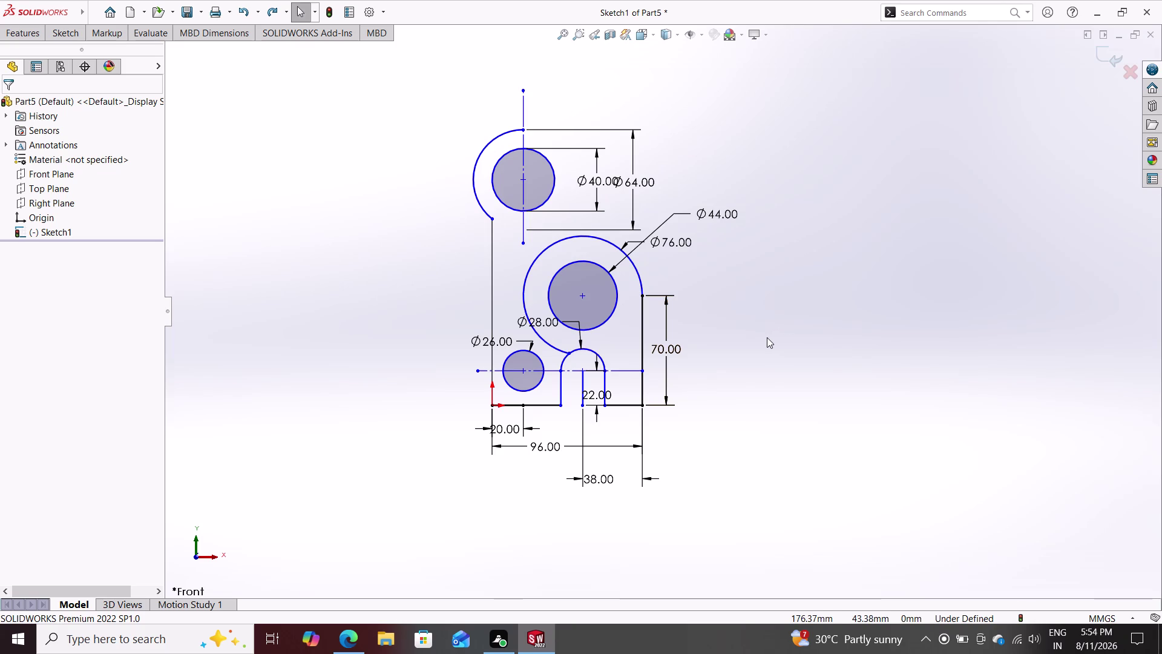
Start a line at the centerline's top, then cancel the unwanted slanted line.
click(71, 34)
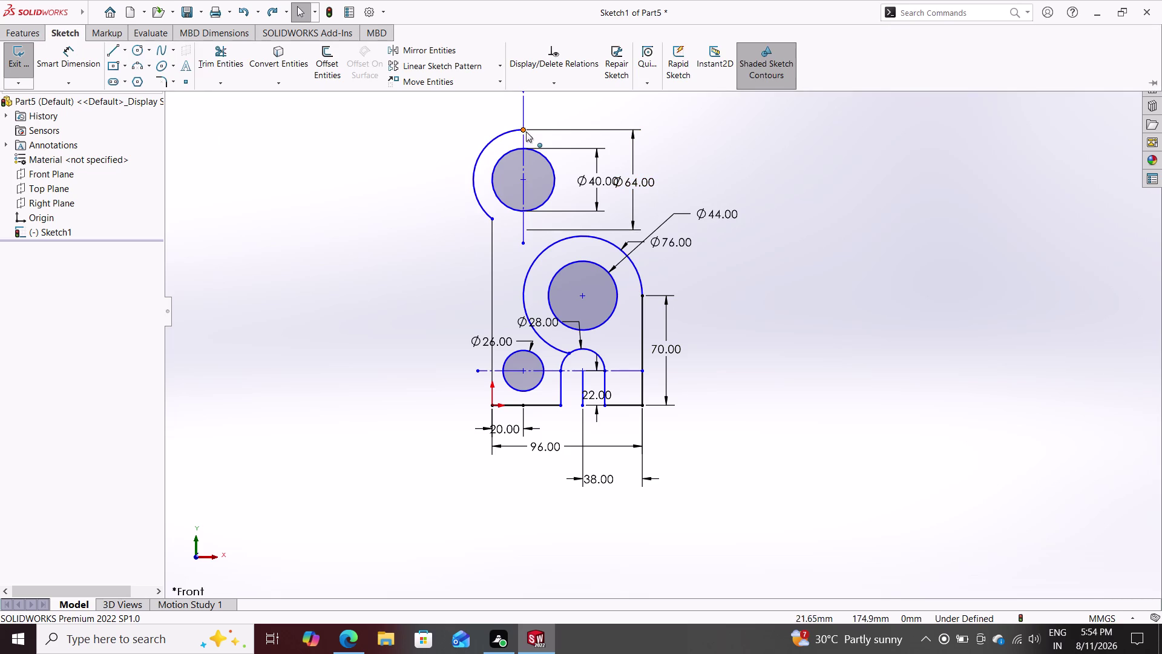
click(120, 52)
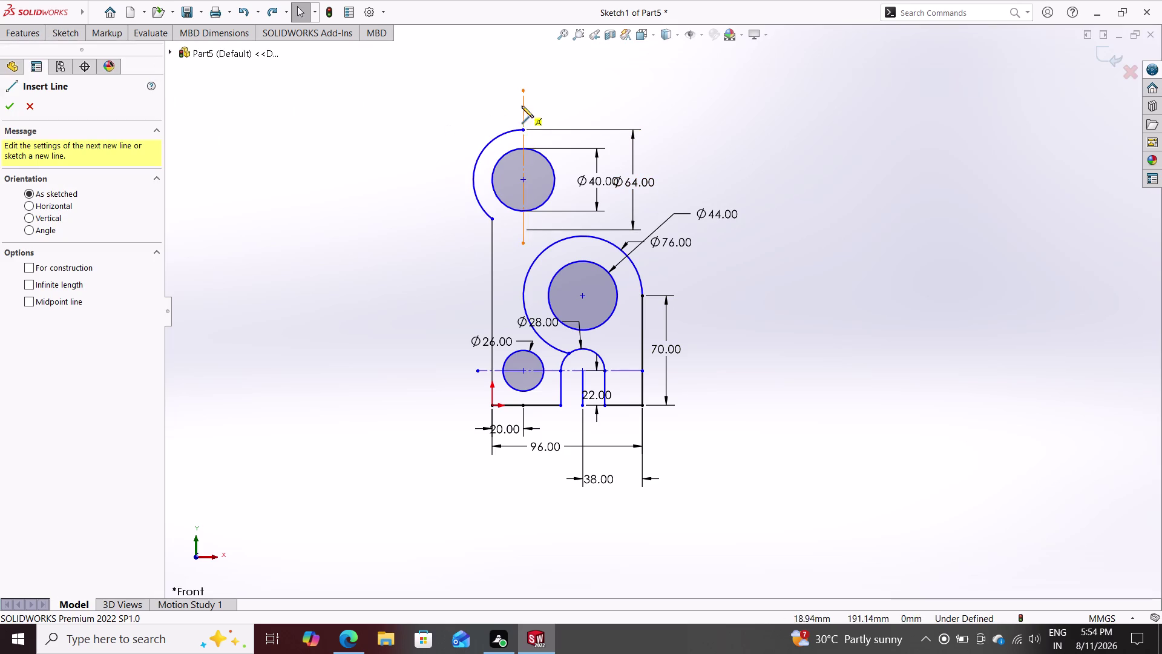
click(524, 130)
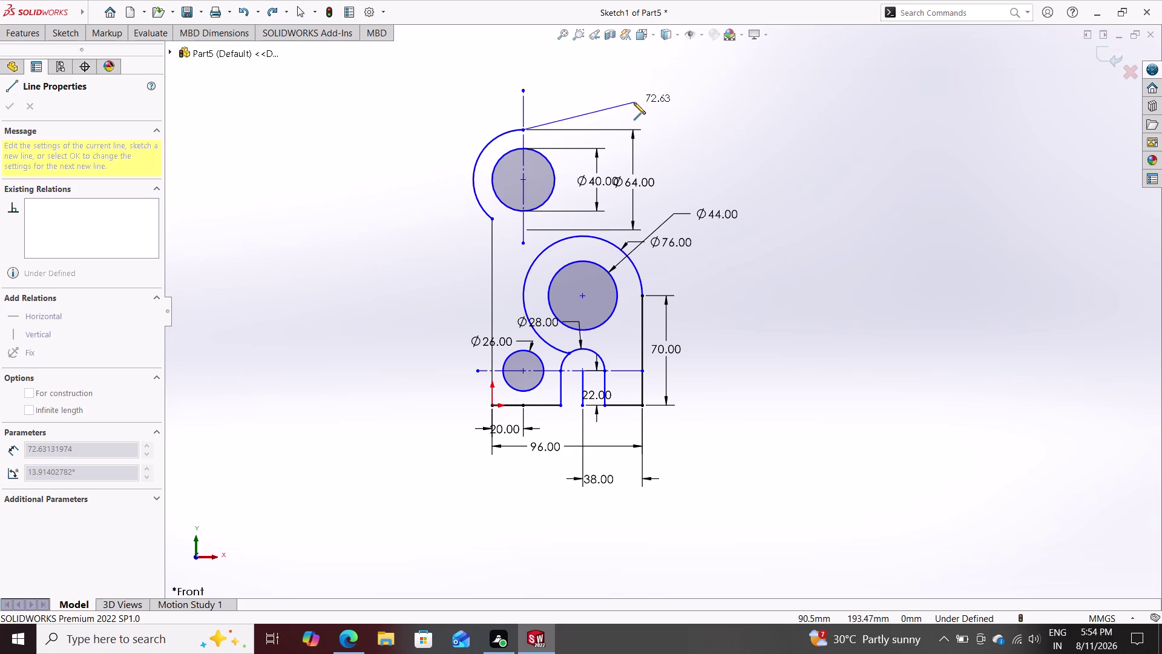
key(Escape)
key(Escape)
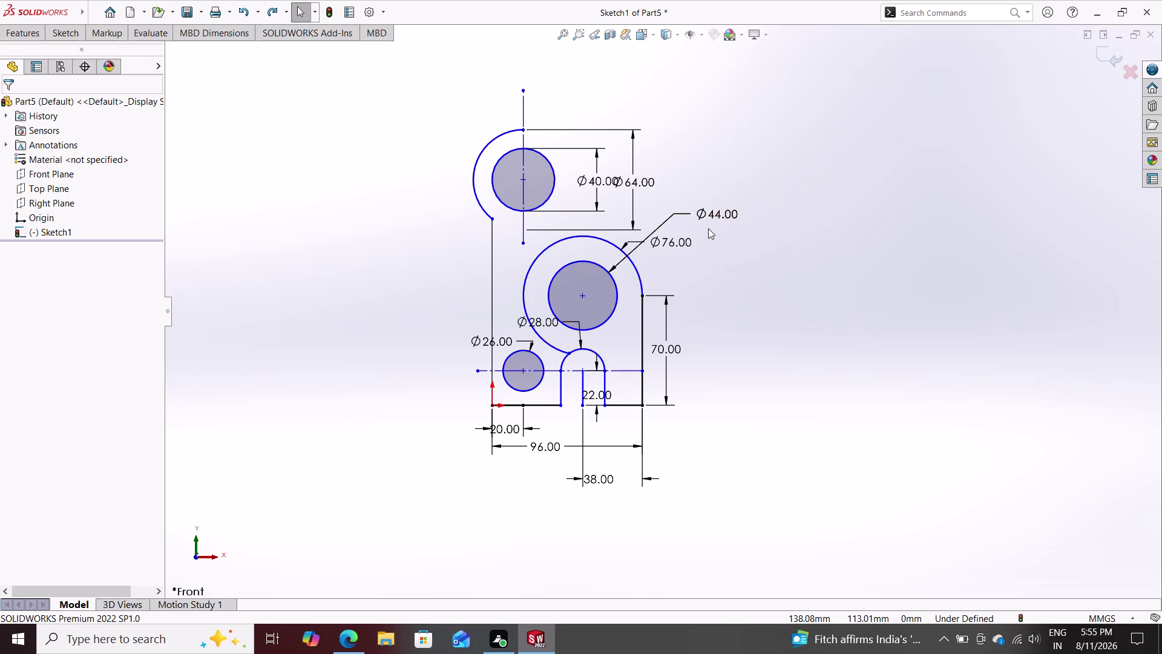
Draw a vertical line from the right edge's top up above the bracket.
click(55, 30)
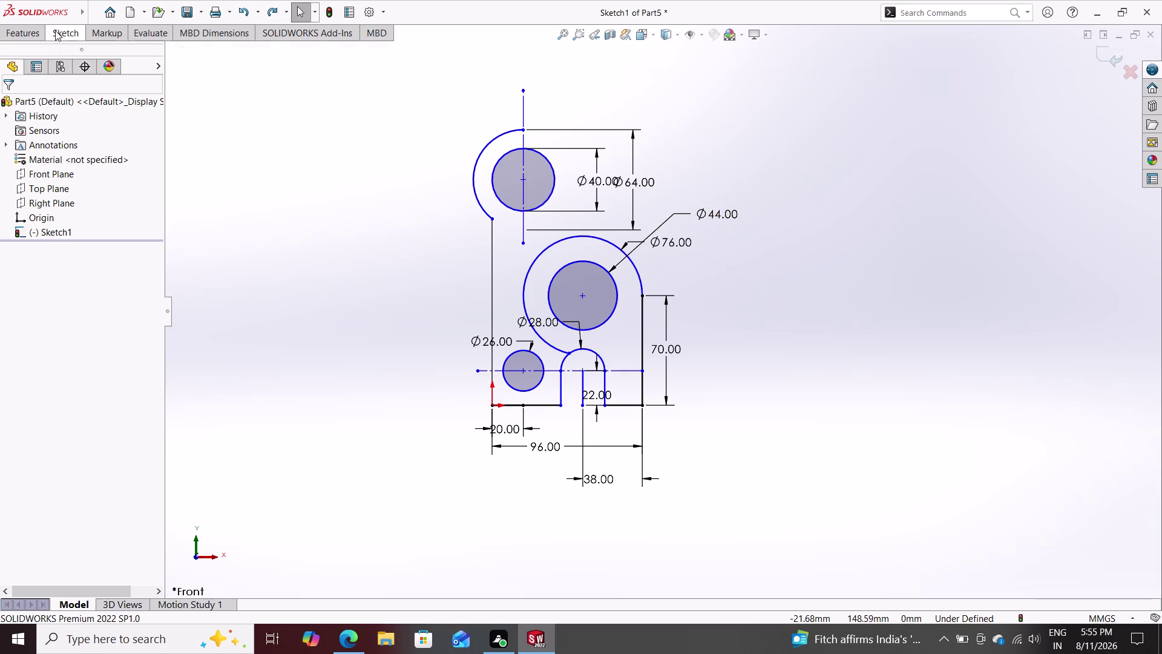
click(117, 49)
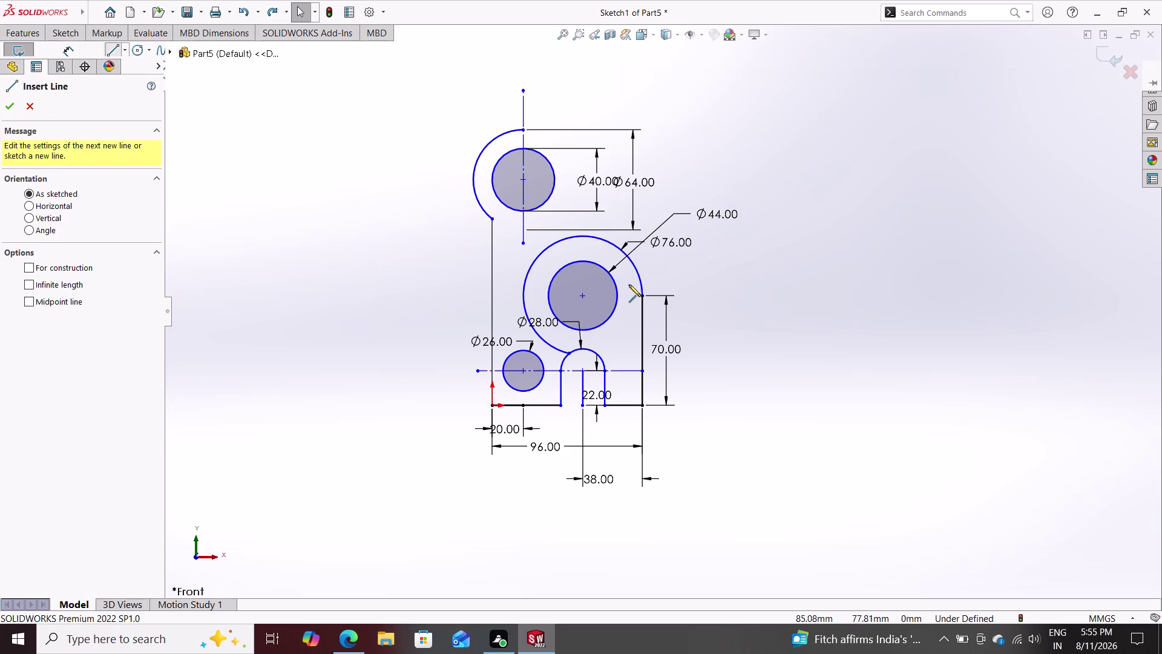
click(644, 296)
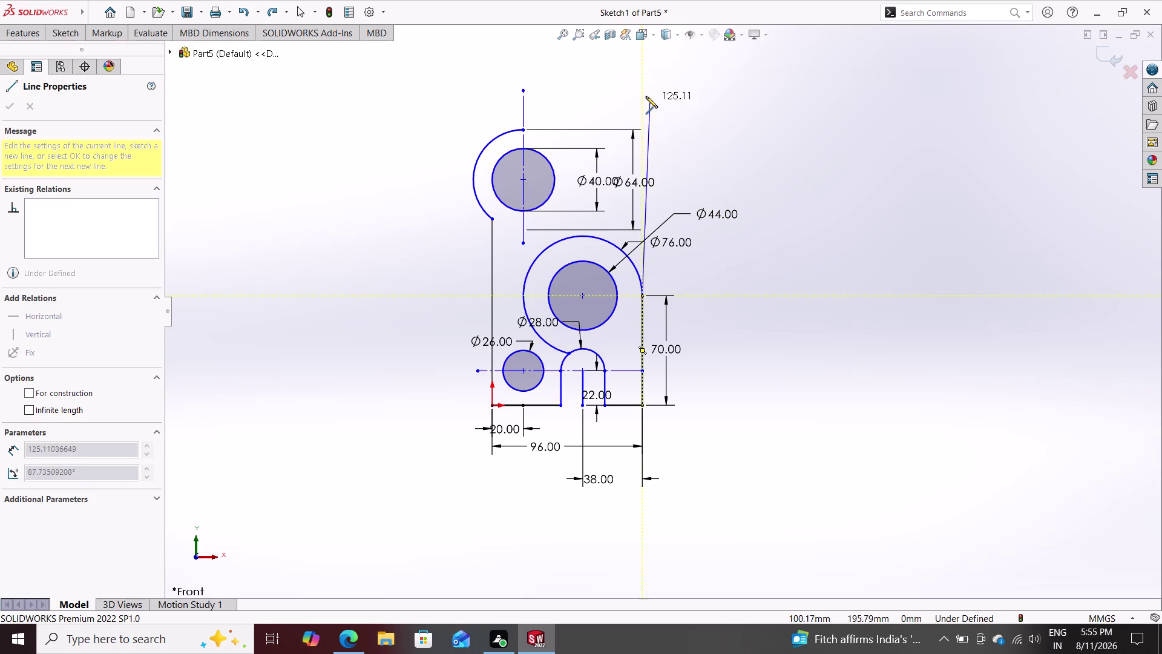
click(640, 92)
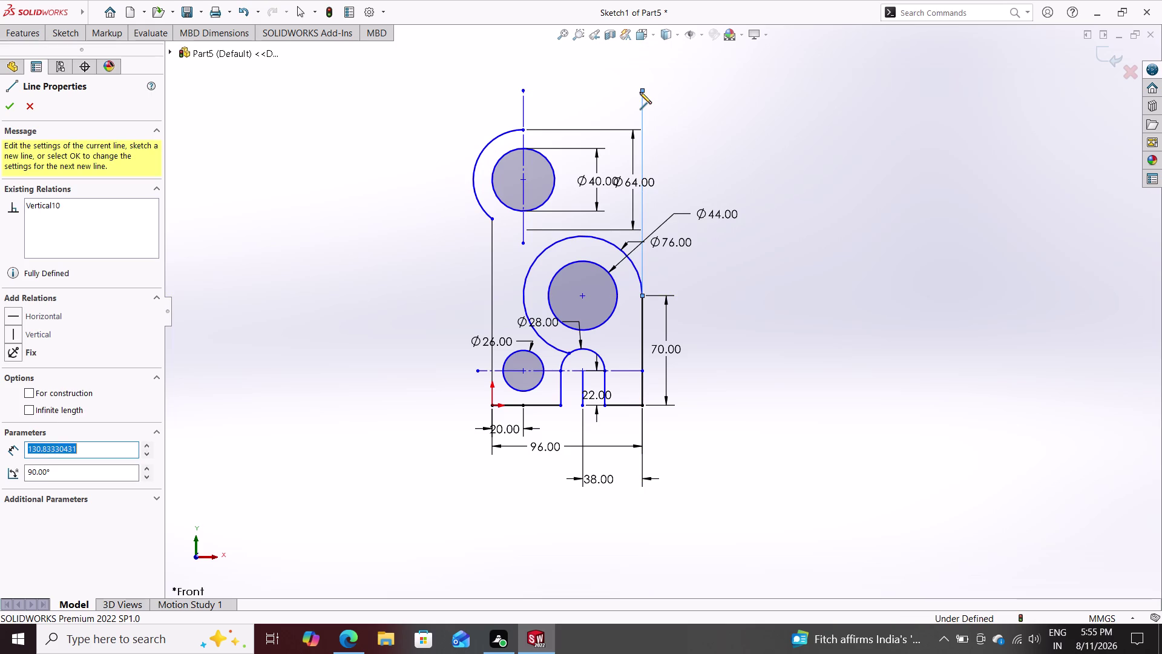
key(Escape)
Dimension the new vertical line to 120 mm.
click(55, 36)
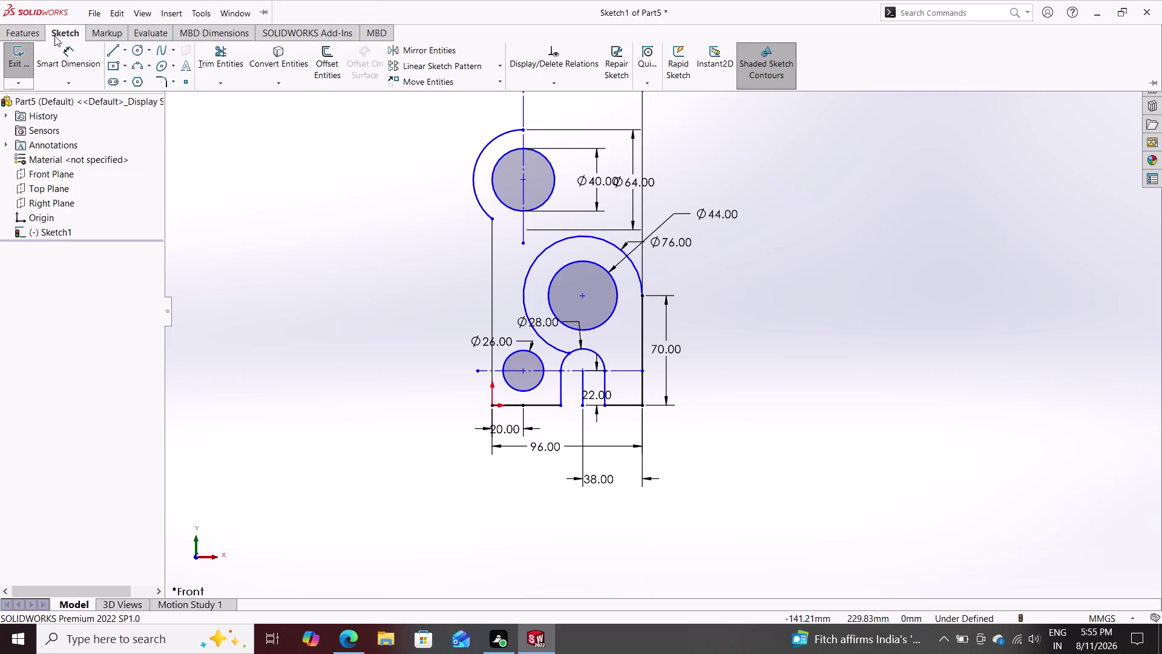
click(83, 58)
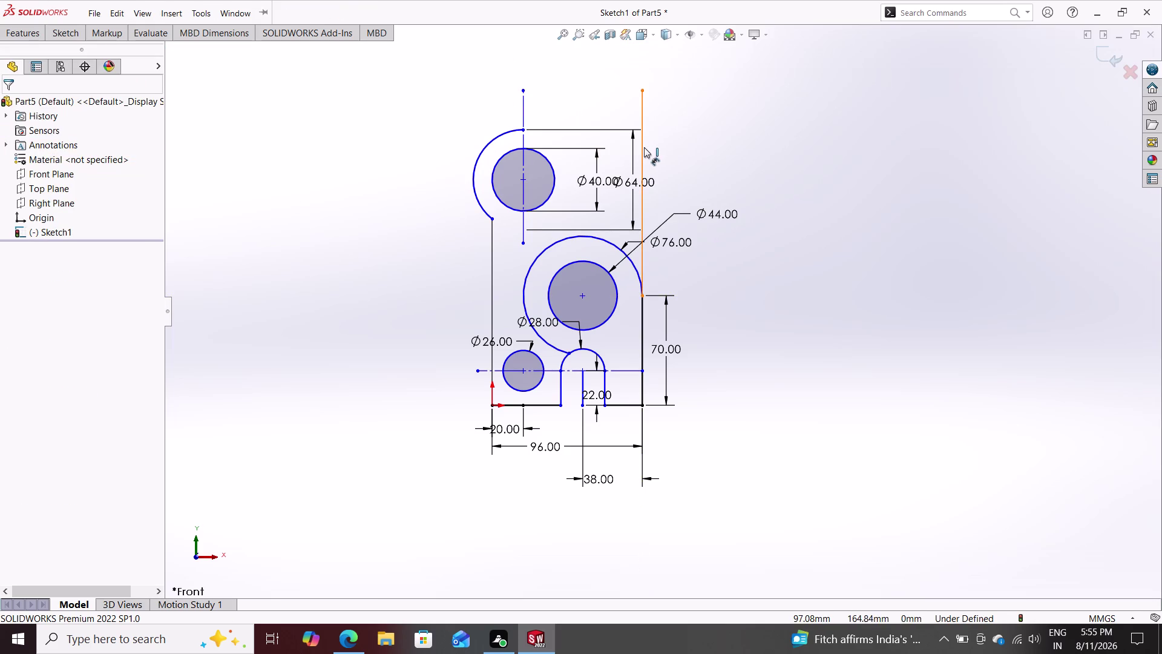
click(643, 147)
click(677, 164)
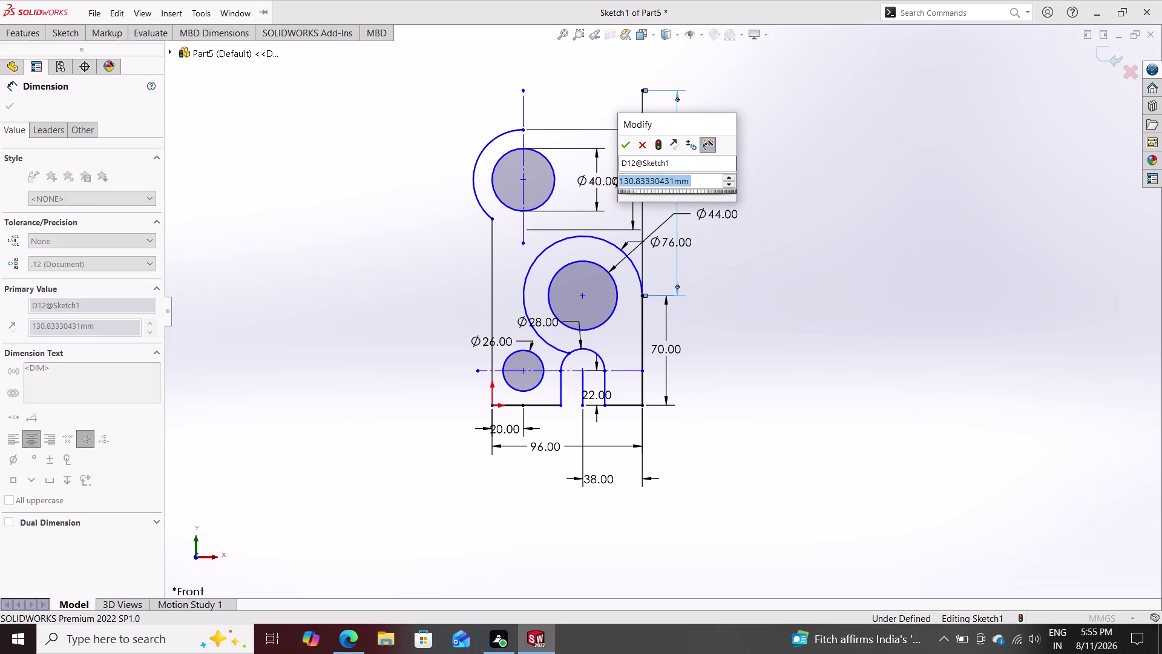
text(120)
key(Return)
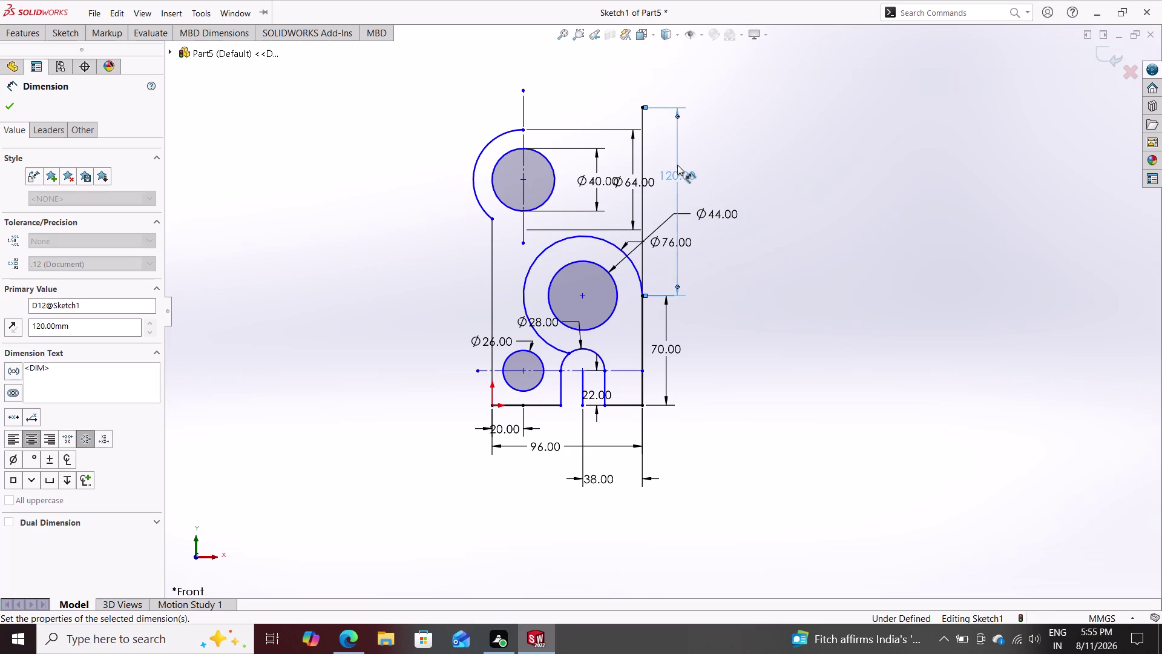
key(Escape)
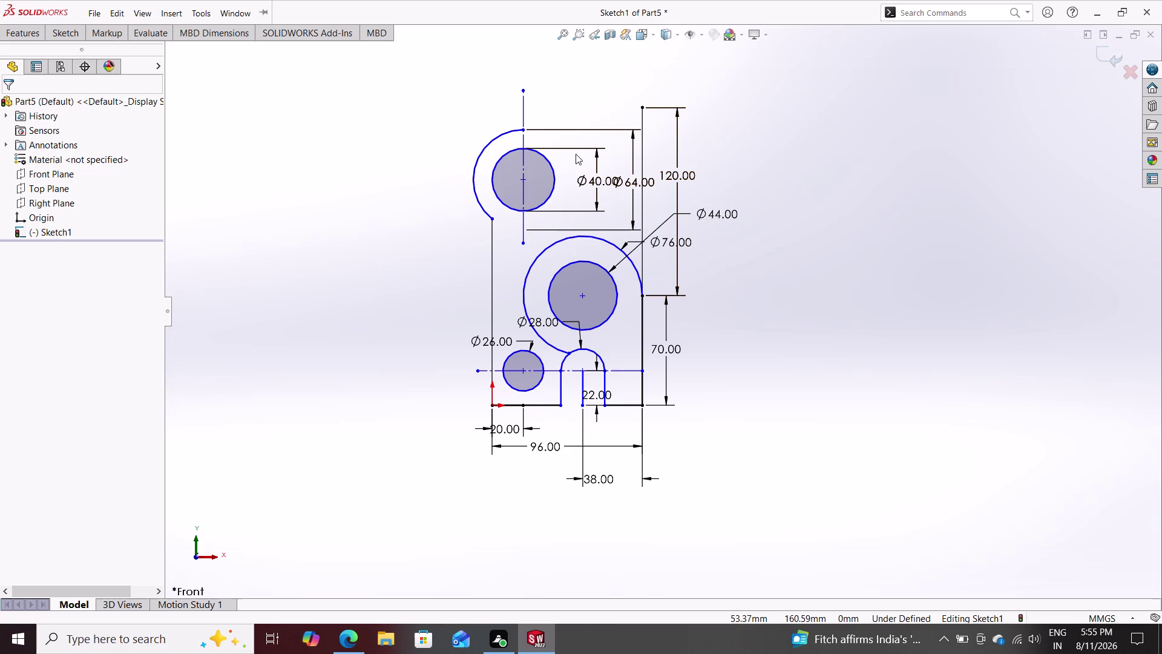
double_click(70, 30)
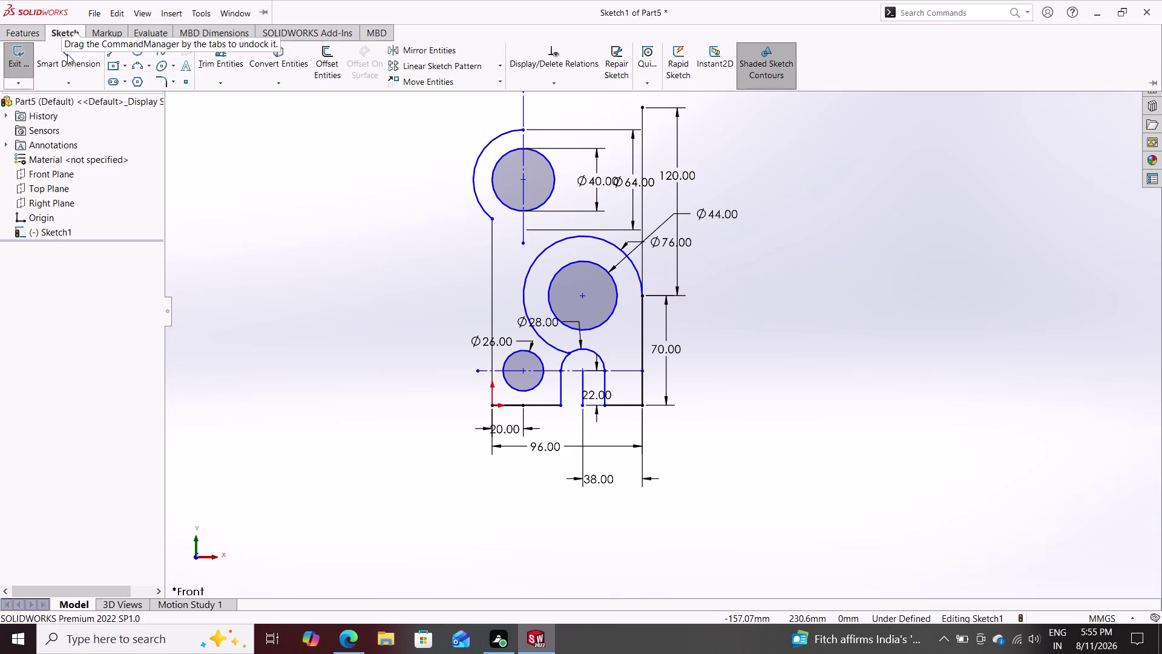
Draw a horizontal line from the top of the upper arc to the right.
click(115, 55)
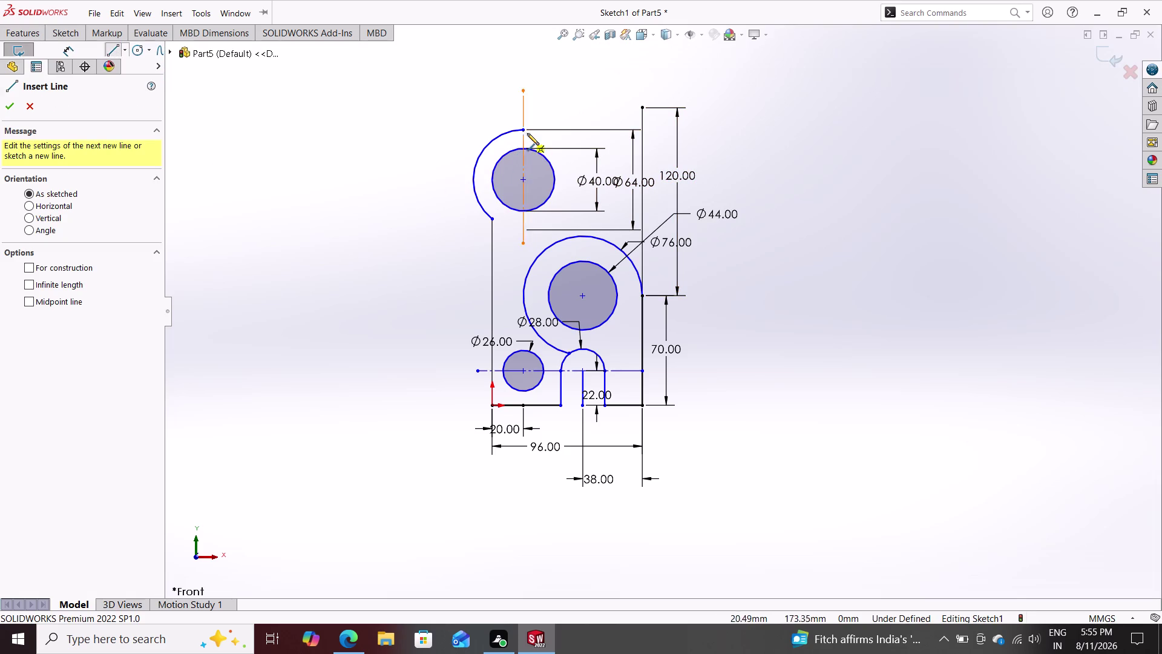
click(525, 131)
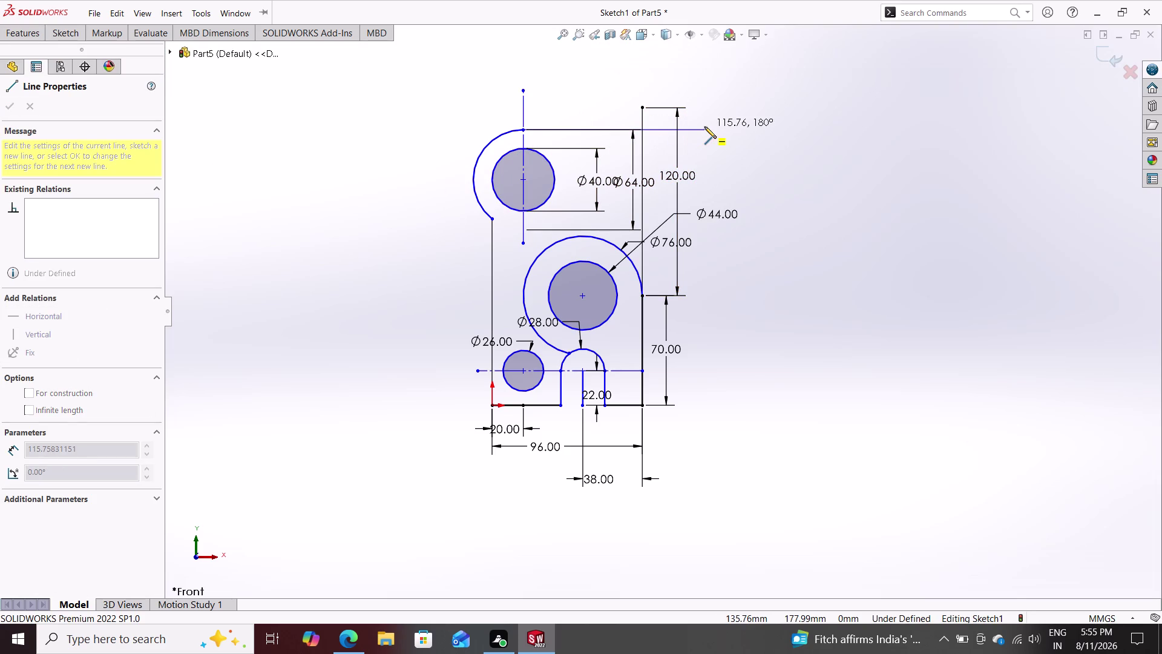
click(704, 127)
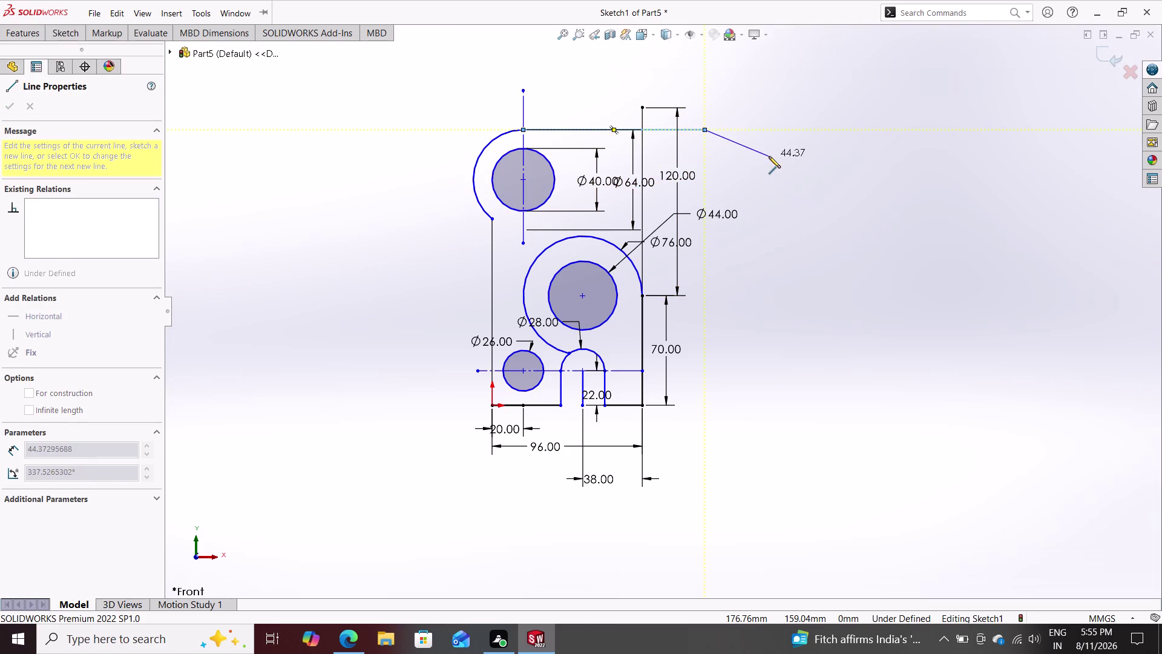
key(Escape)
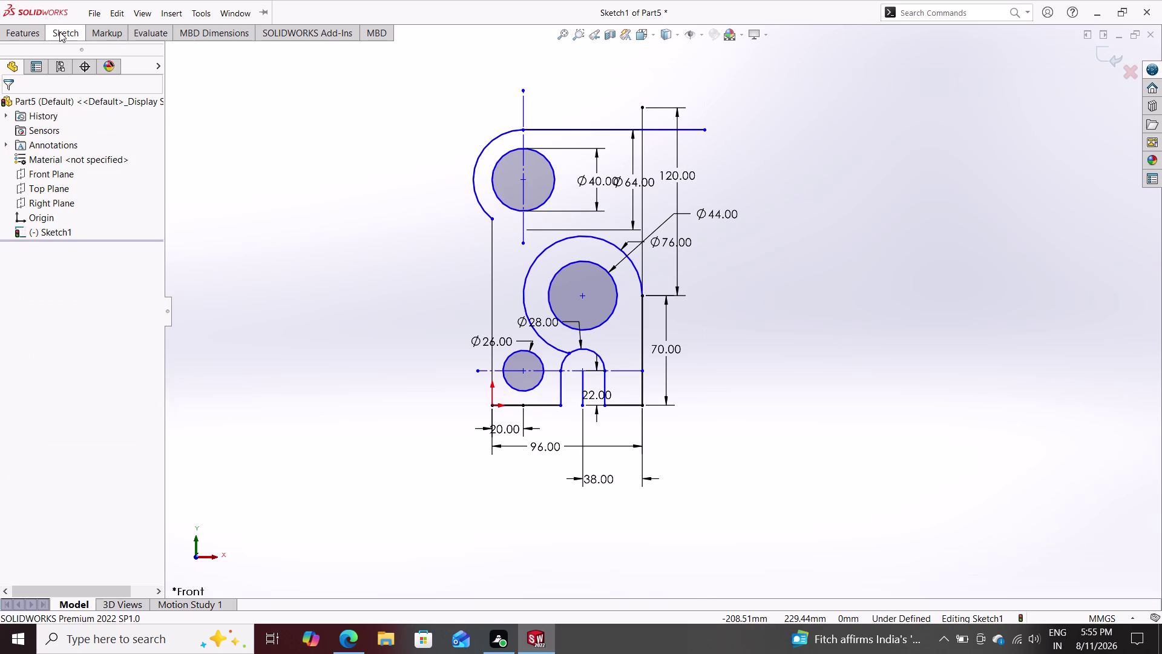
Dimension the new horizontal top line to 50 mm.
click(59, 32)
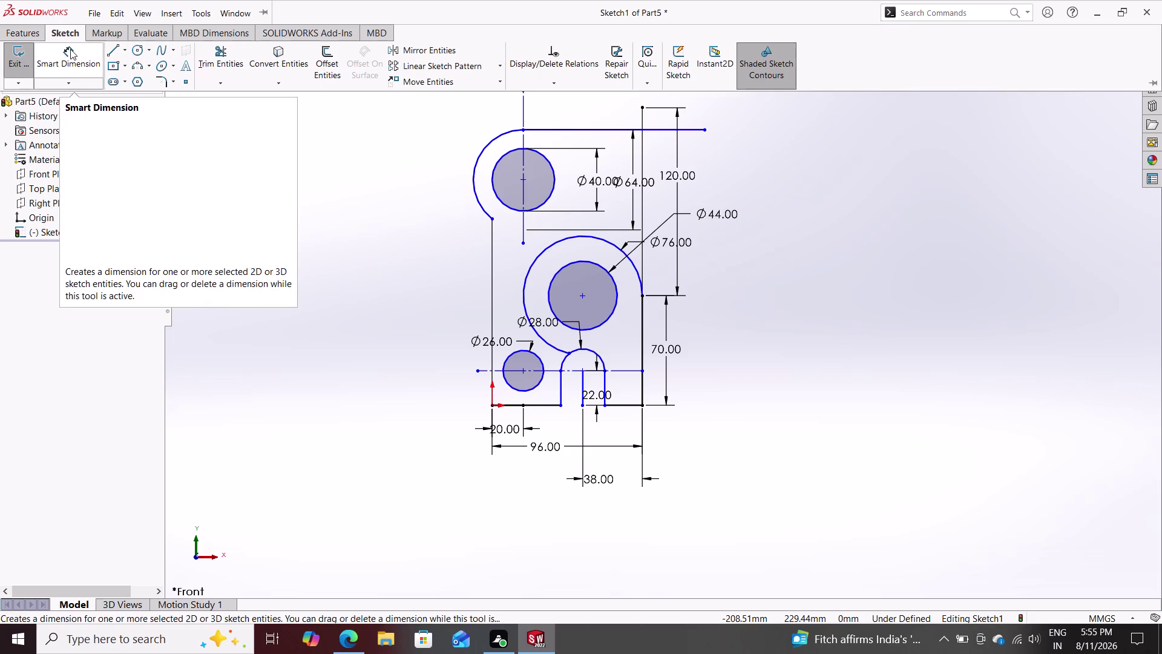
click(70, 49)
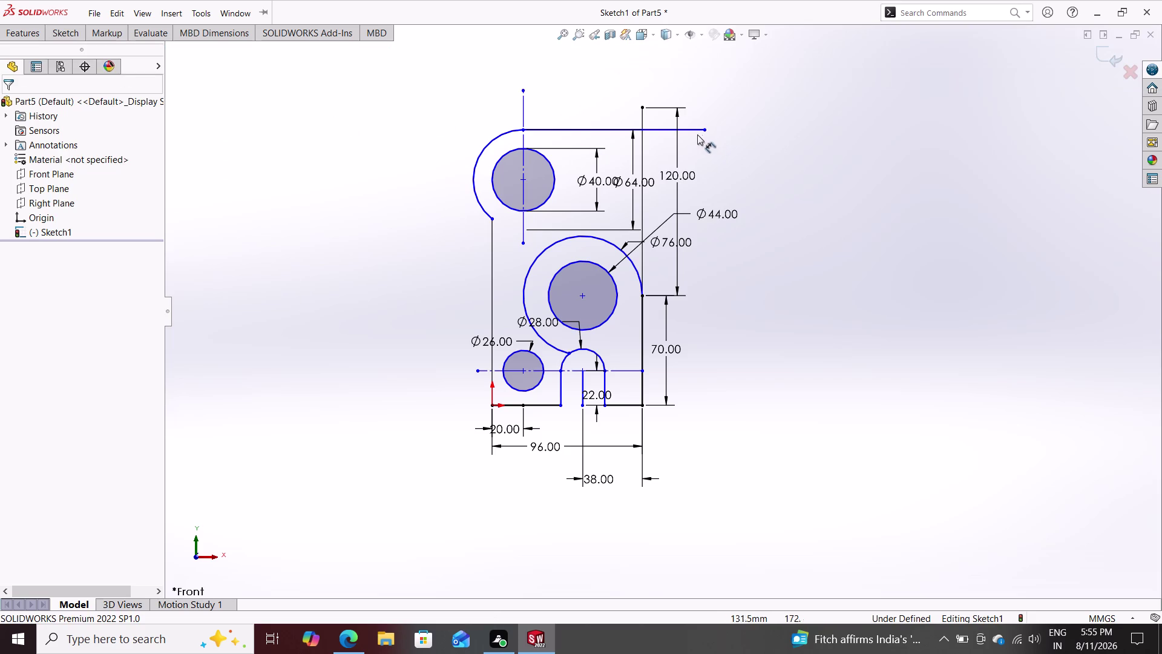
click(689, 131)
click(608, 80)
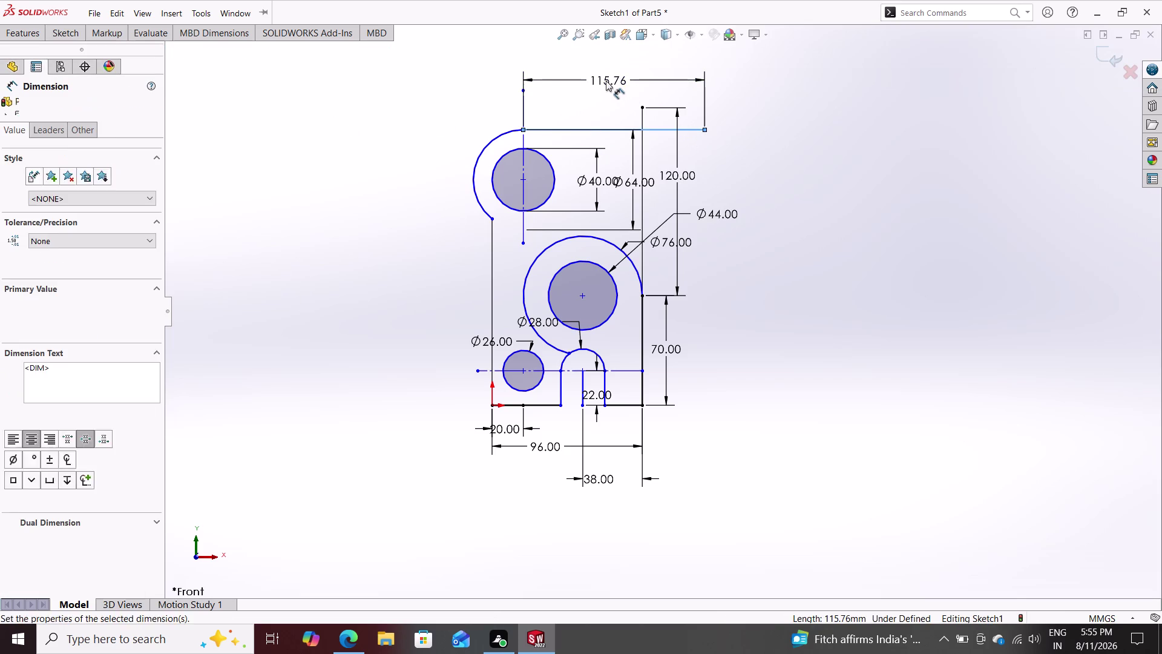
text(50)
key(Return)
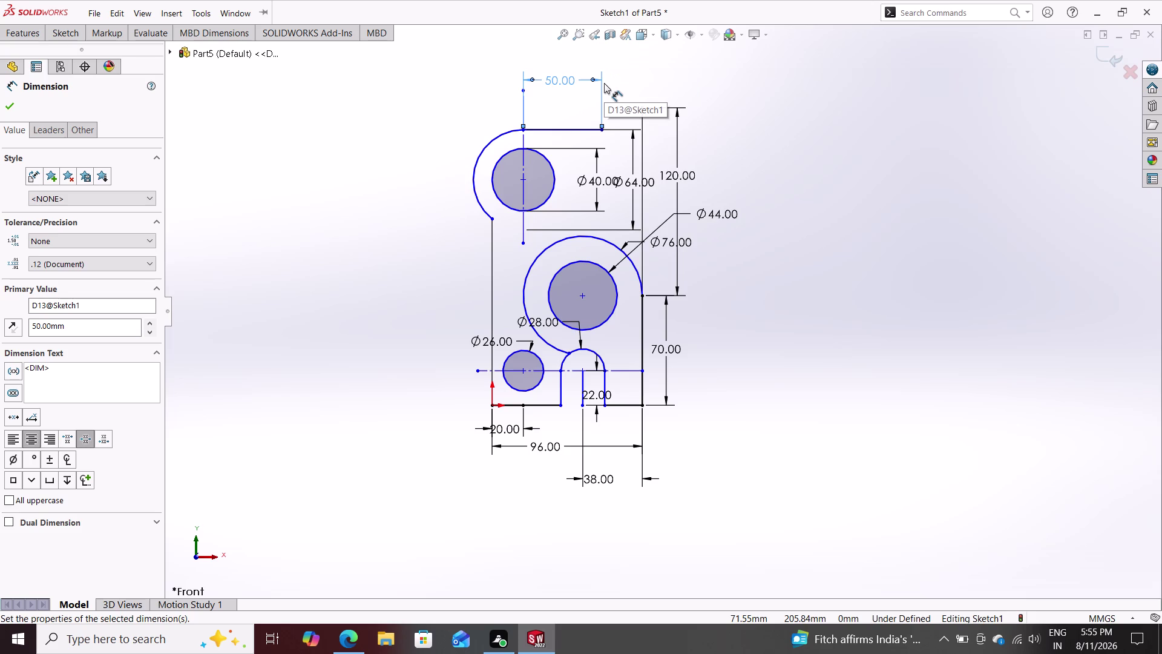
key(Escape)
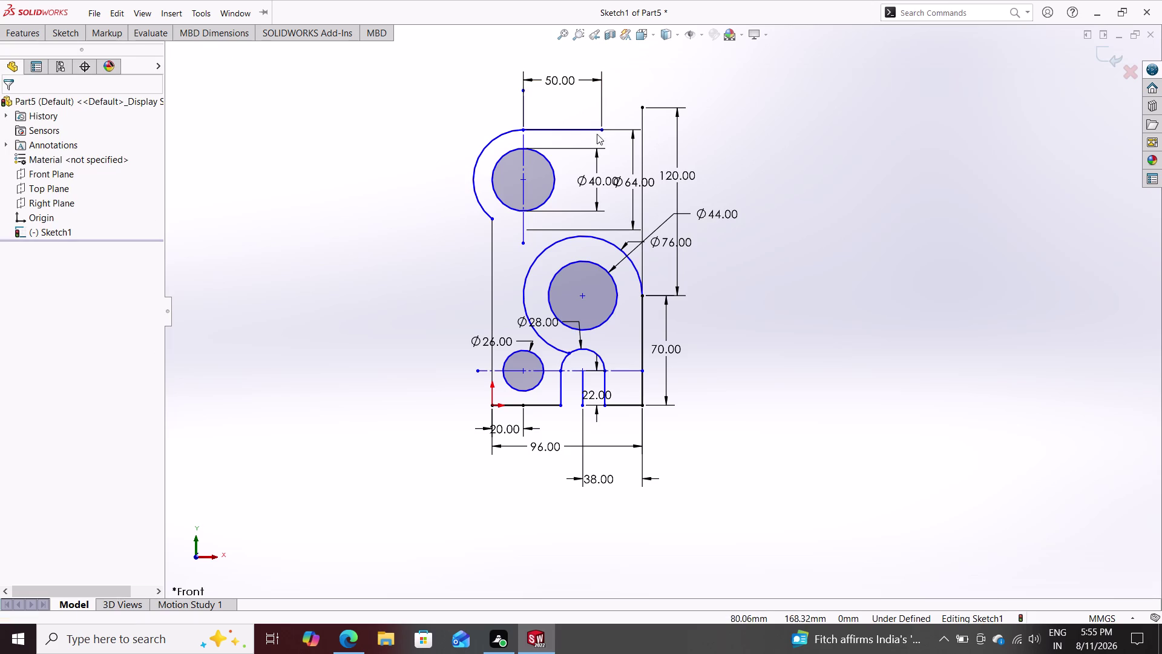
click(72, 24)
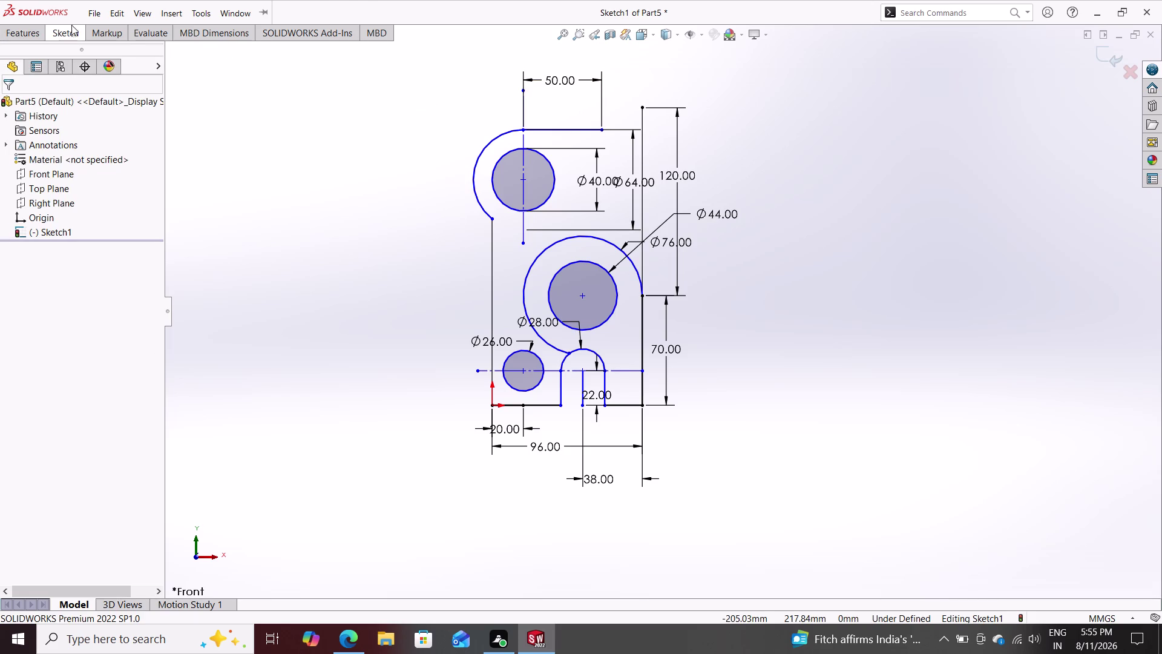
click(69, 29)
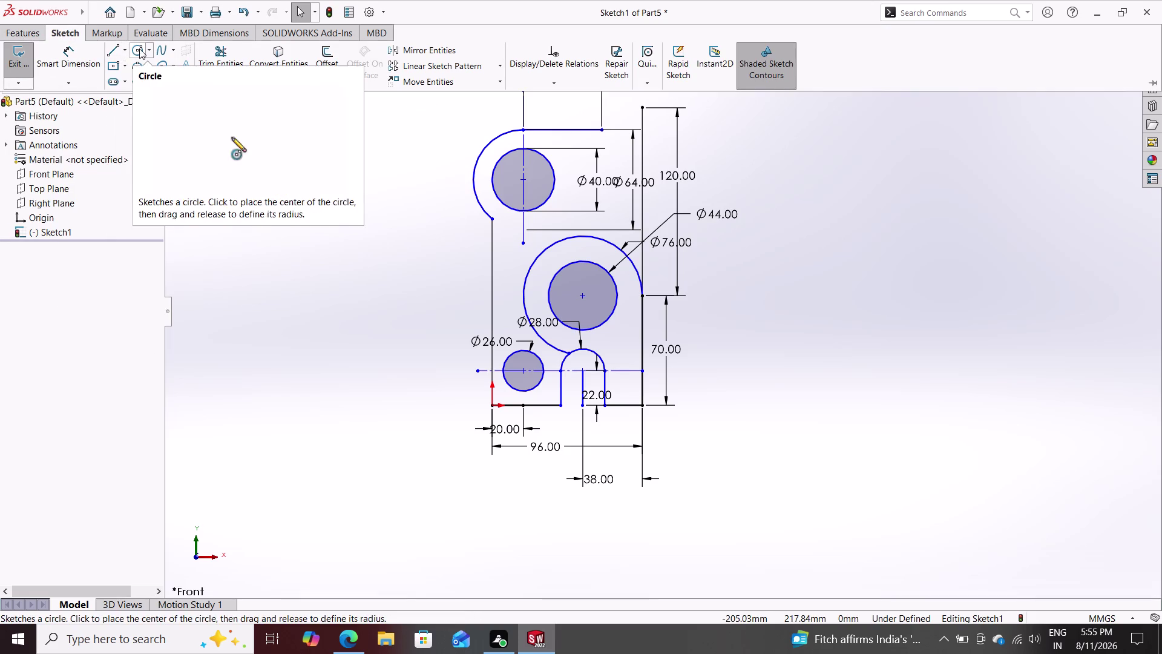
Draw a small circle centred above the bracket's top edge.
click(139, 49)
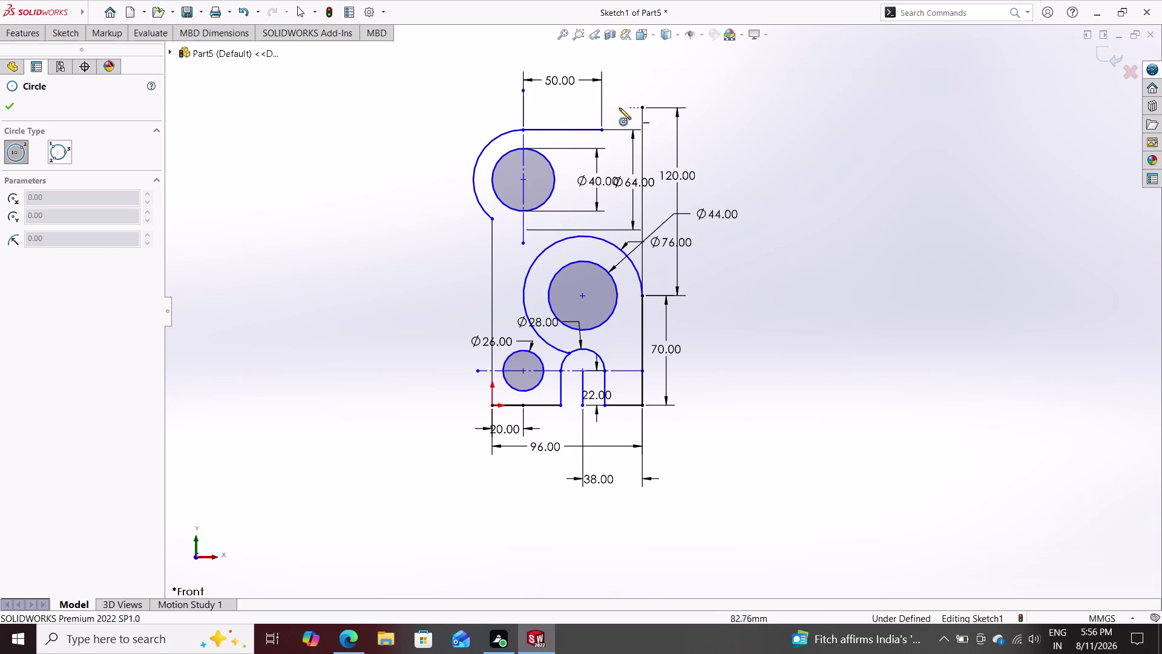
click(601, 108)
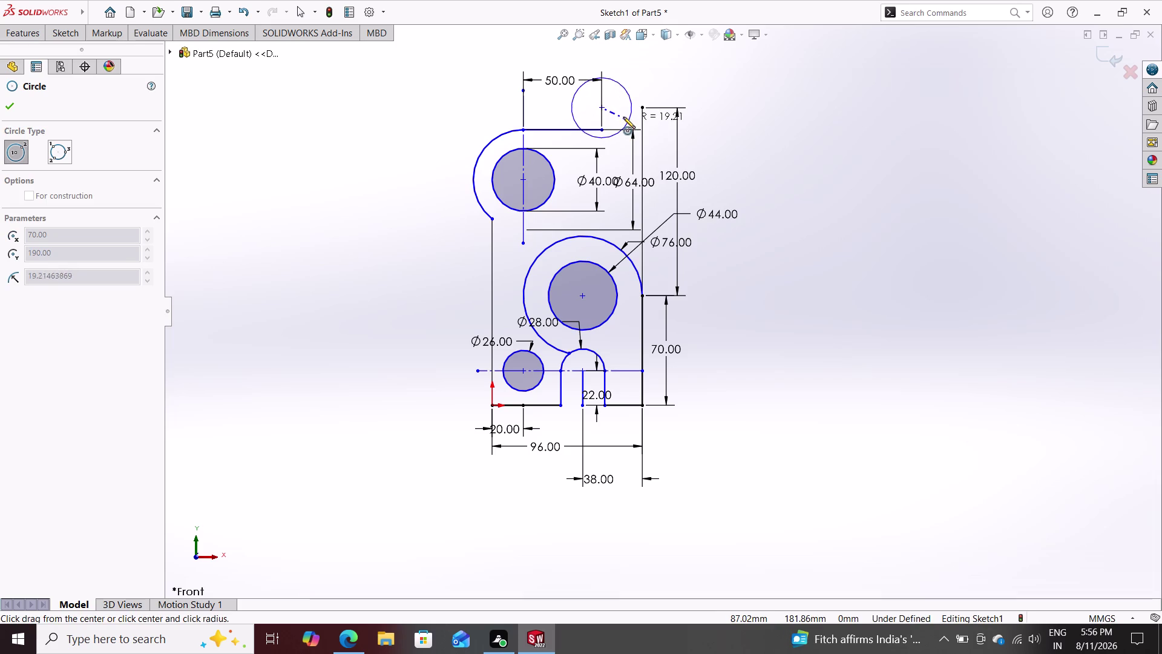
click(623, 116)
click(64, 35)
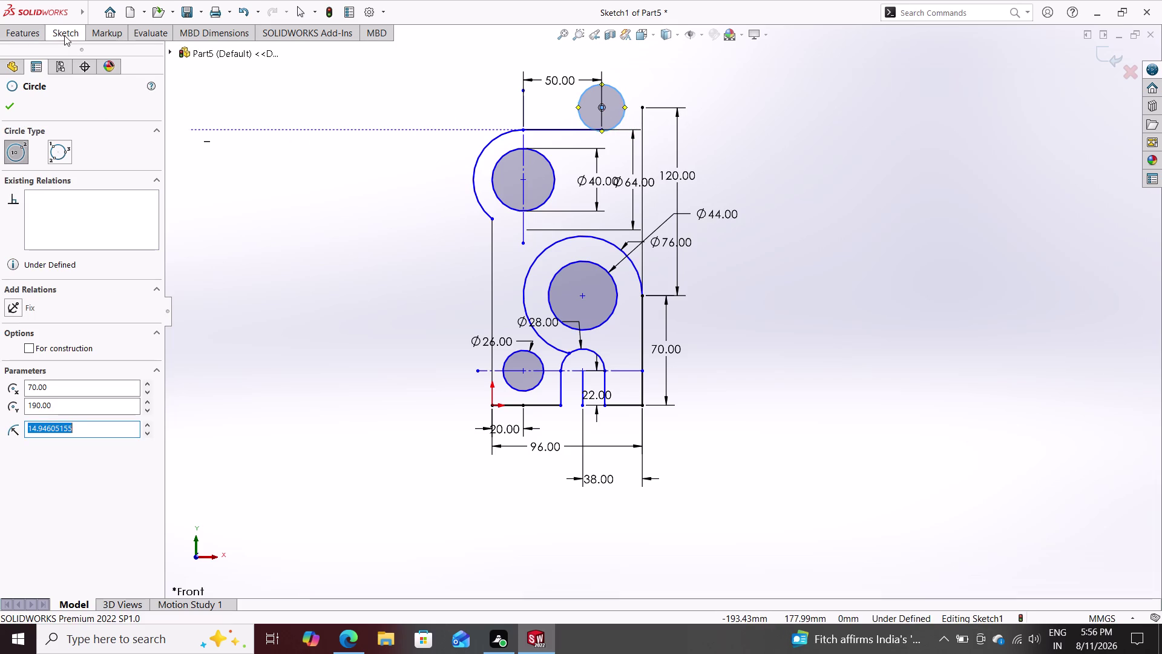
Dimension the top circle to a 40 mm diameter.
click(76, 56)
click(622, 101)
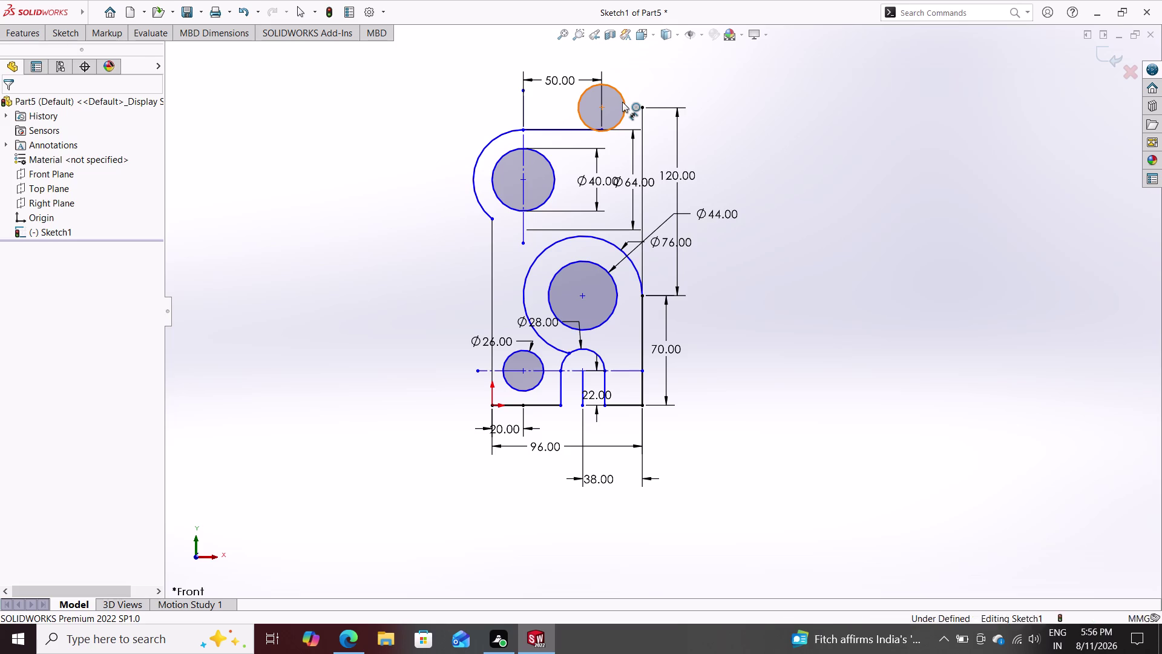
click(642, 74)
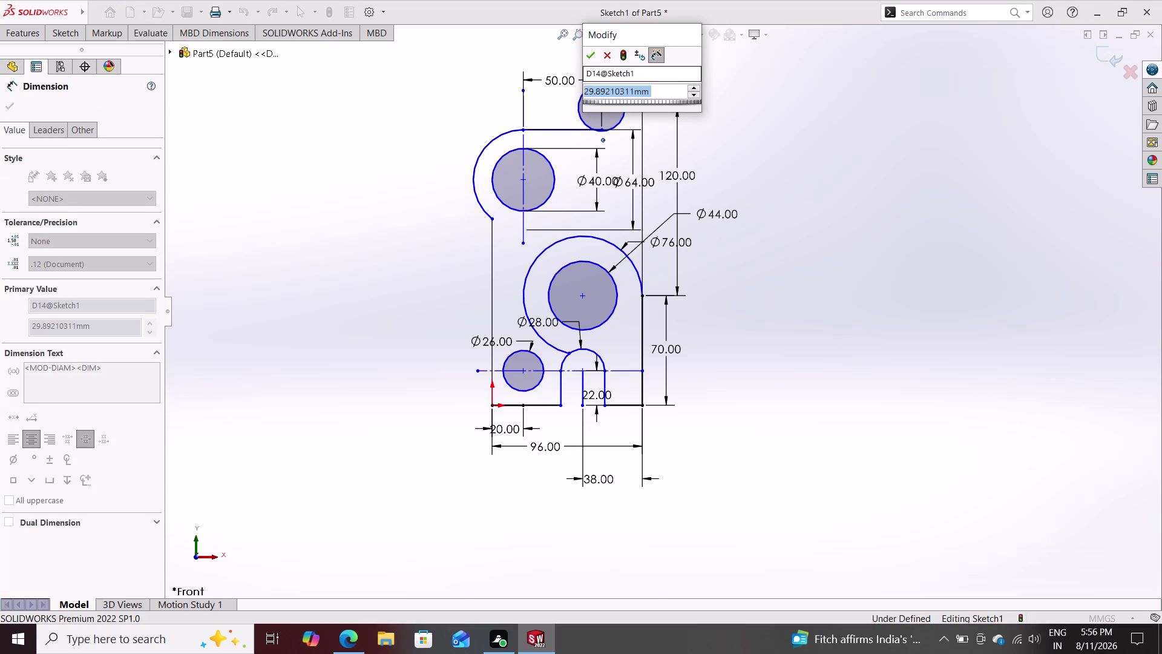
text(40)
key(Return)
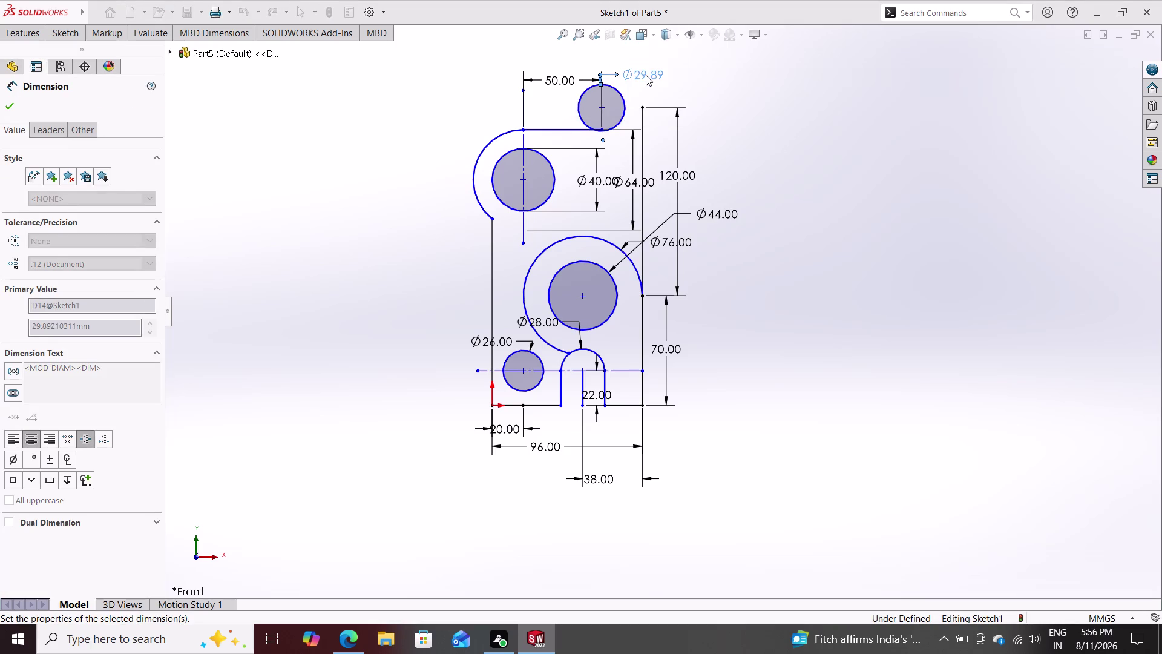
key(Escape)
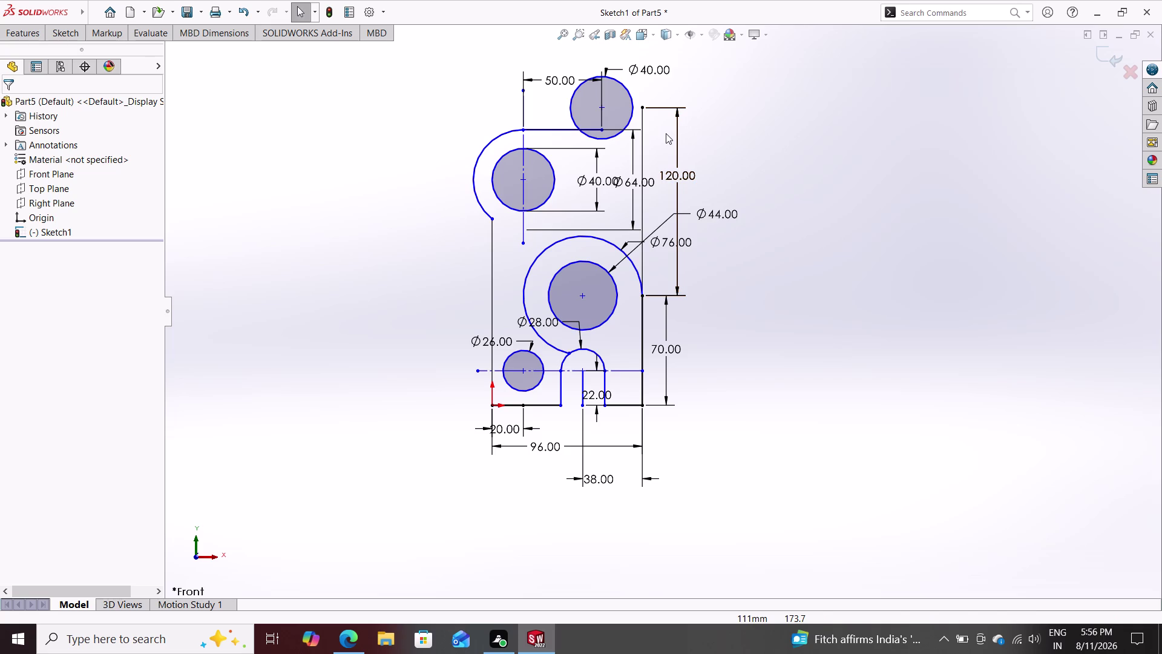
click(54, 34)
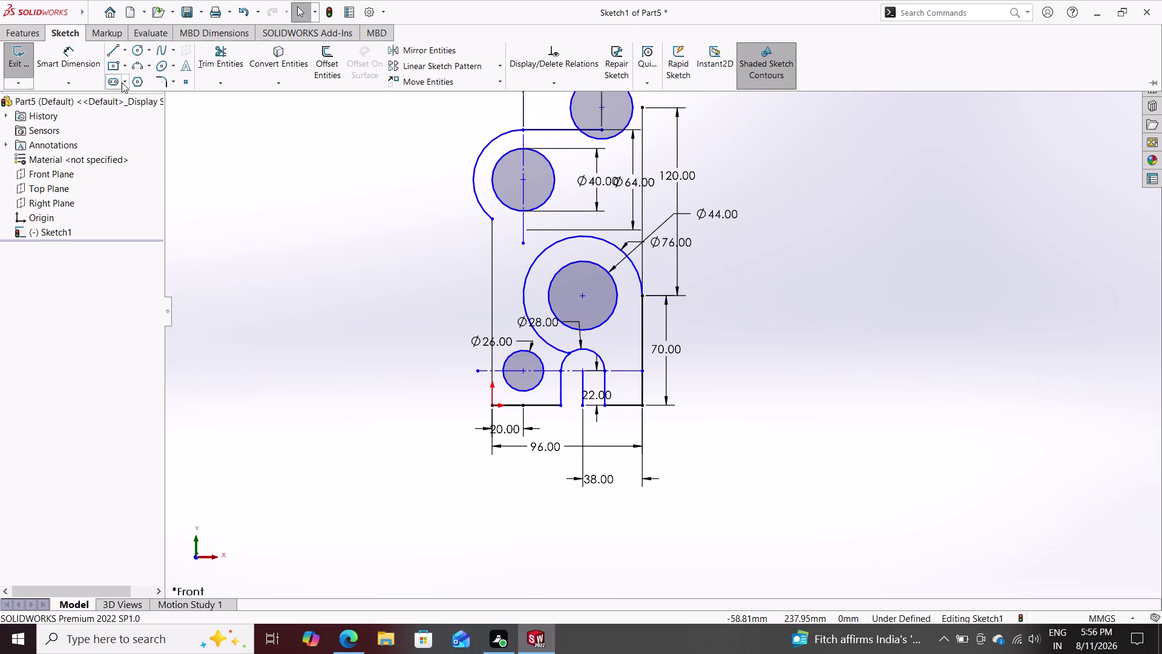
Draw a circle at the upper left of the sketch.
click(135, 50)
click(323, 126)
click(362, 151)
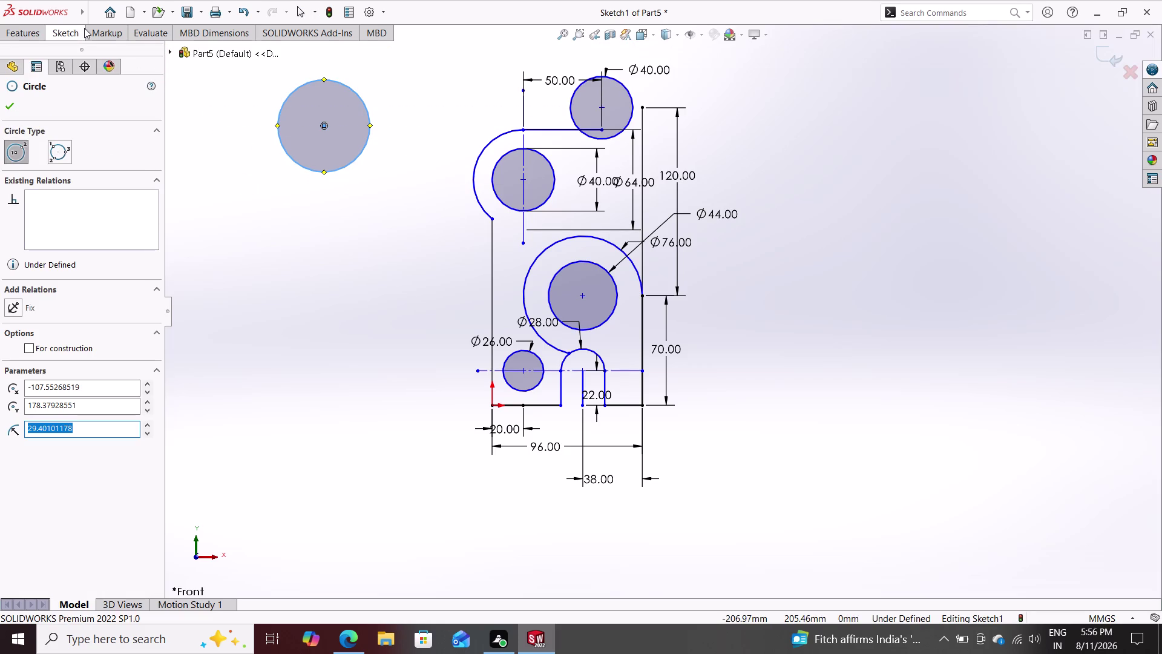
Give the upper-left circle an 80 mm diameter and drag it toward the bracket top.
click(70, 35)
click(78, 58)
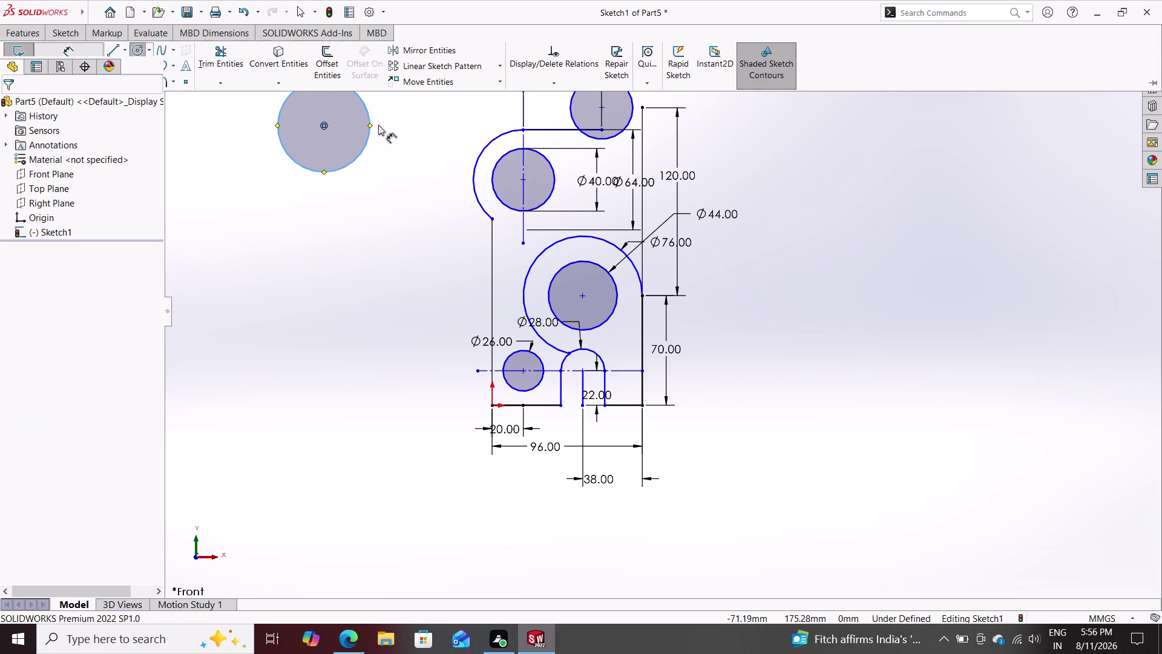
click(362, 102)
click(397, 99)
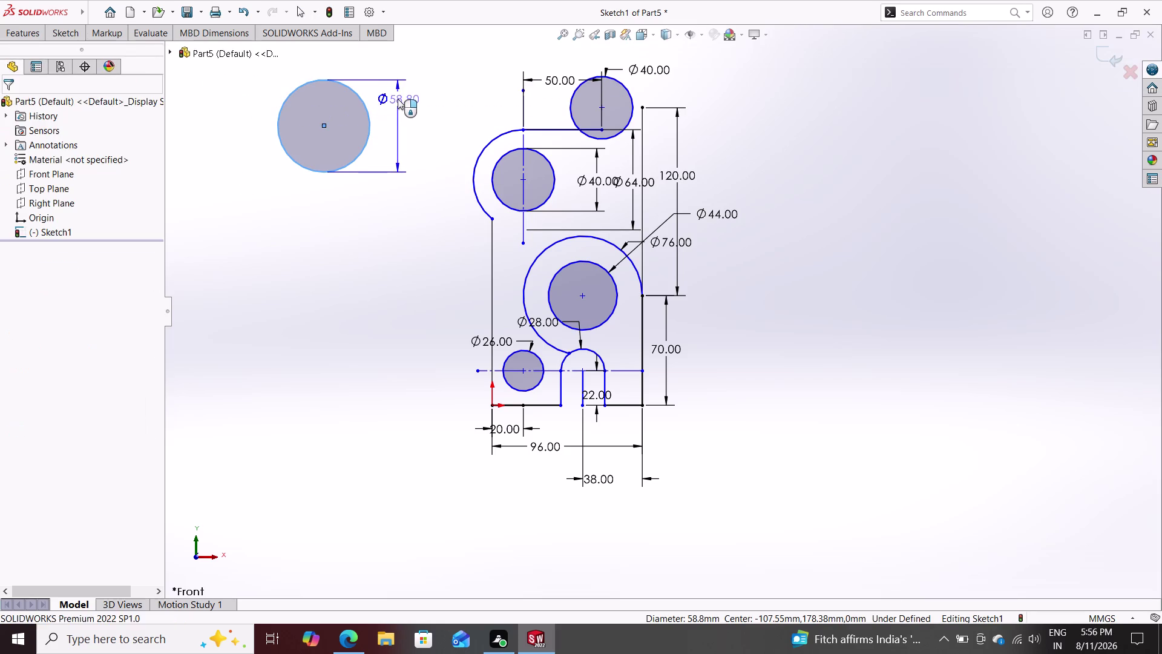
text(80)
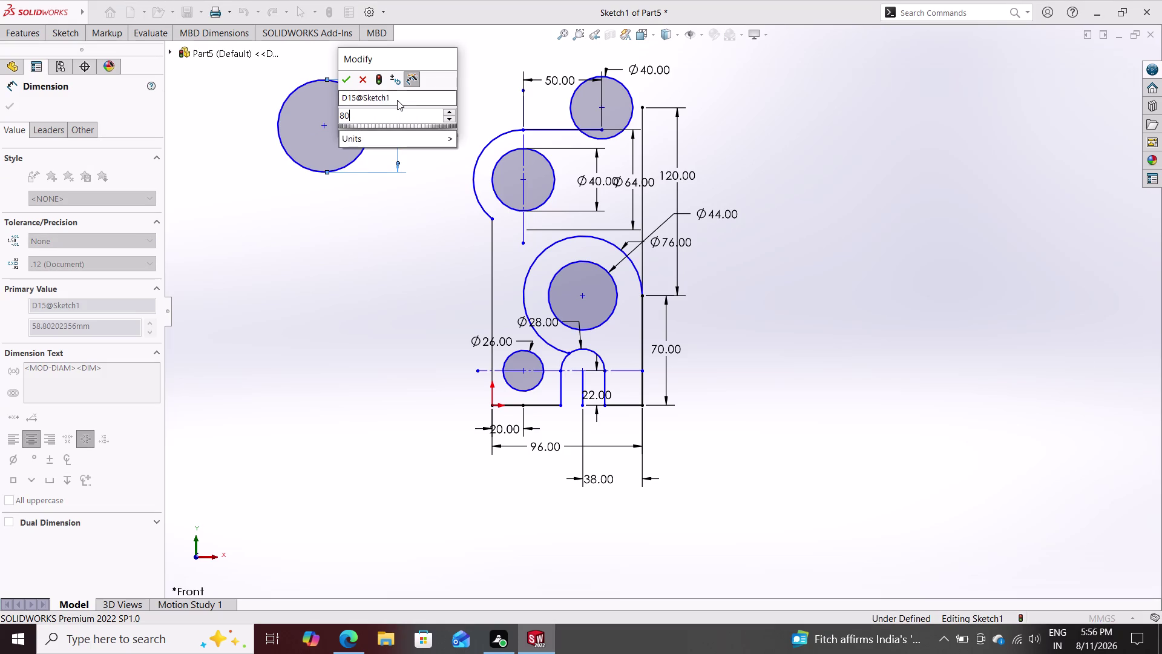
key(Return)
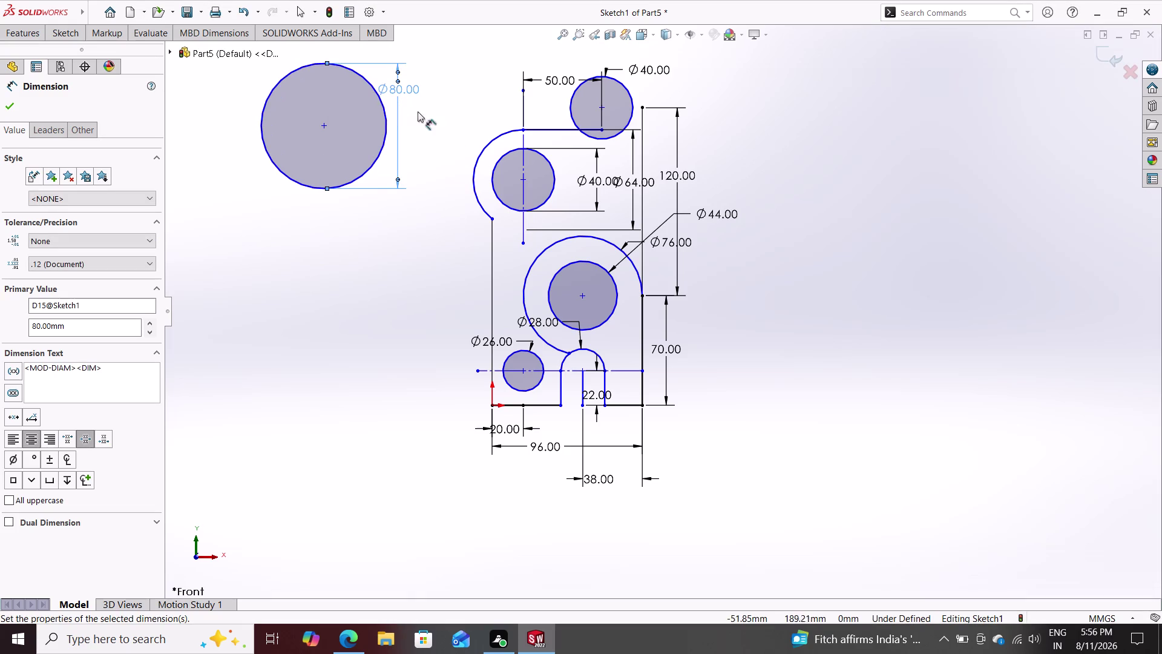
key(Escape)
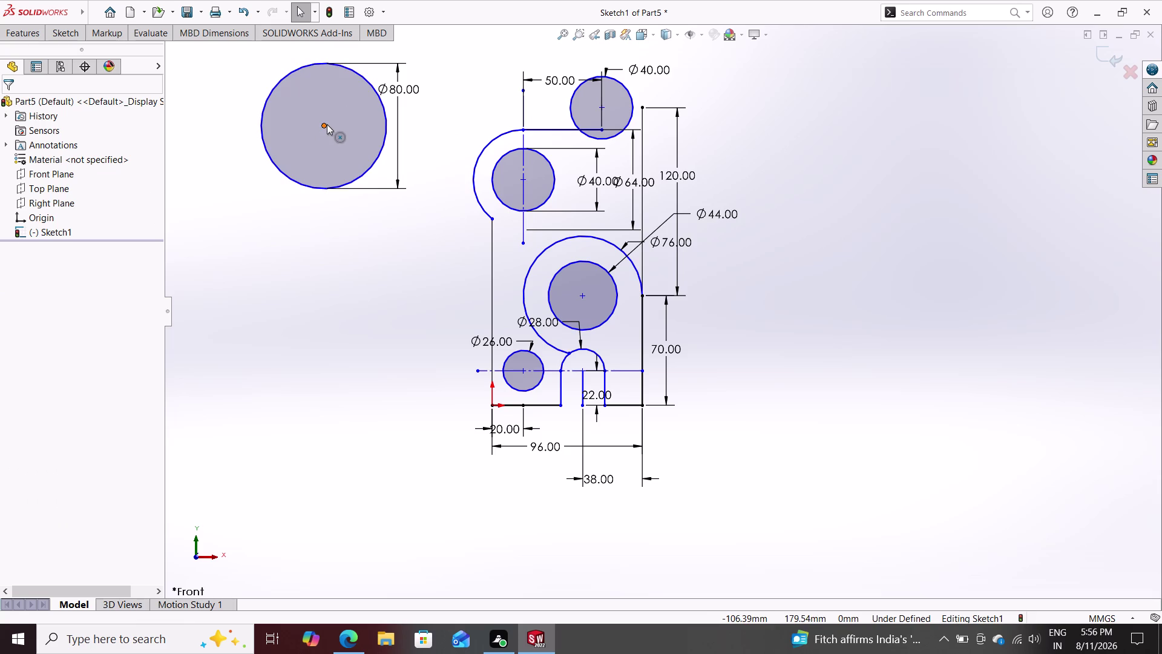
drag(325, 124, 568, 72)
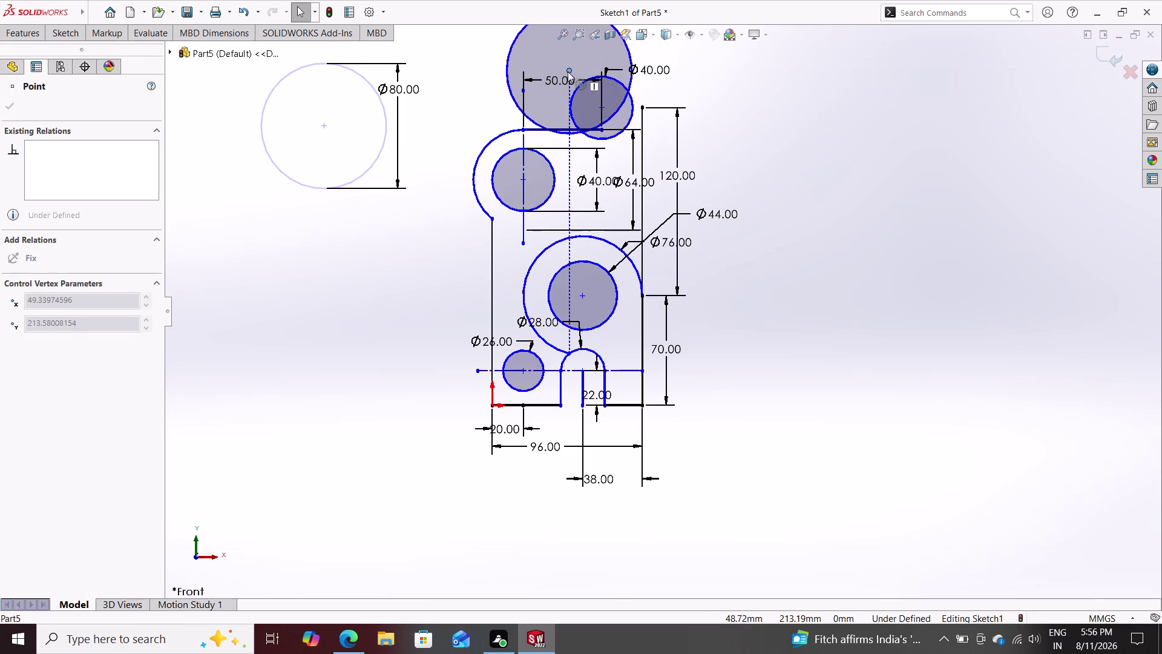
Settle the Ø80 circle above the upper left arc, overlapping the Ø40 circle.
drag(569, 71, 546, 64)
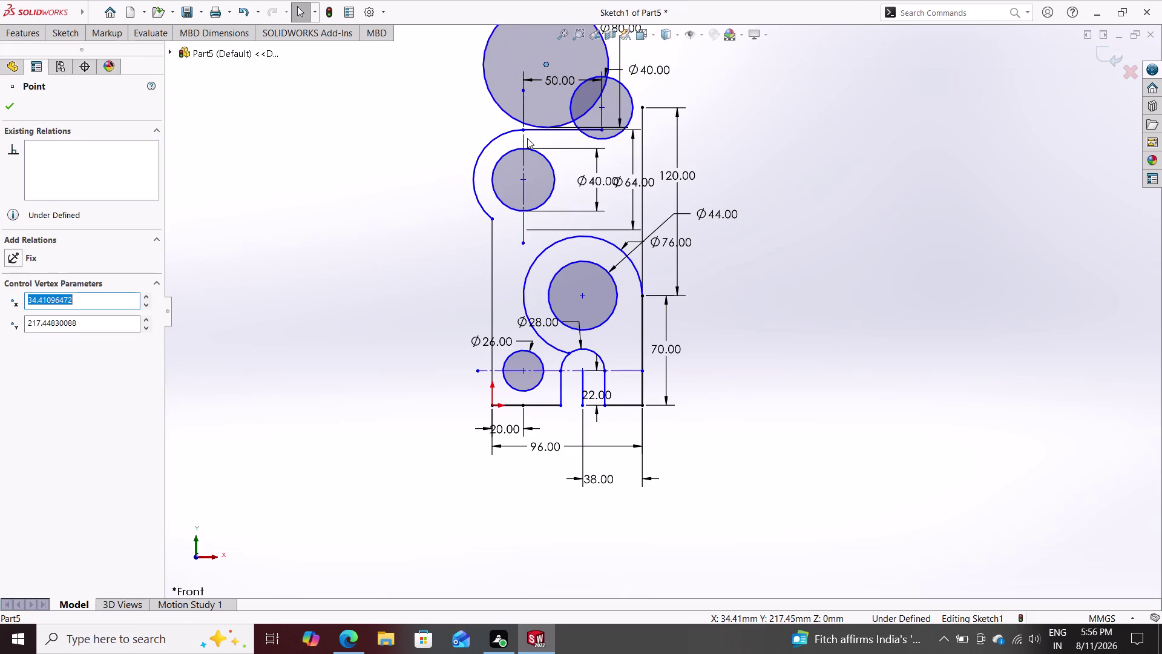
key(Escape)
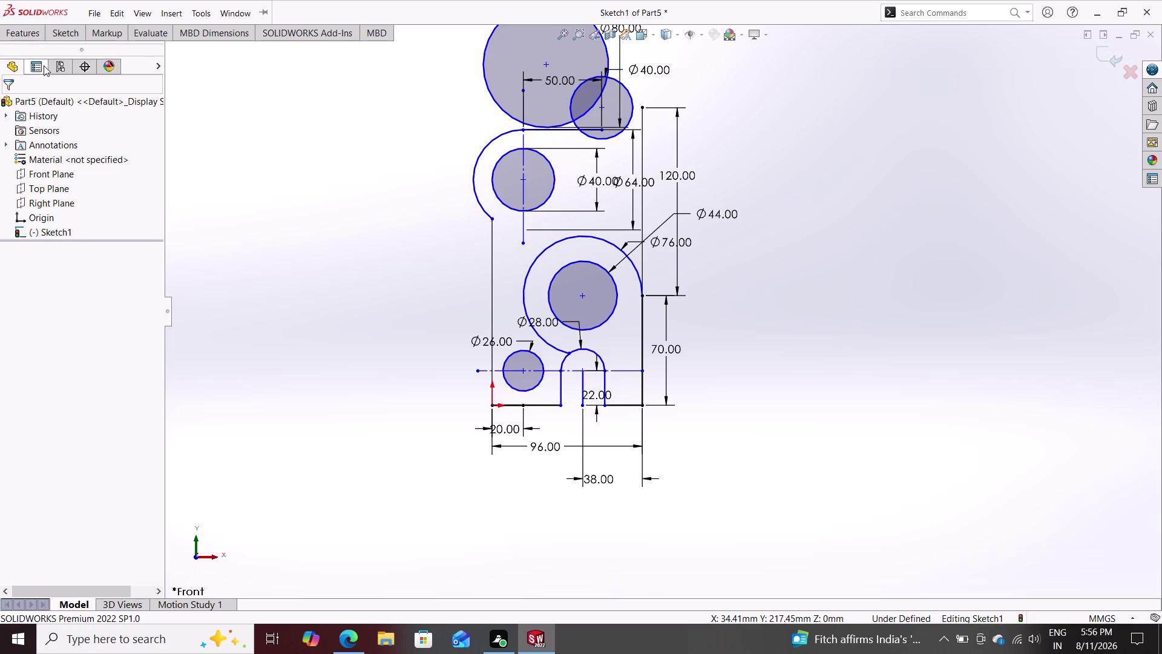
click(65, 37)
key(Escape)
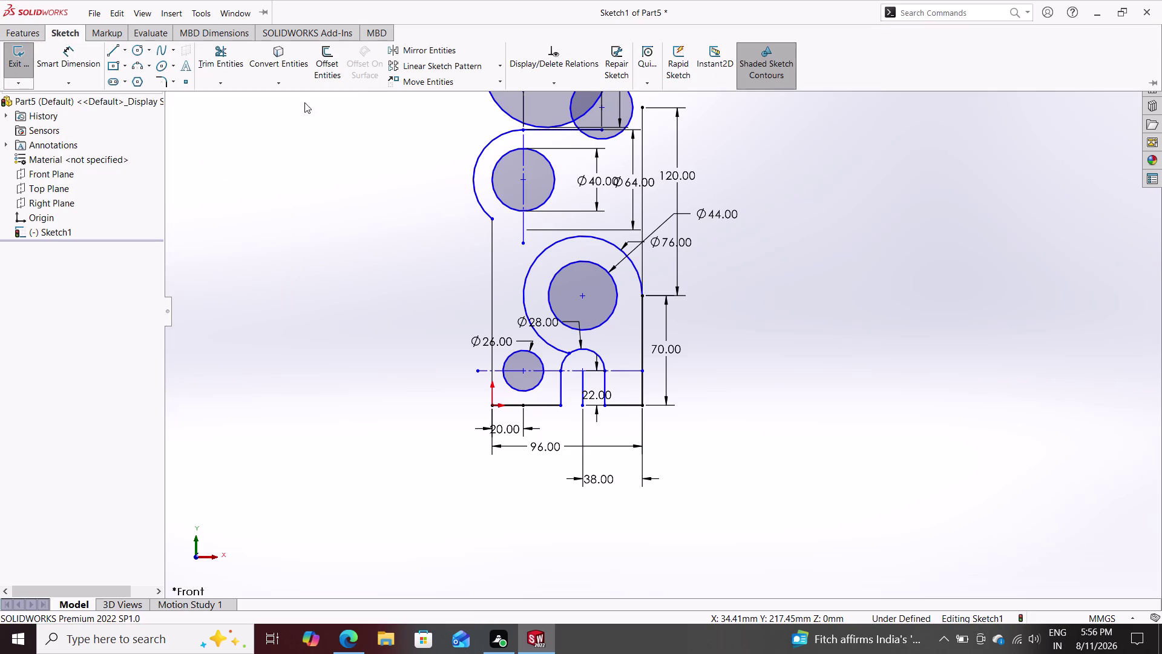
key(Escape)
key(Escape)
scroll(down, 3)
scroll(up, 3)
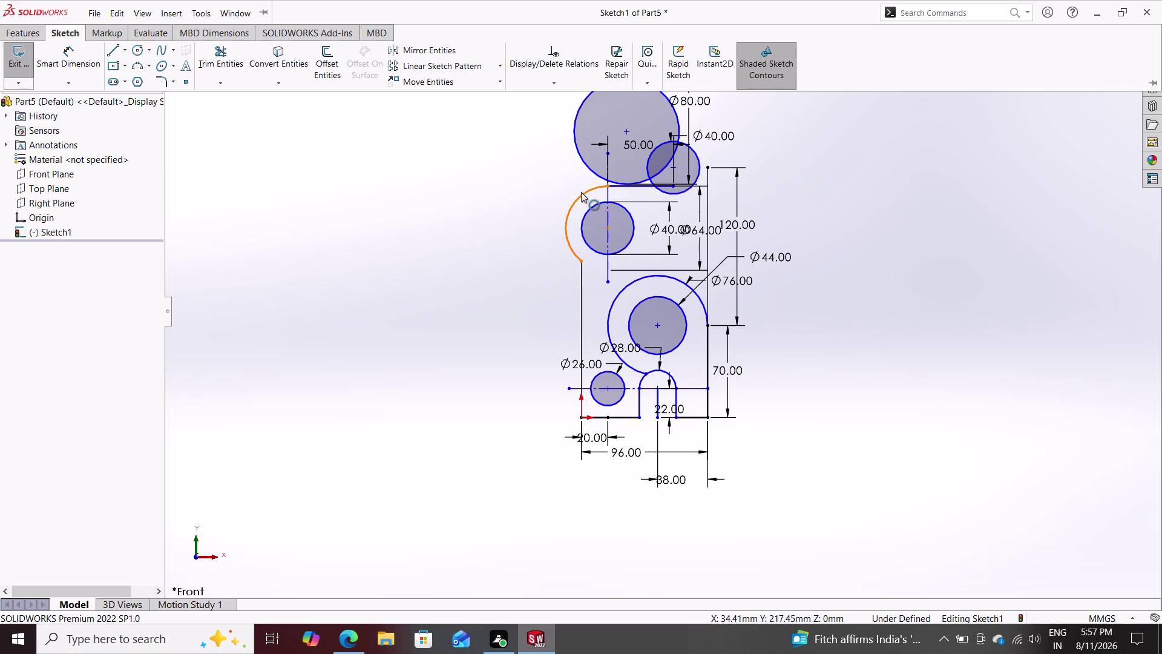
click(581, 192)
click(590, 170)
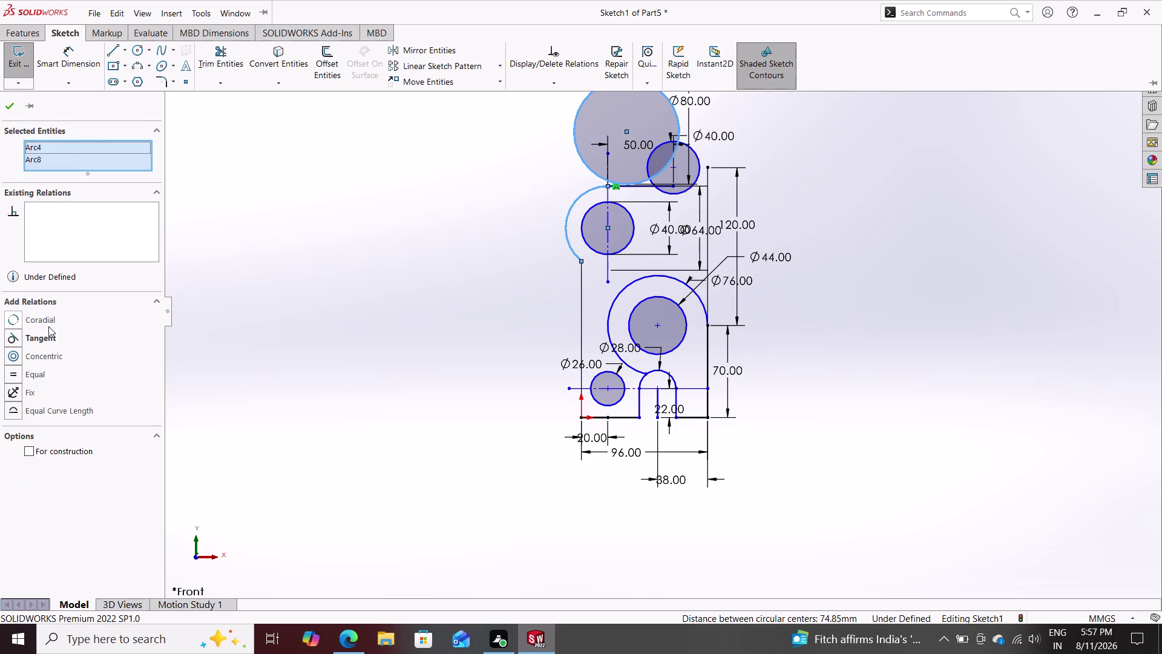
click(28, 338)
key(Escape)
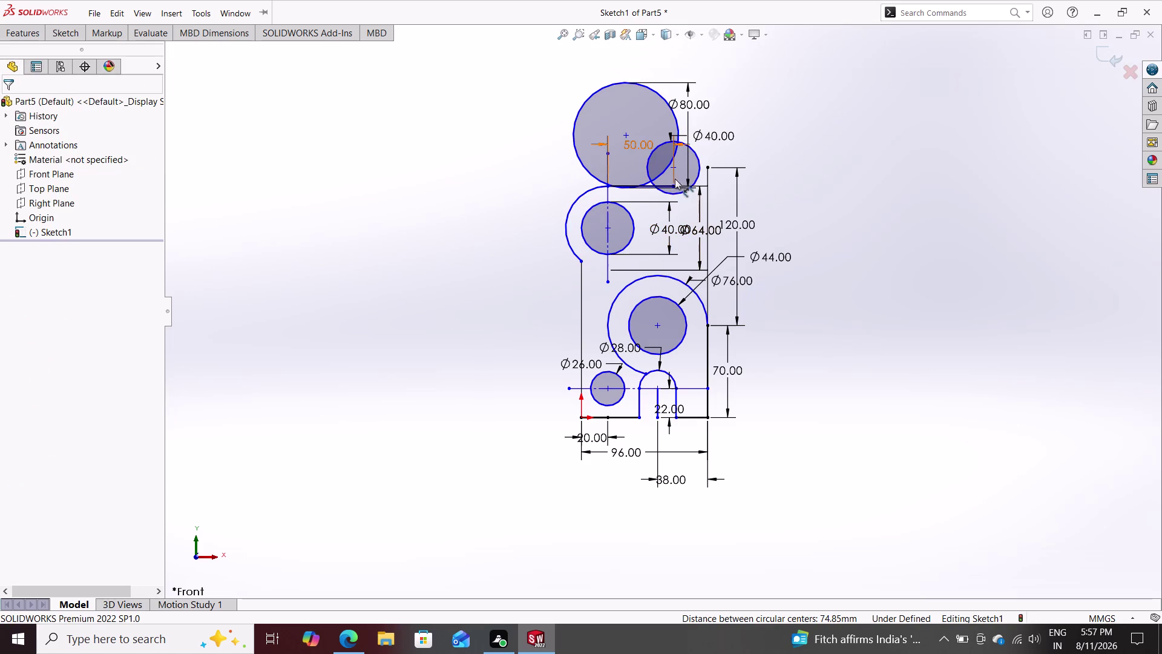
click(698, 173)
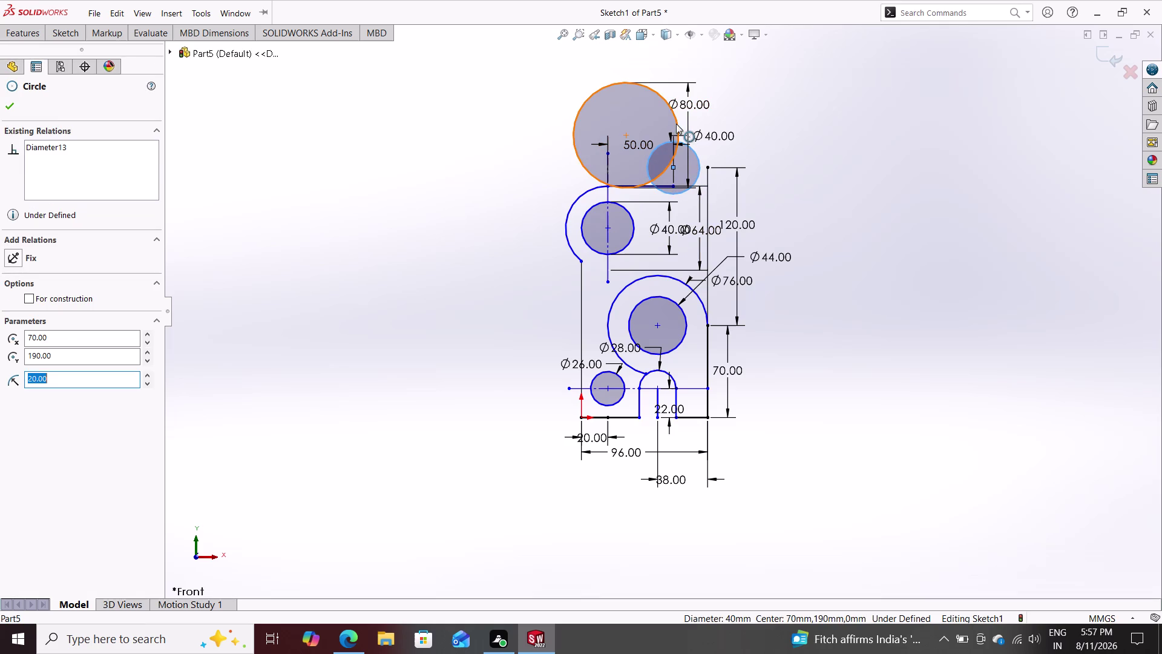
click(676, 123)
click(26, 341)
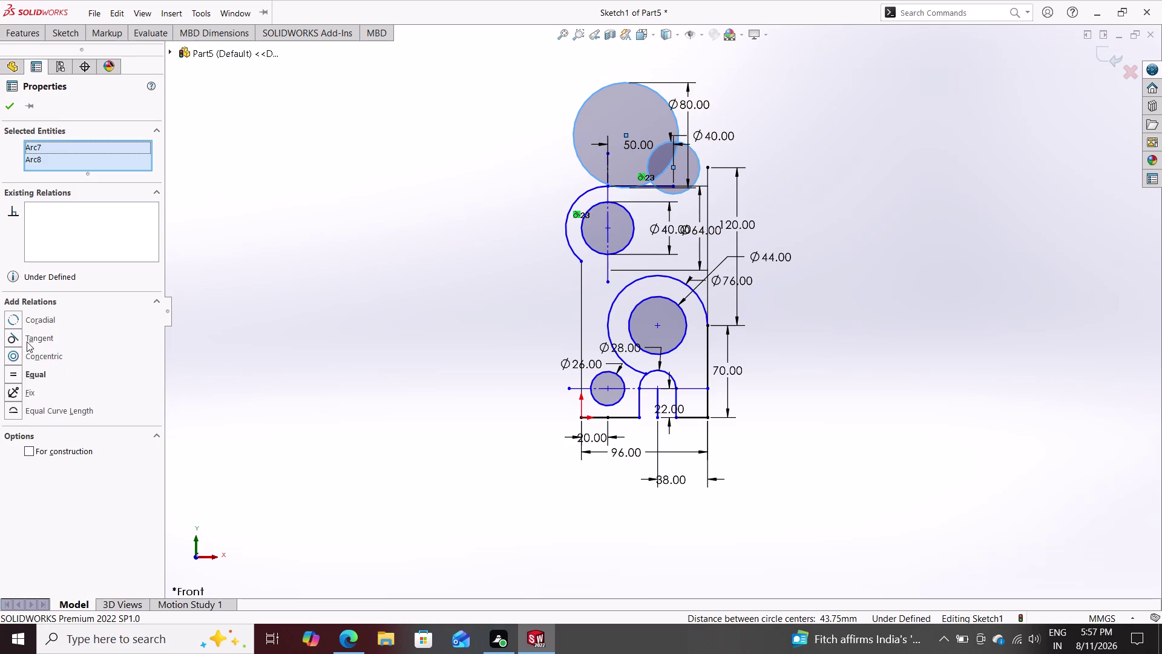
key(ctrl+z)
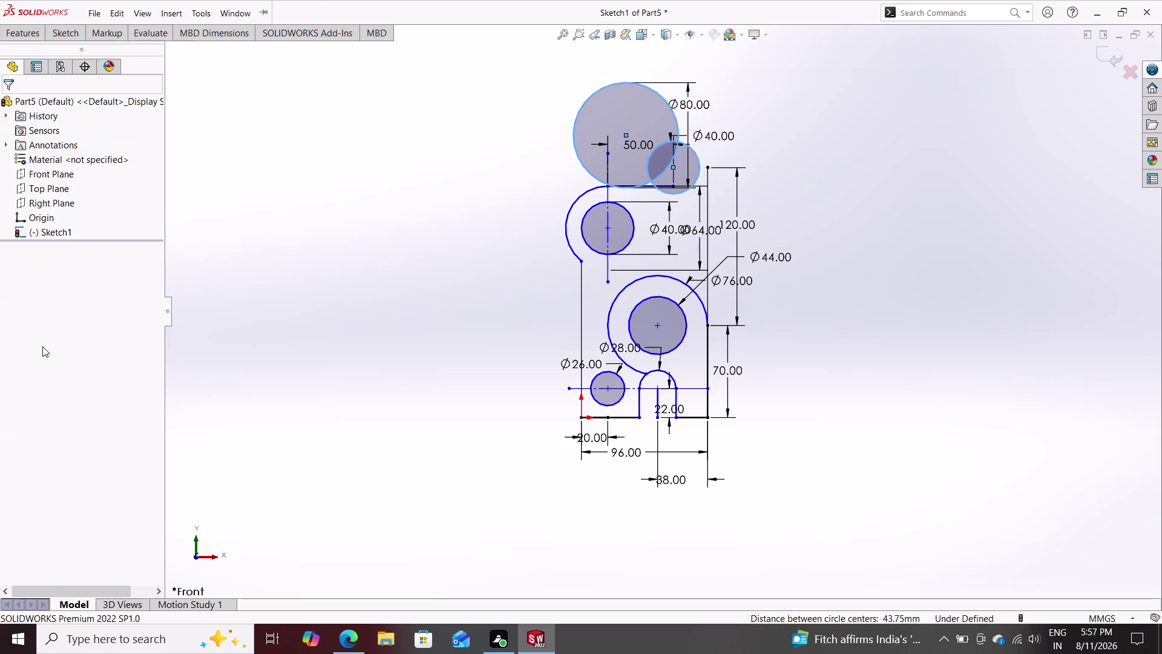
key(Escape)
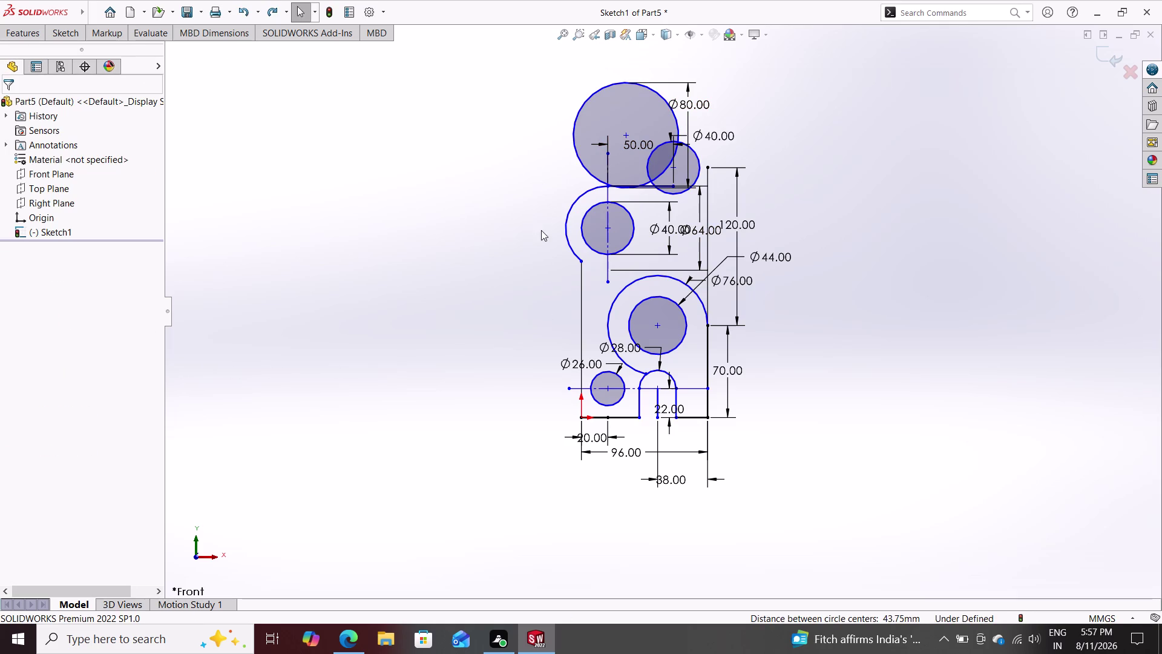
drag(624, 134, 604, 134)
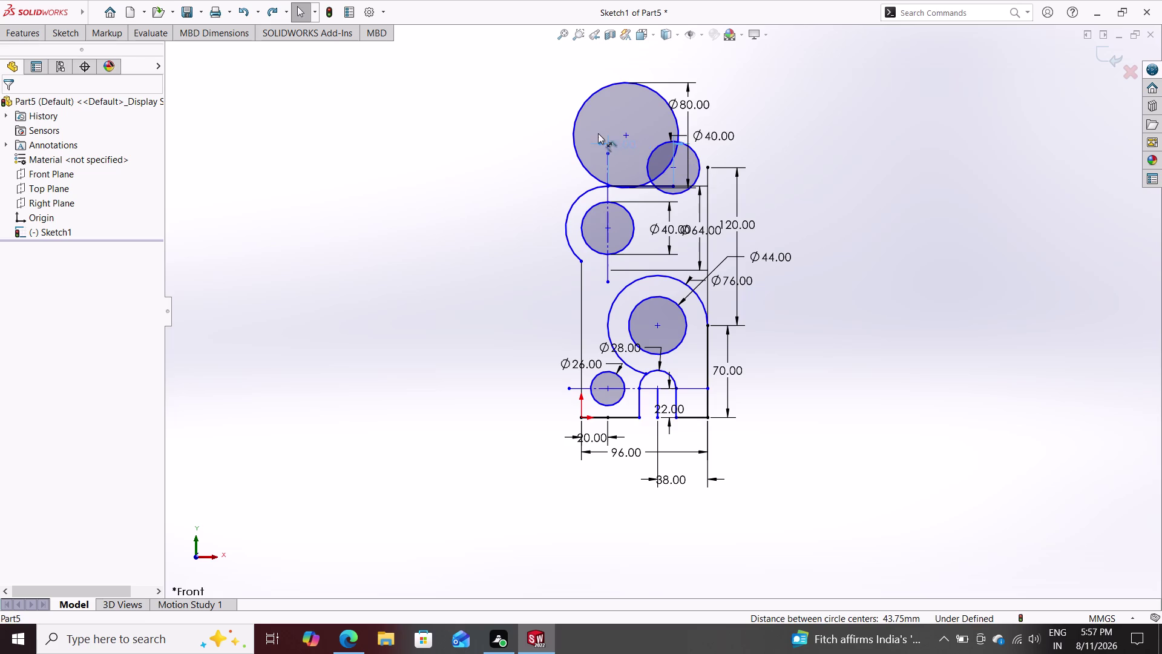
drag(605, 133, 592, 134)
key(ctrl+z)
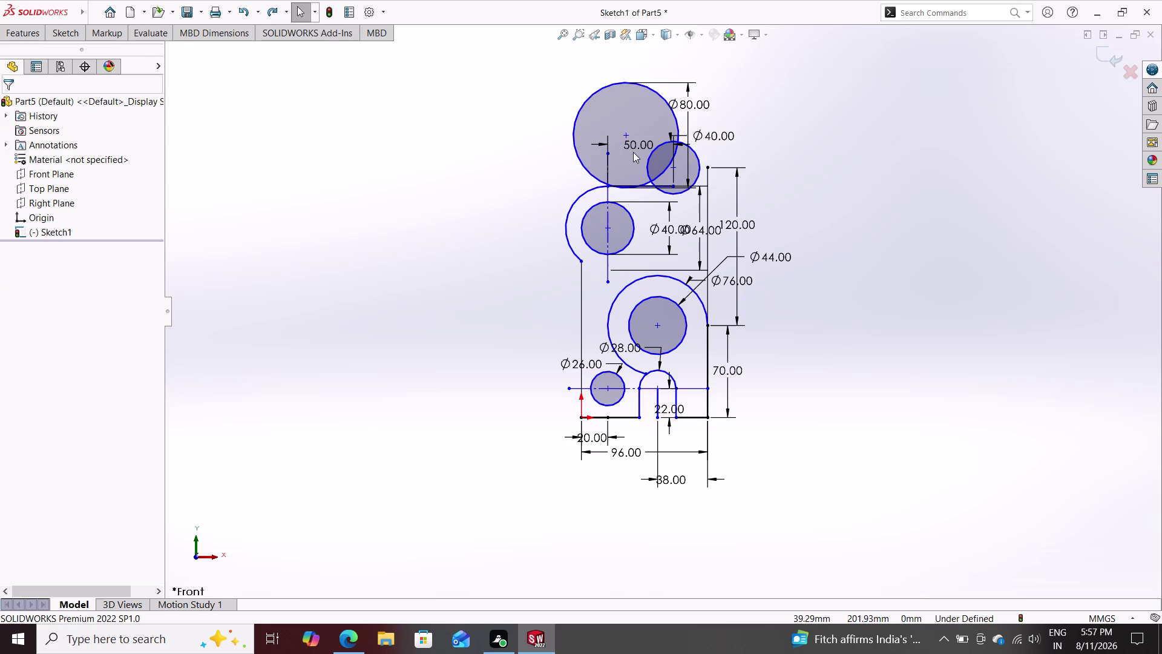
key(ctrl+z)
key(ctrl+z)
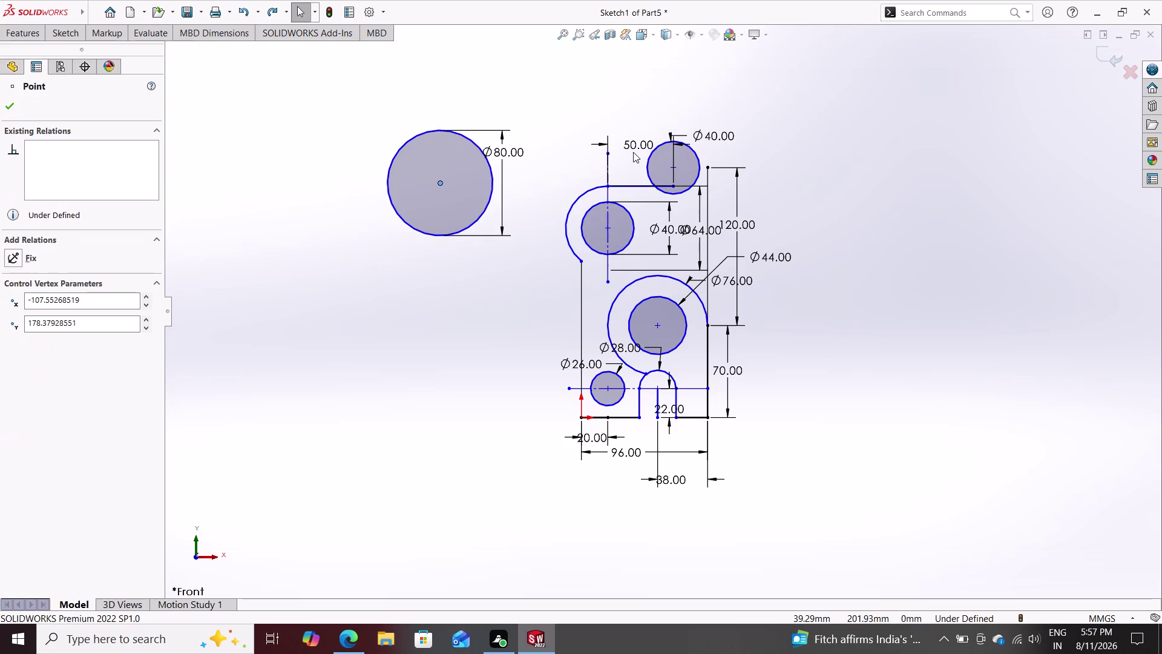
drag(439, 183, 447, 177)
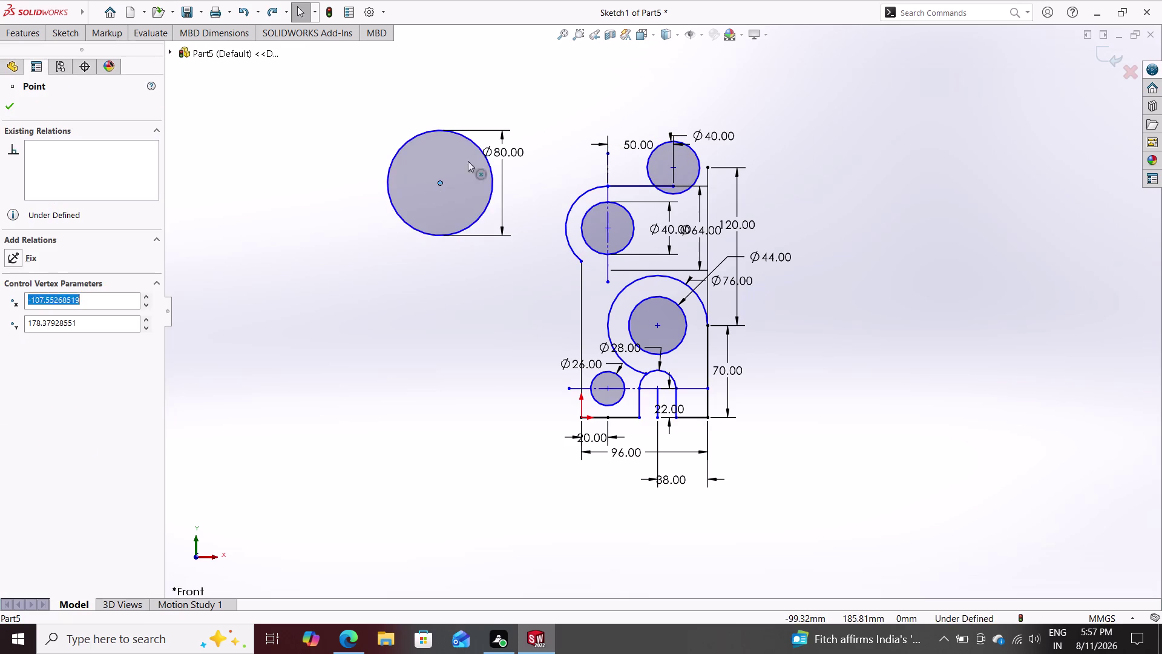
drag(447, 177, 567, 142)
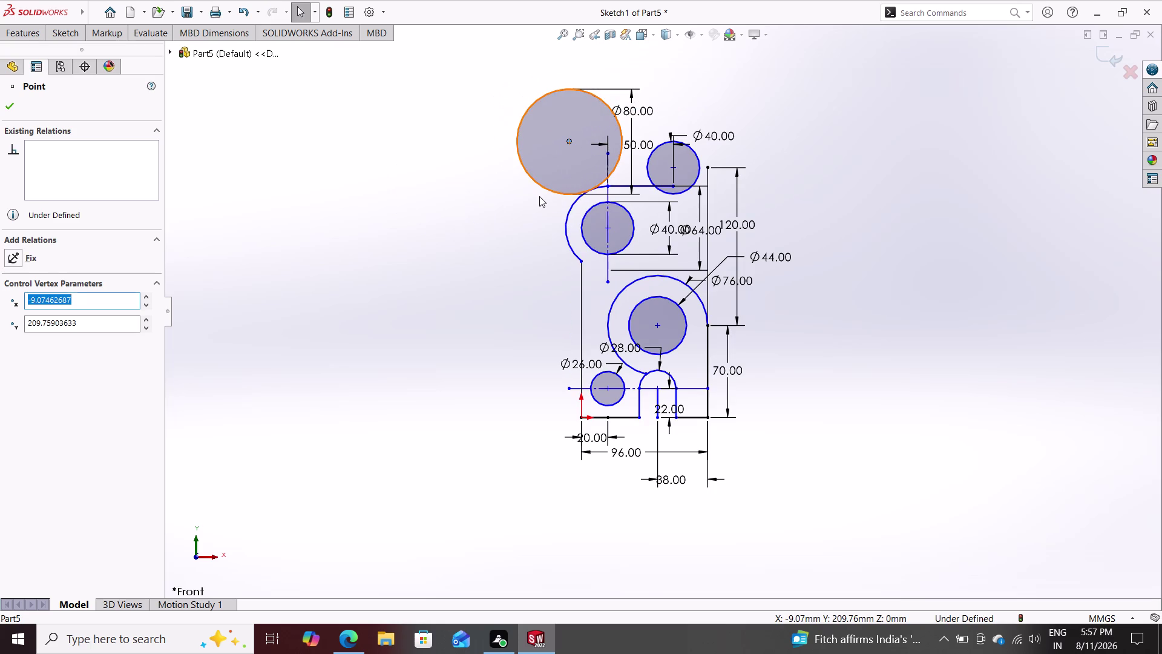
click(650, 153)
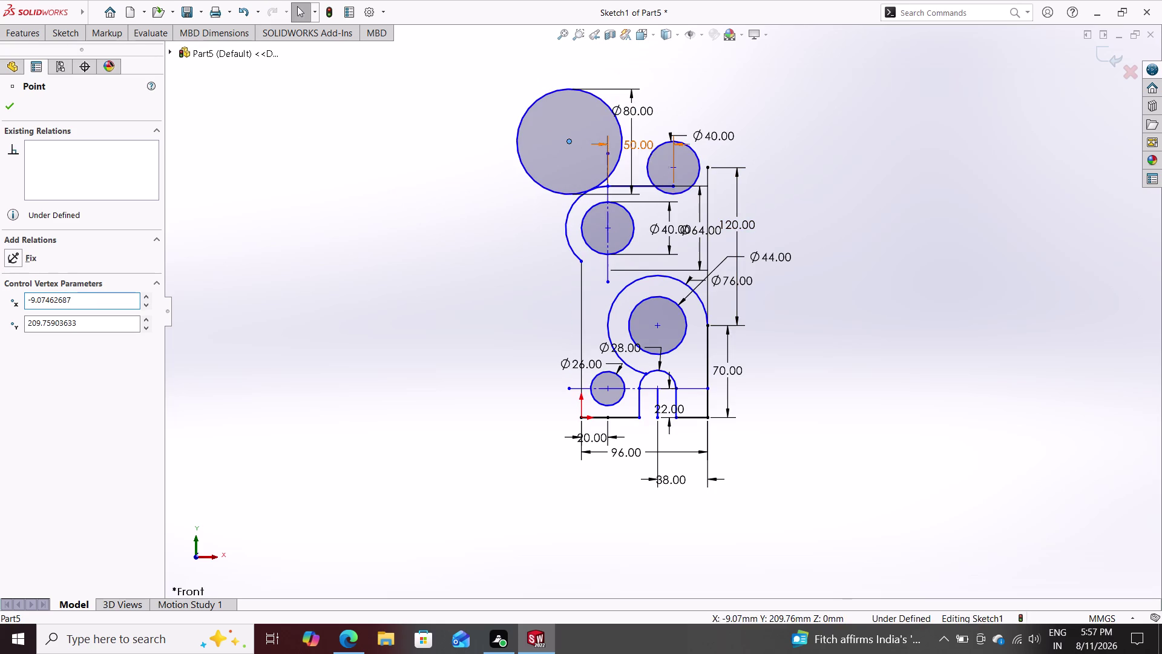
click(620, 133)
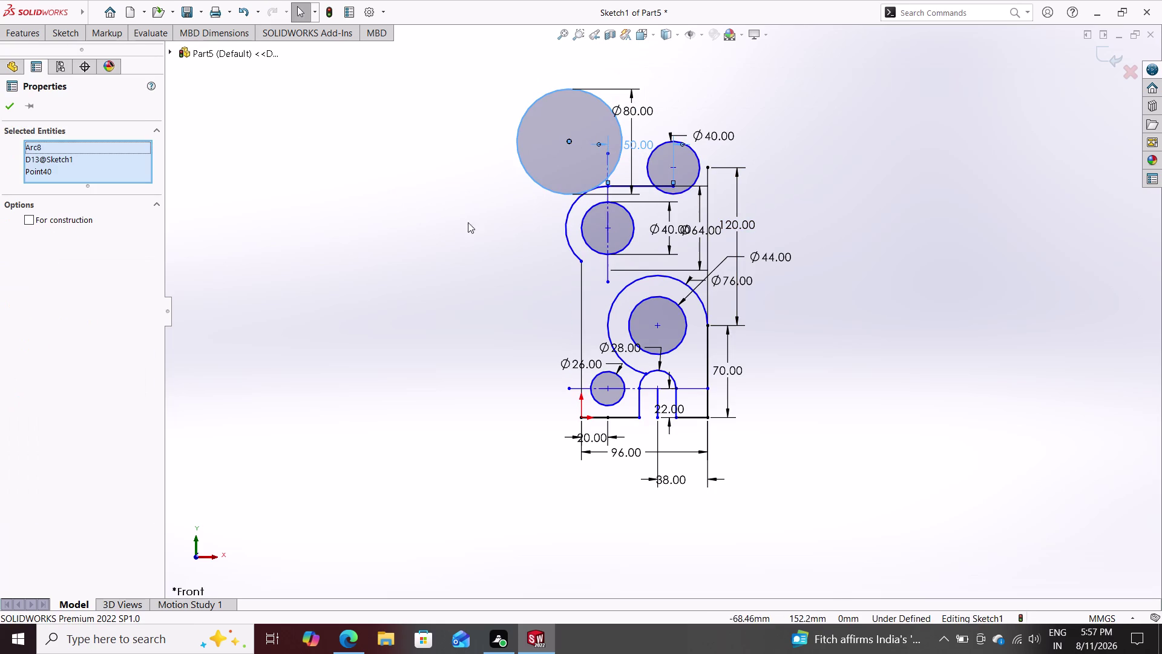
key(Escape)
key(Escape)
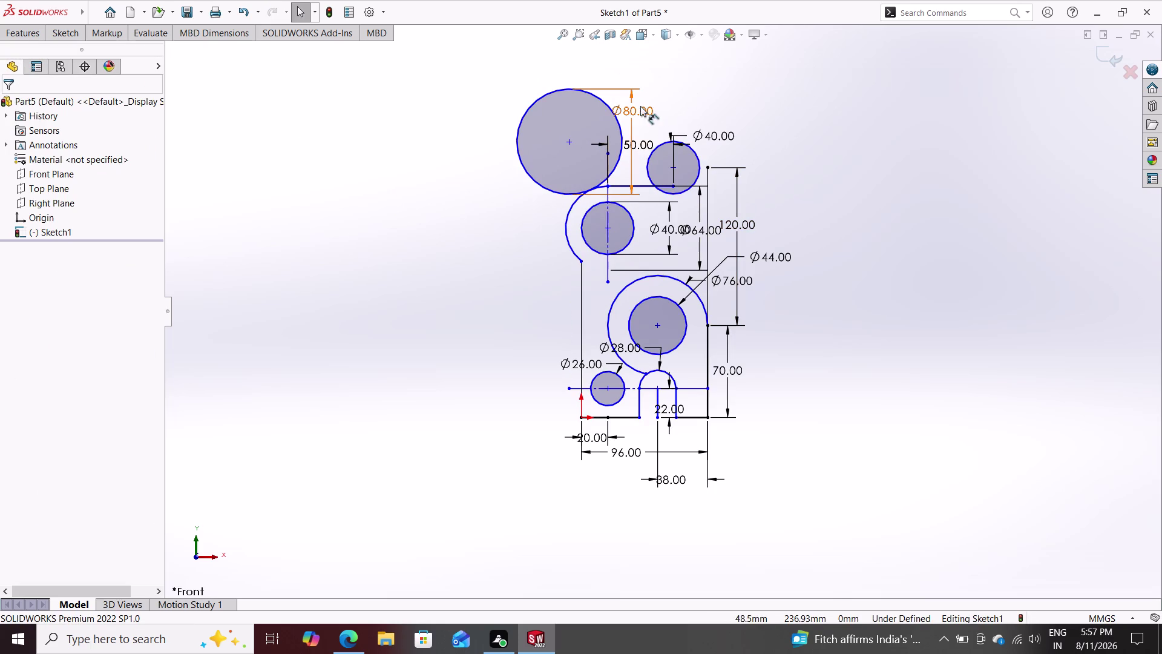
click(597, 97)
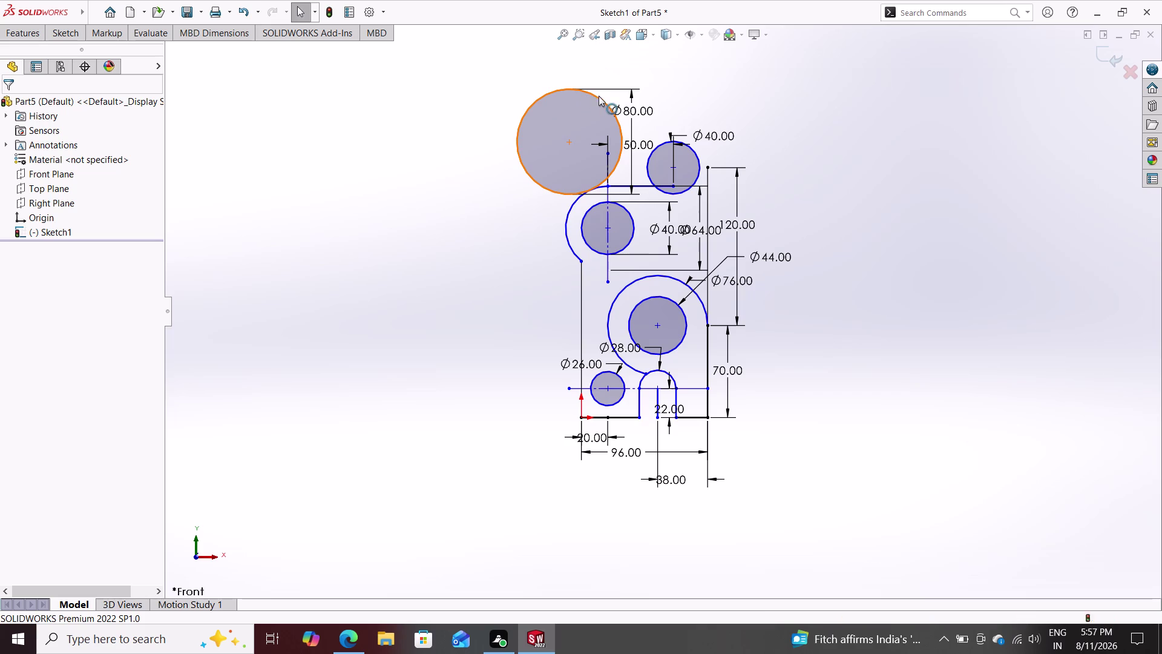
click(651, 151)
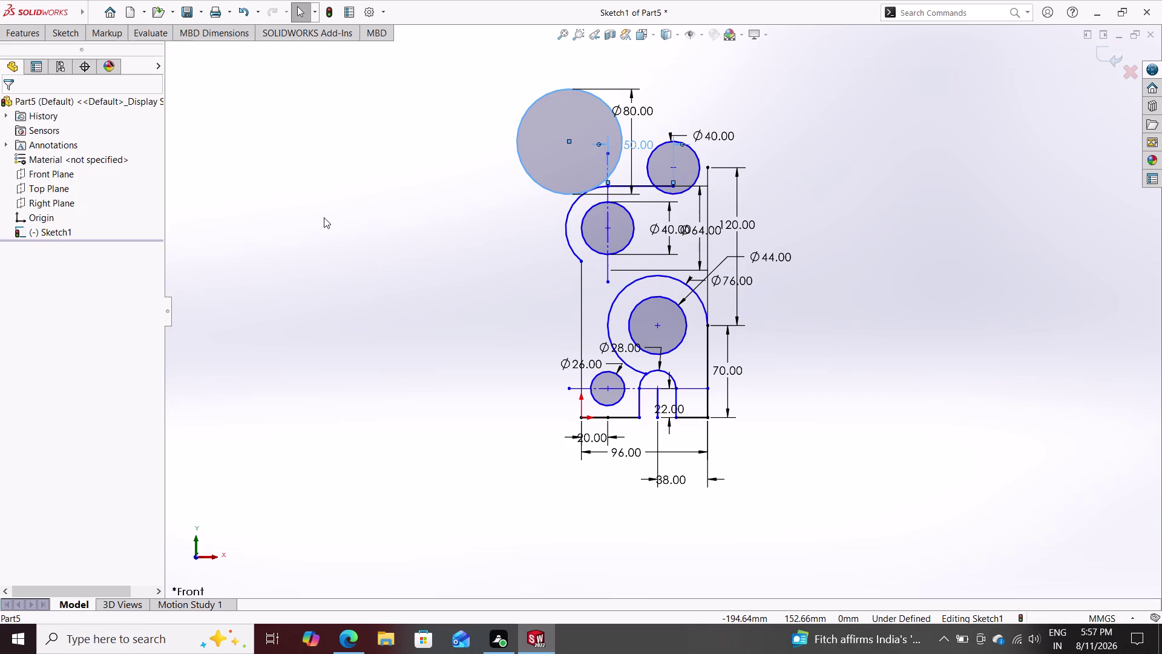
key(Escape)
key(Escape)
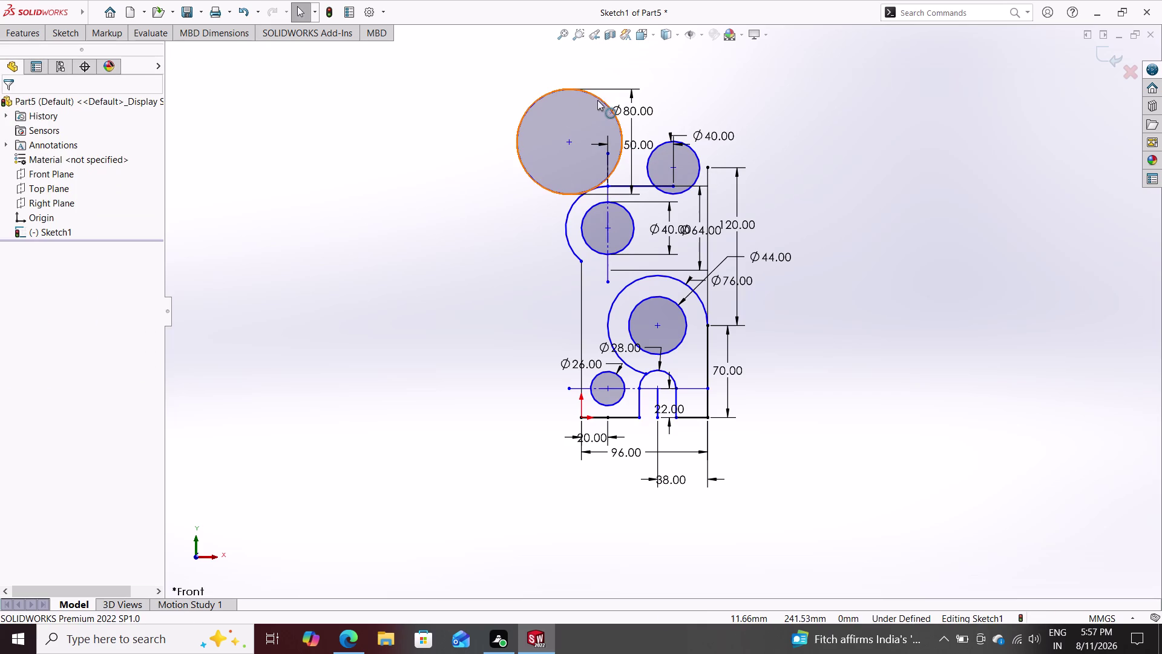
click(599, 99)
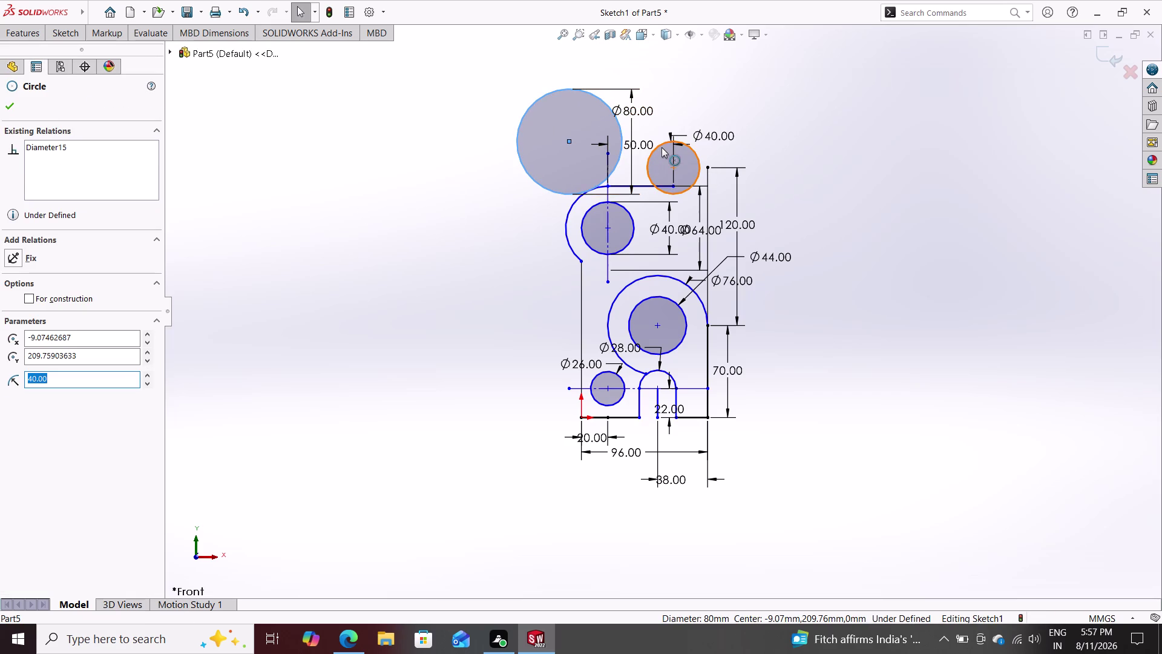
click(662, 146)
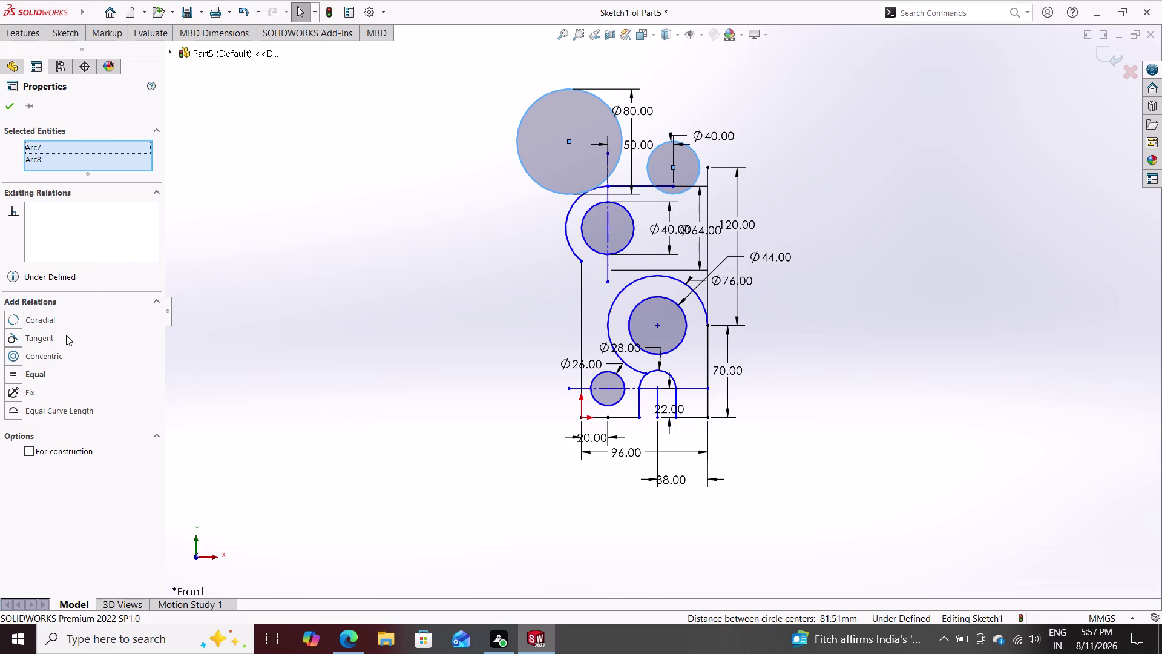
click(61, 338)
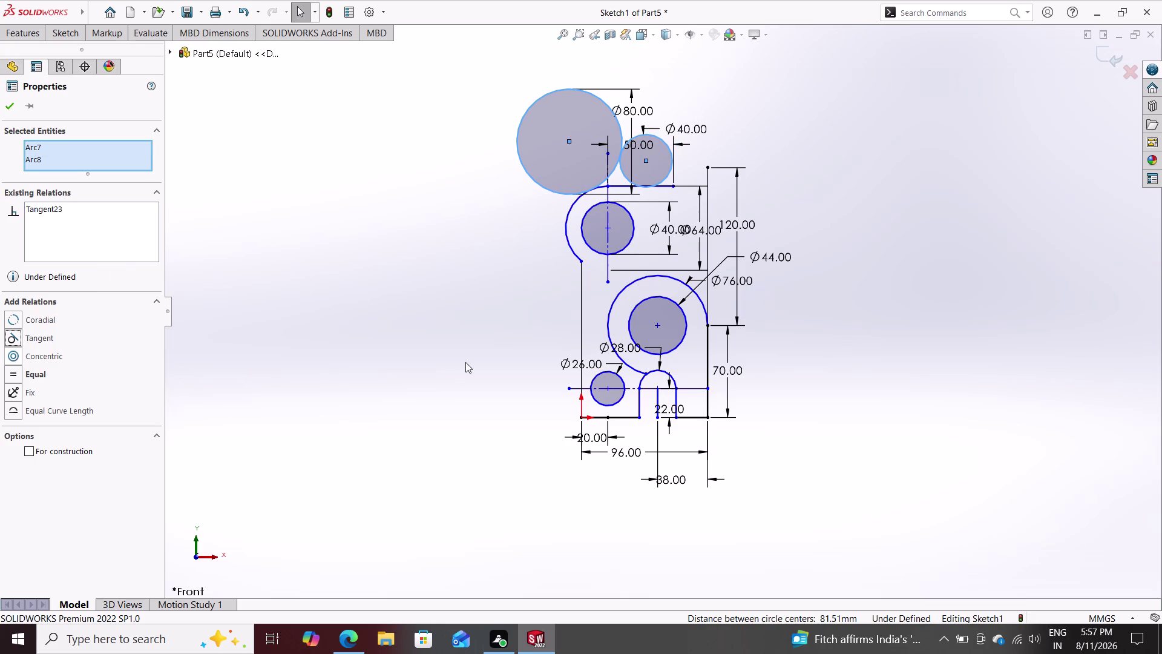
key(ctrl+z)
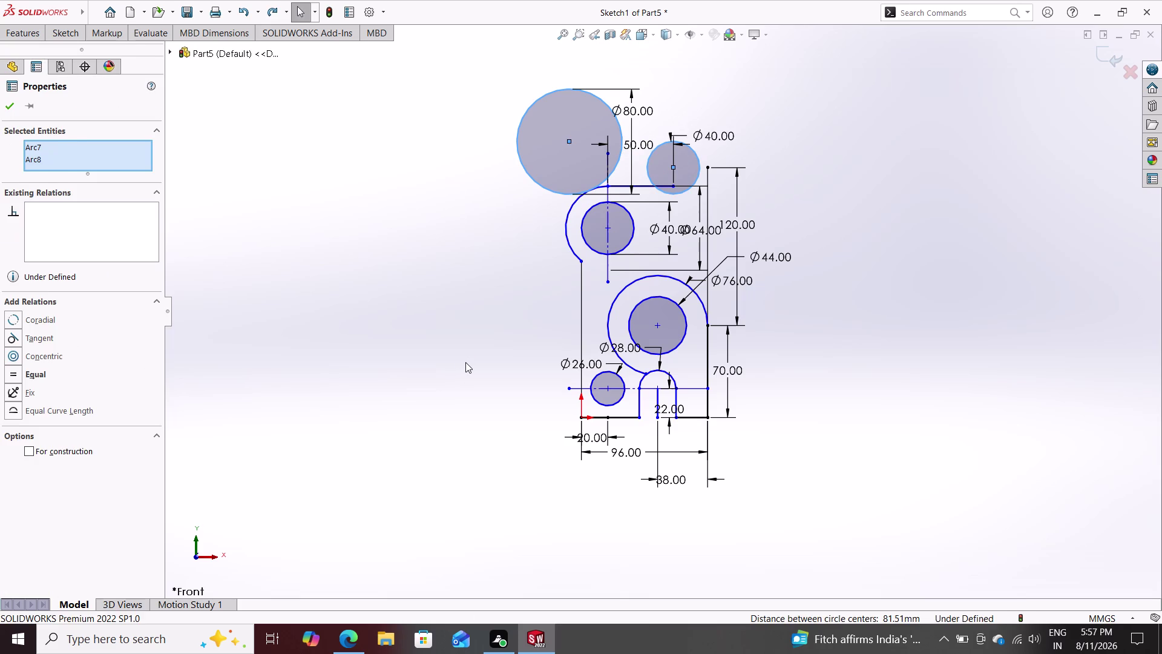
key(Escape)
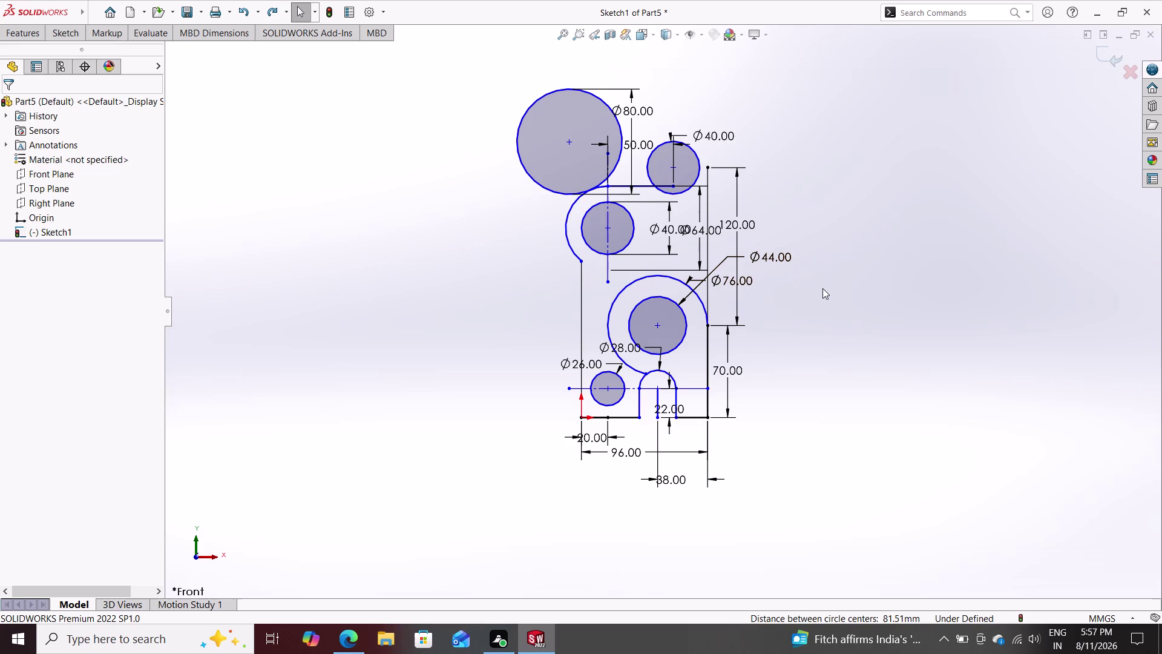
scroll(down, 3)
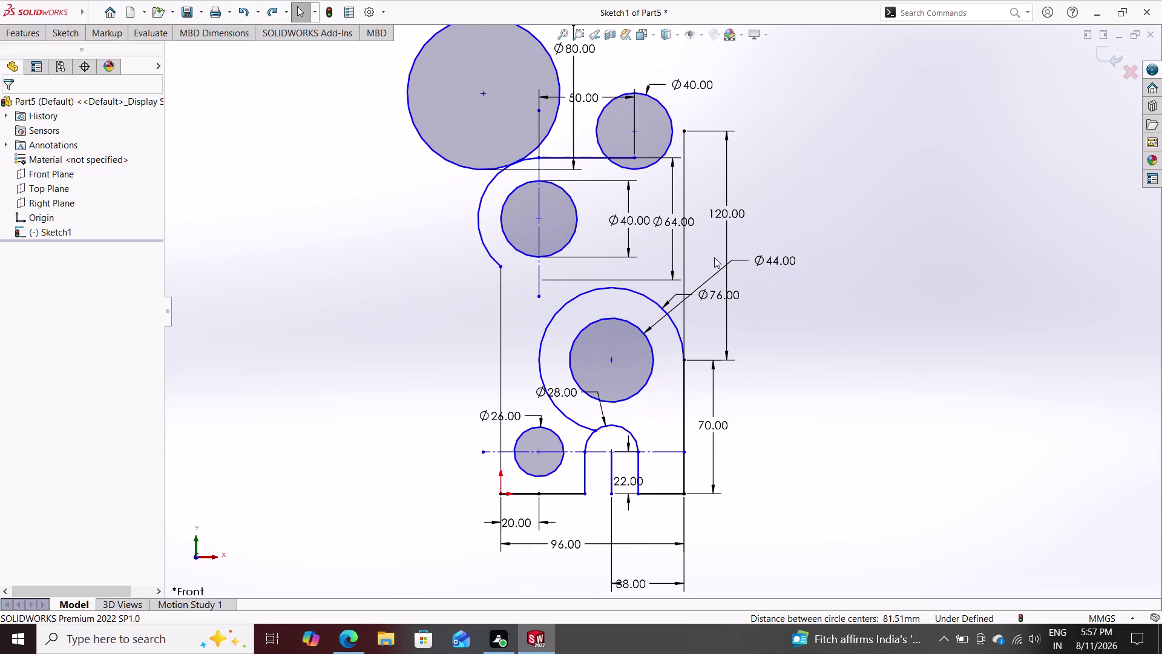
Delete the Ø80 circle and its dimensions, confirming the deletion.
scroll(down, 3)
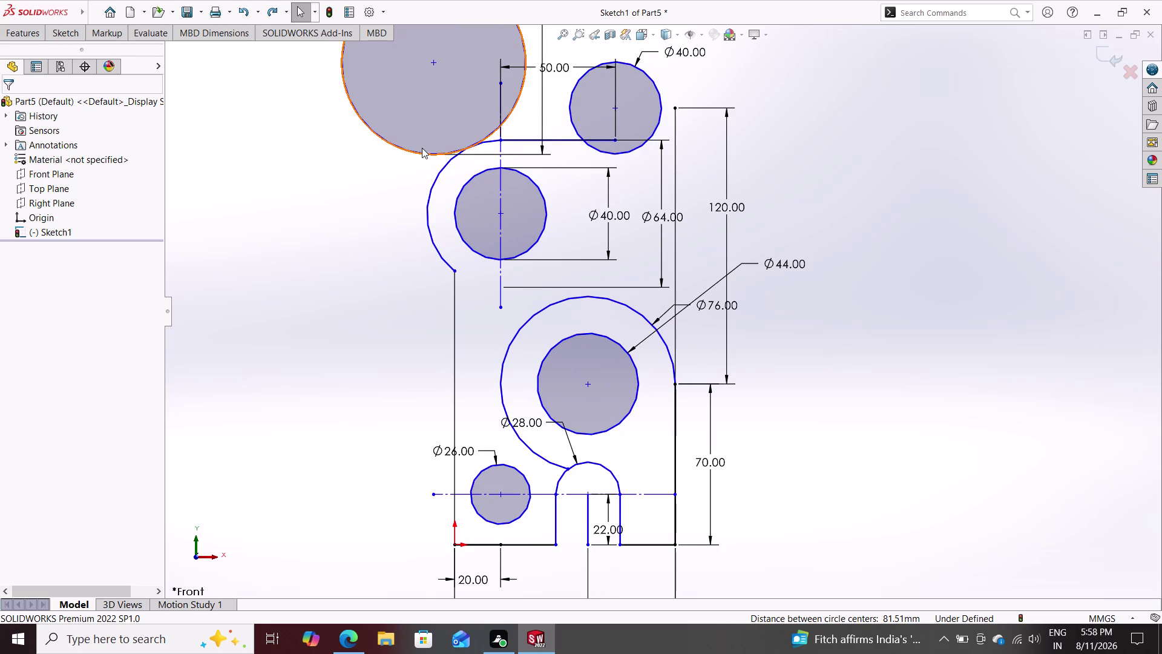
click(415, 149)
key(Delete)
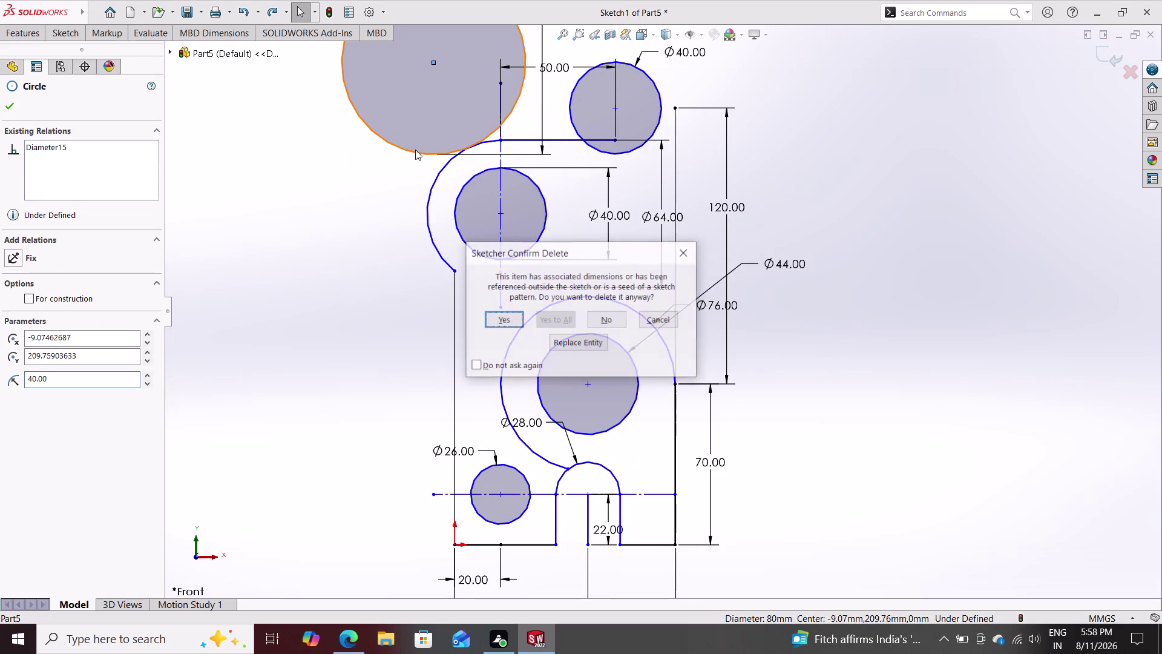
click(510, 322)
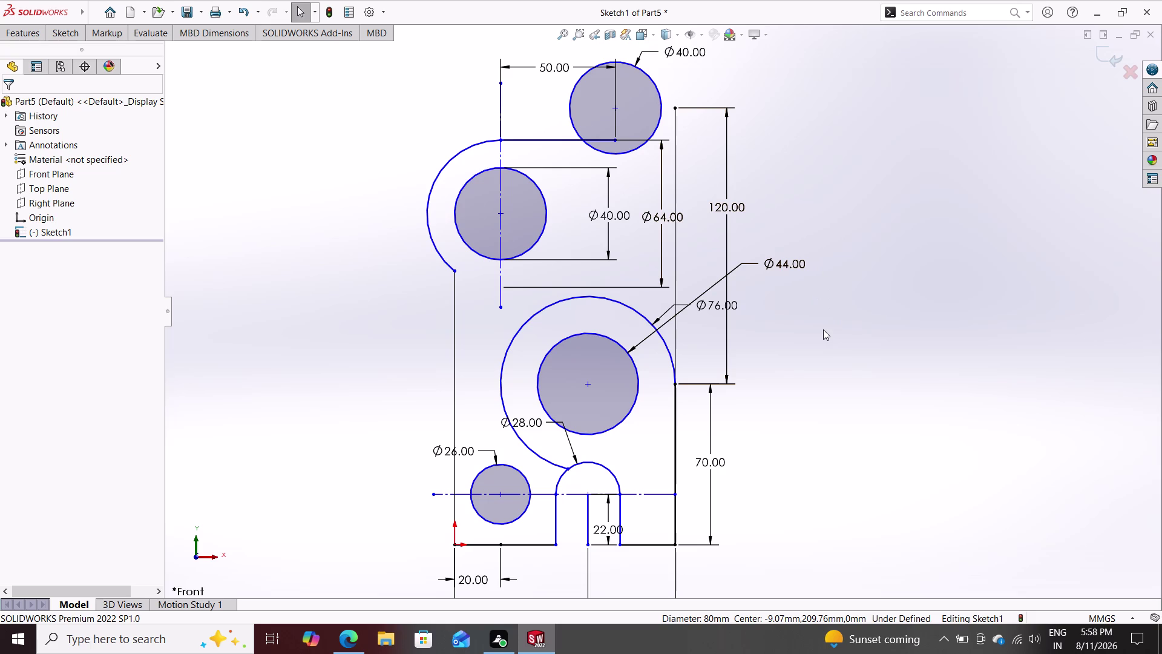
click(68, 34)
click(139, 66)
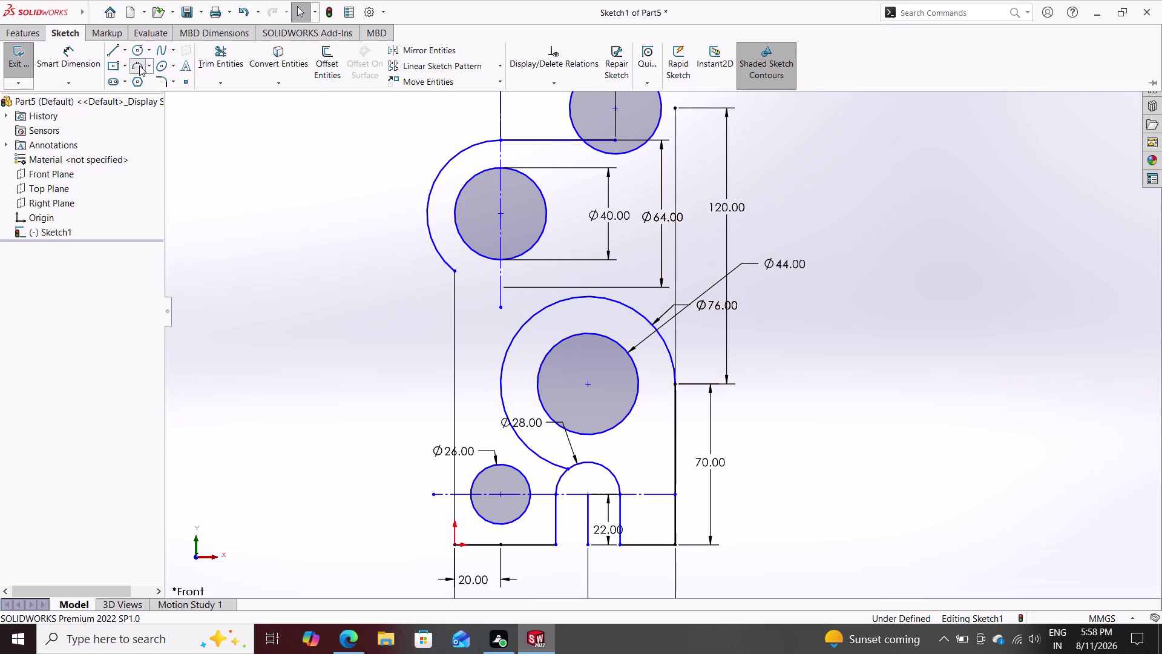
Draw a three-point arc from the top edge's left end to the Ø40 circle.
click(503, 138)
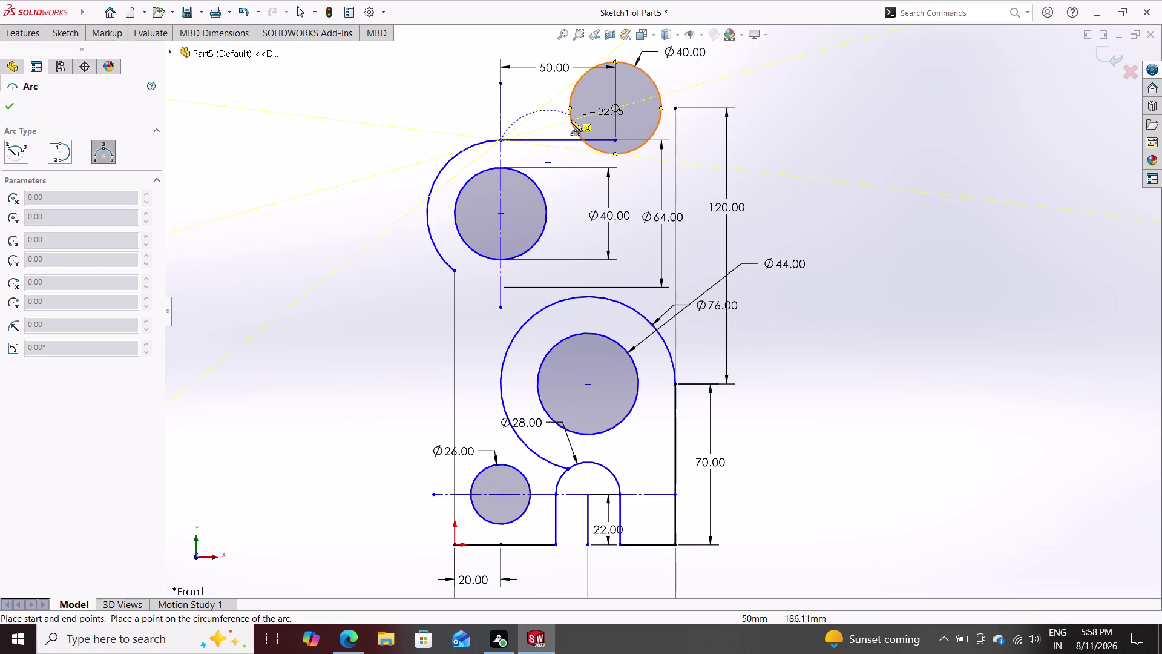
click(571, 122)
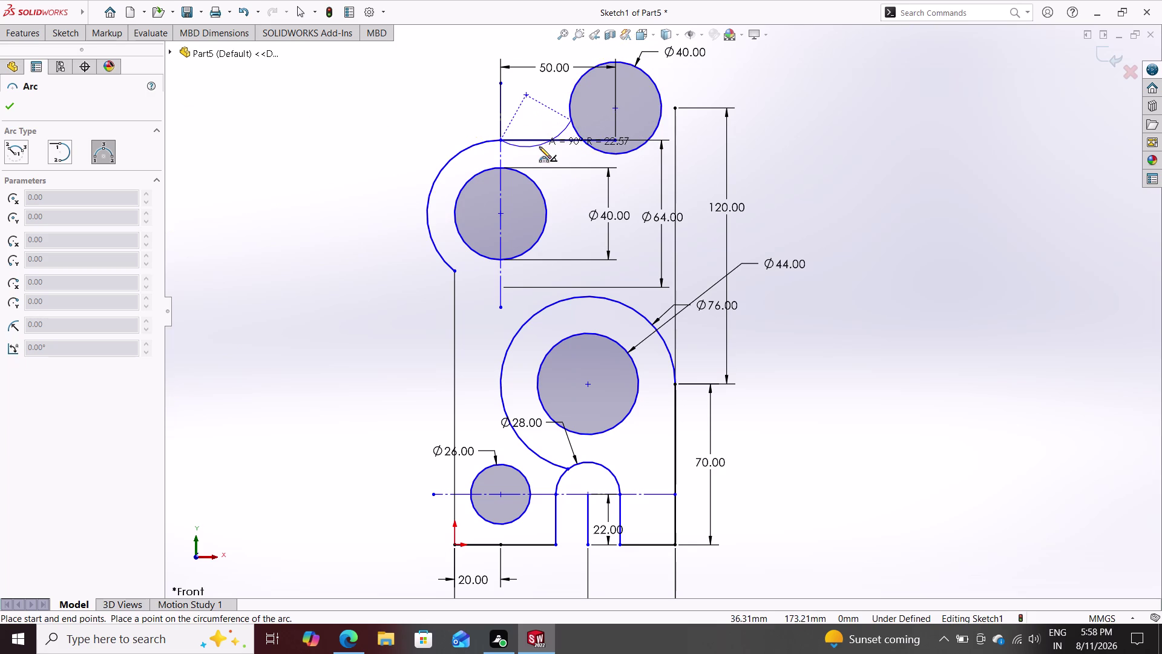
click(539, 147)
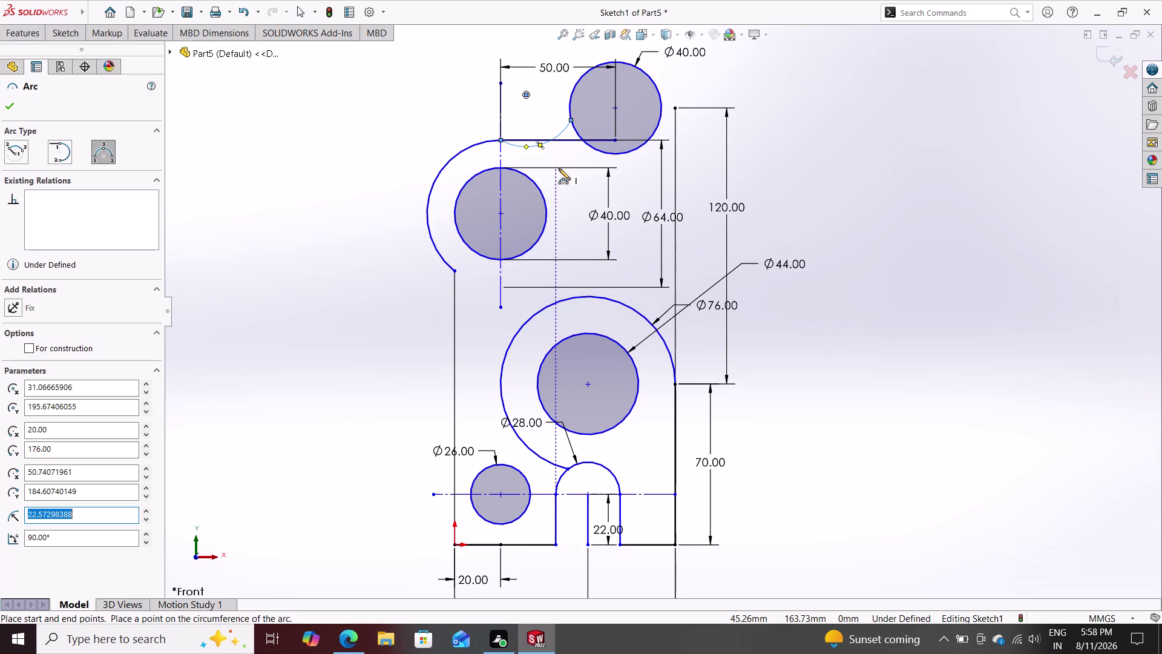
key(Escape)
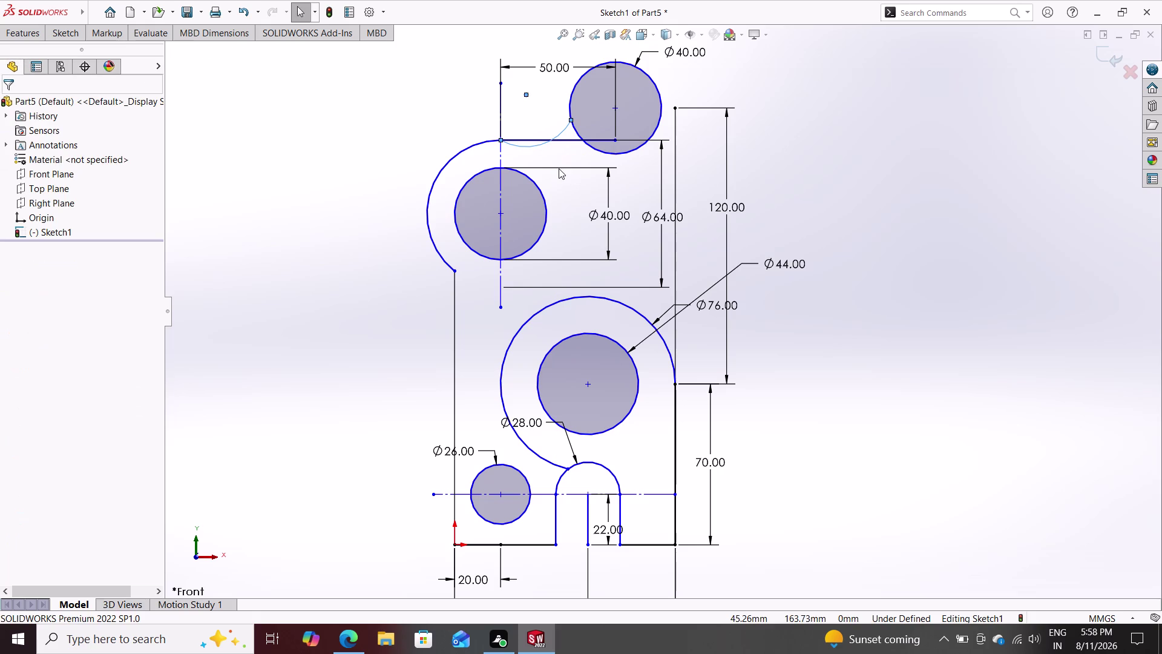
Pick the new arc with Smart Dimension to measure its radius.
click(52, 28)
click(81, 54)
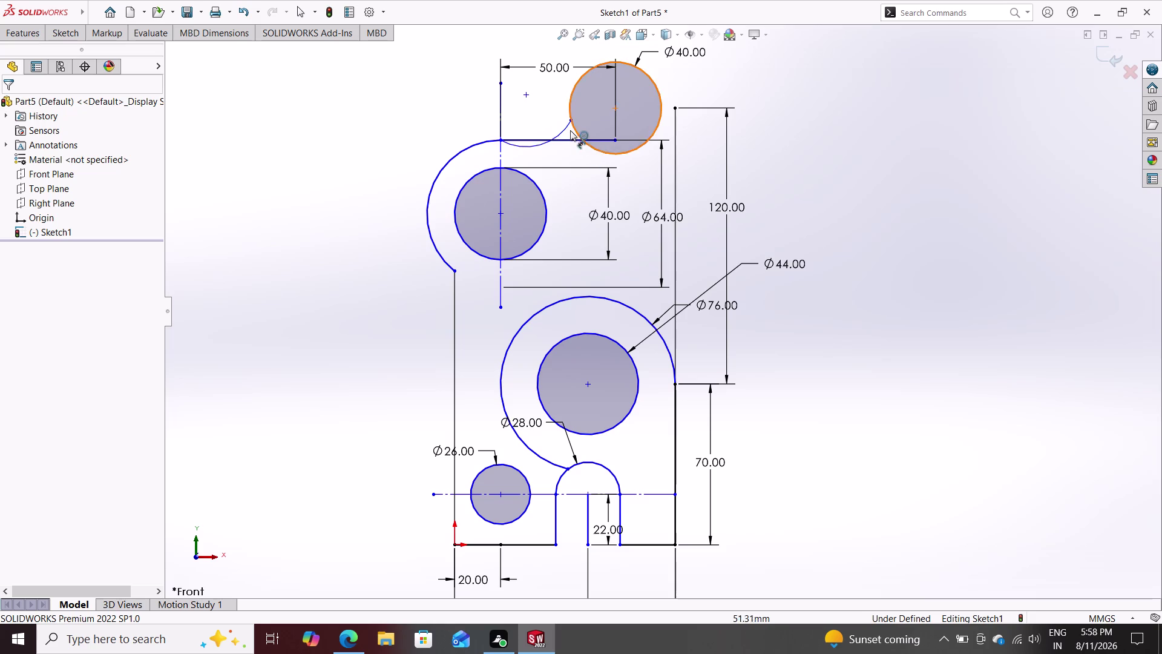
click(567, 127)
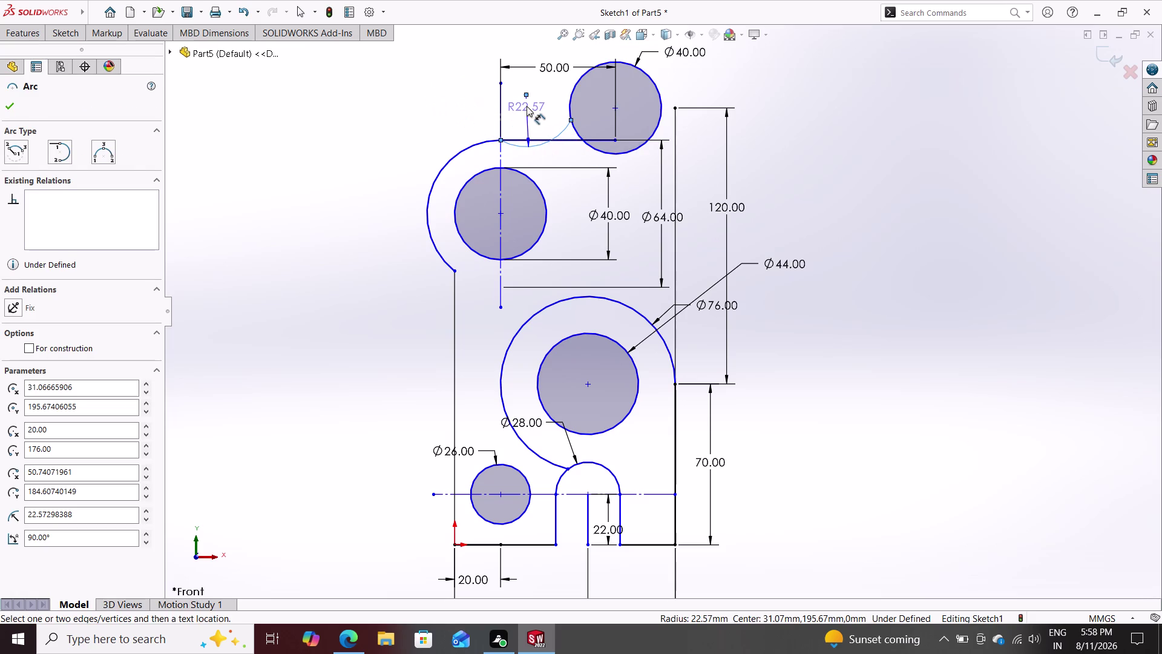
Try a 40 mm radius on the connecting arc, then undo it.
click(526, 106)
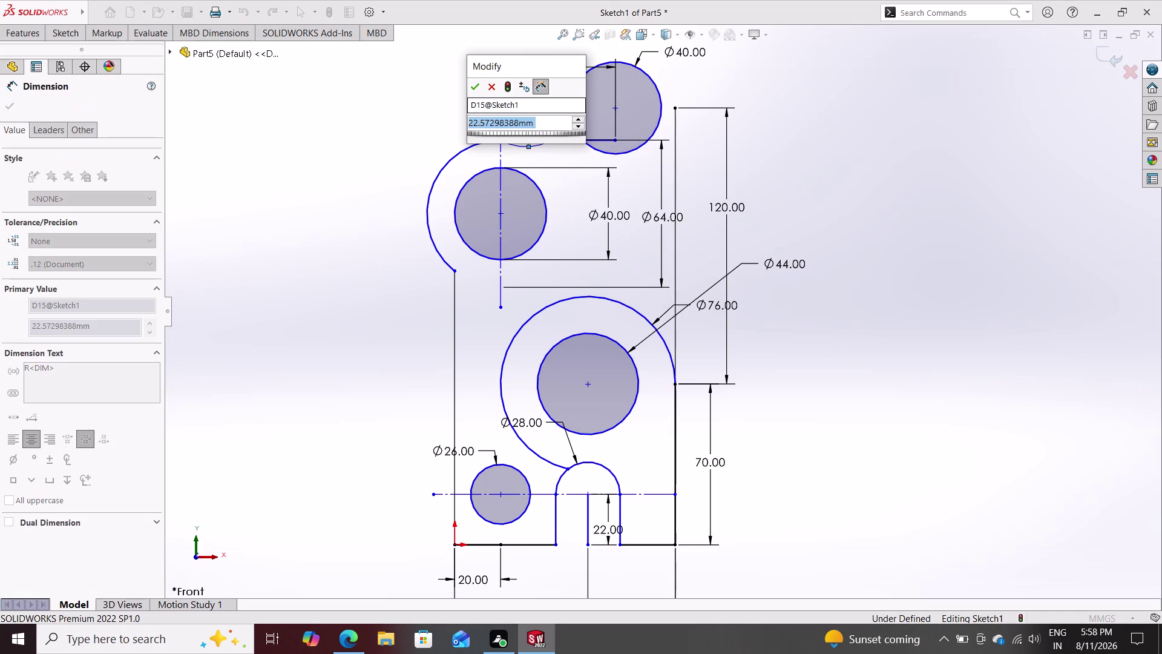
text(4)
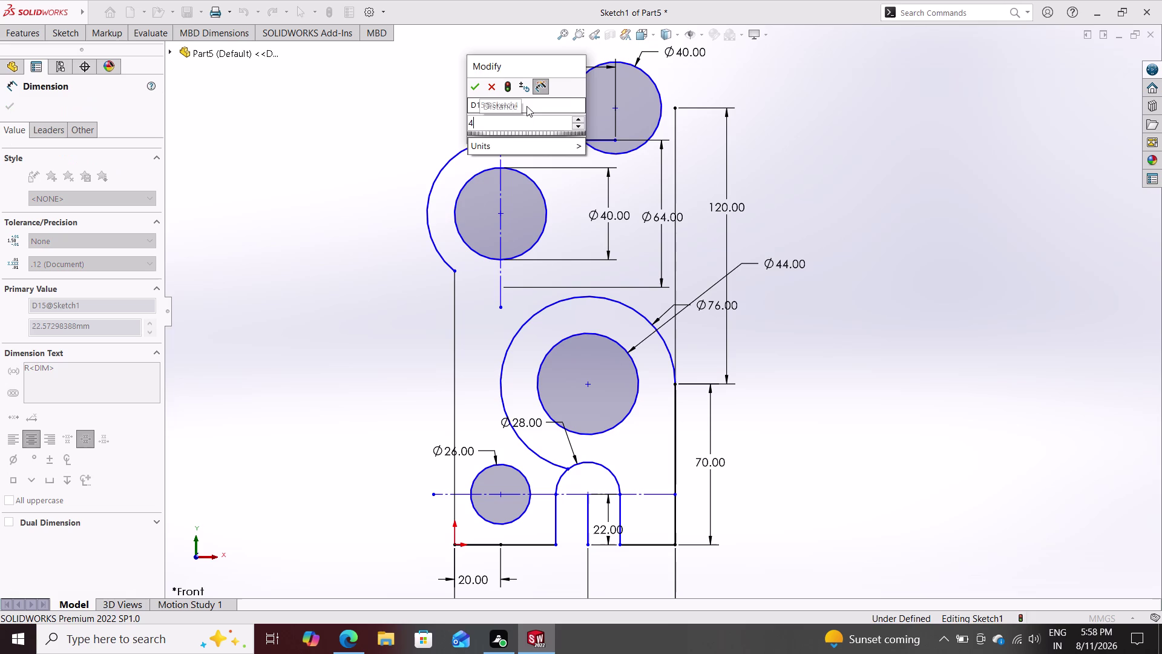
text(0)
key(Return)
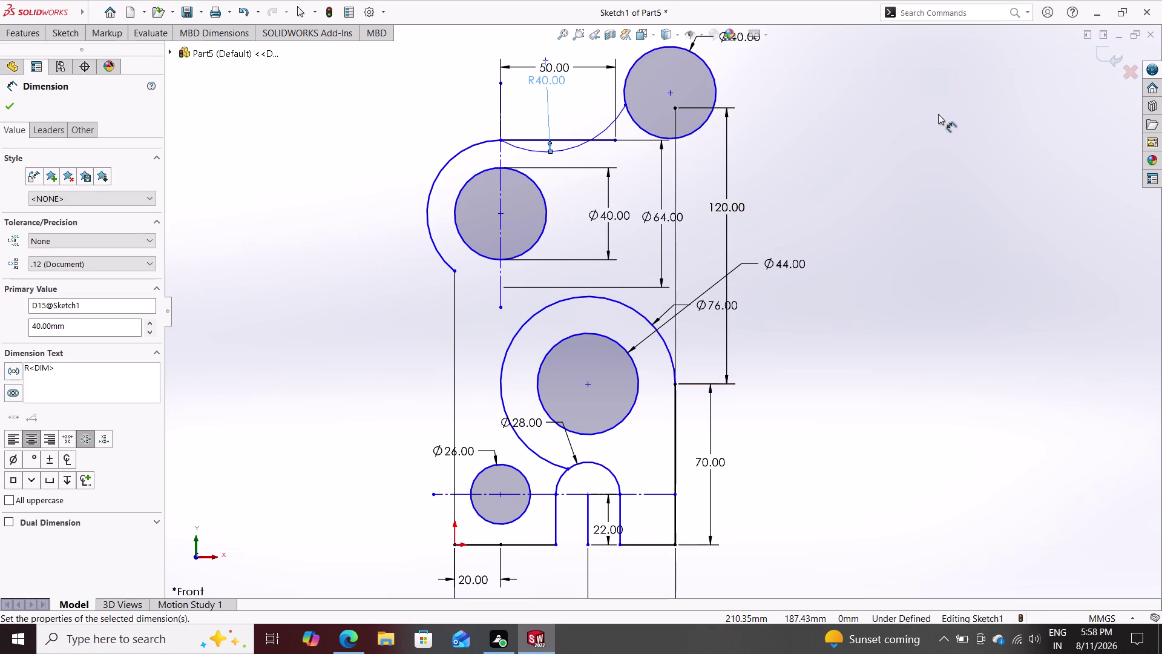
key(ctrl+z)
key(ctrl+z)
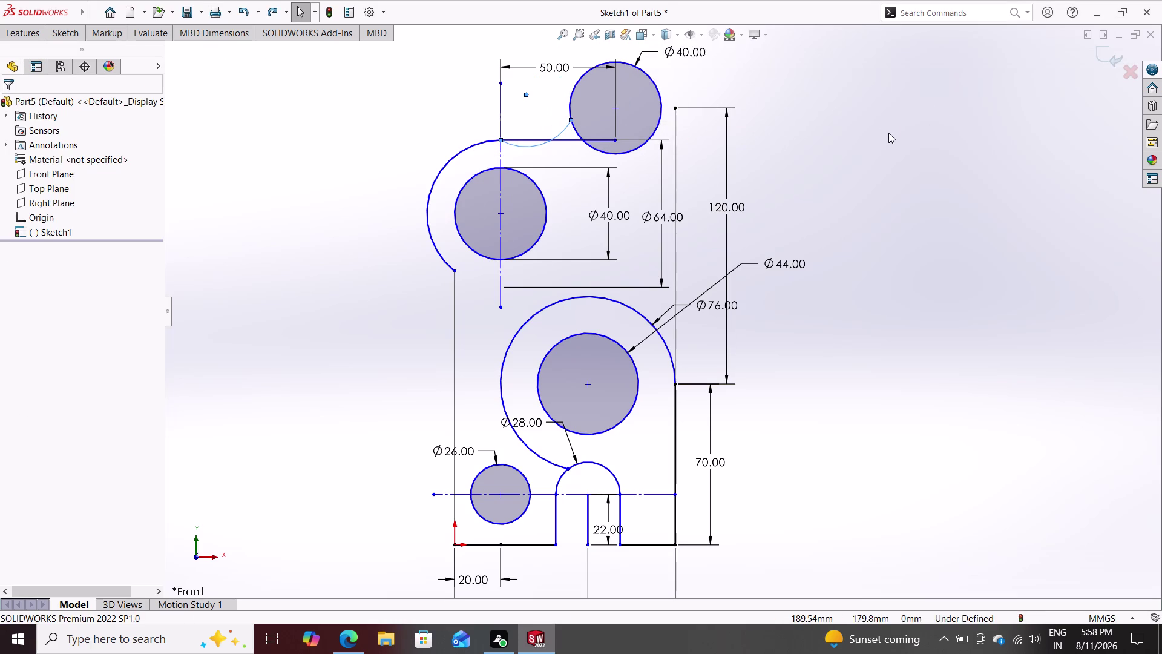
Select and delete the connecting arc.
key(Escape)
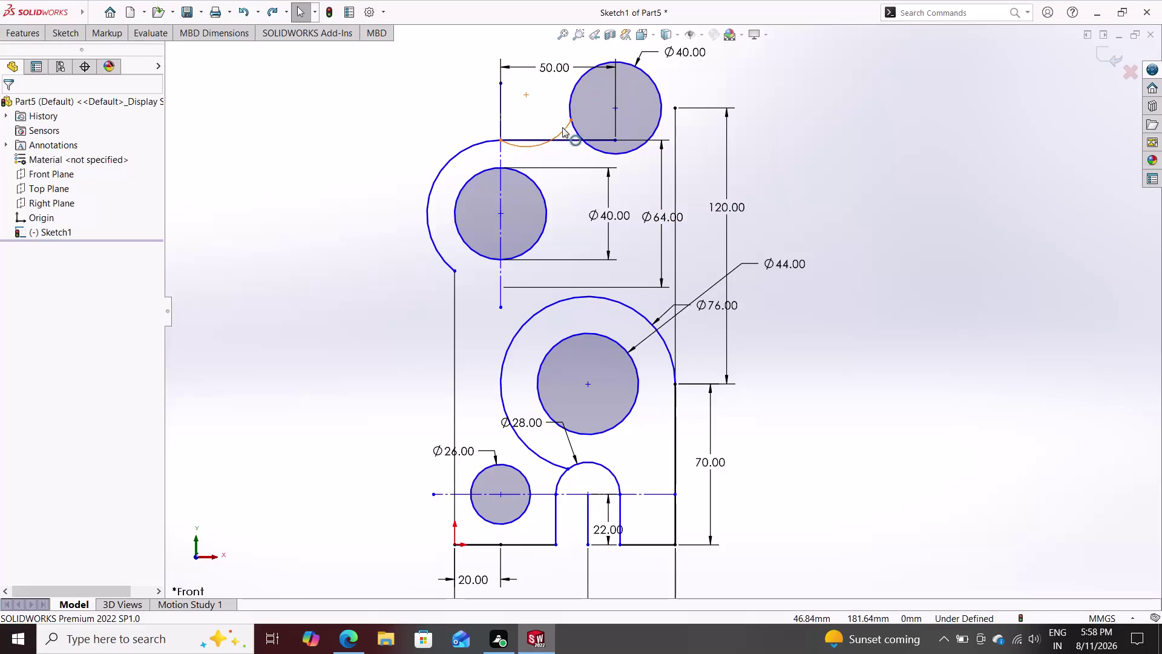
click(560, 127)
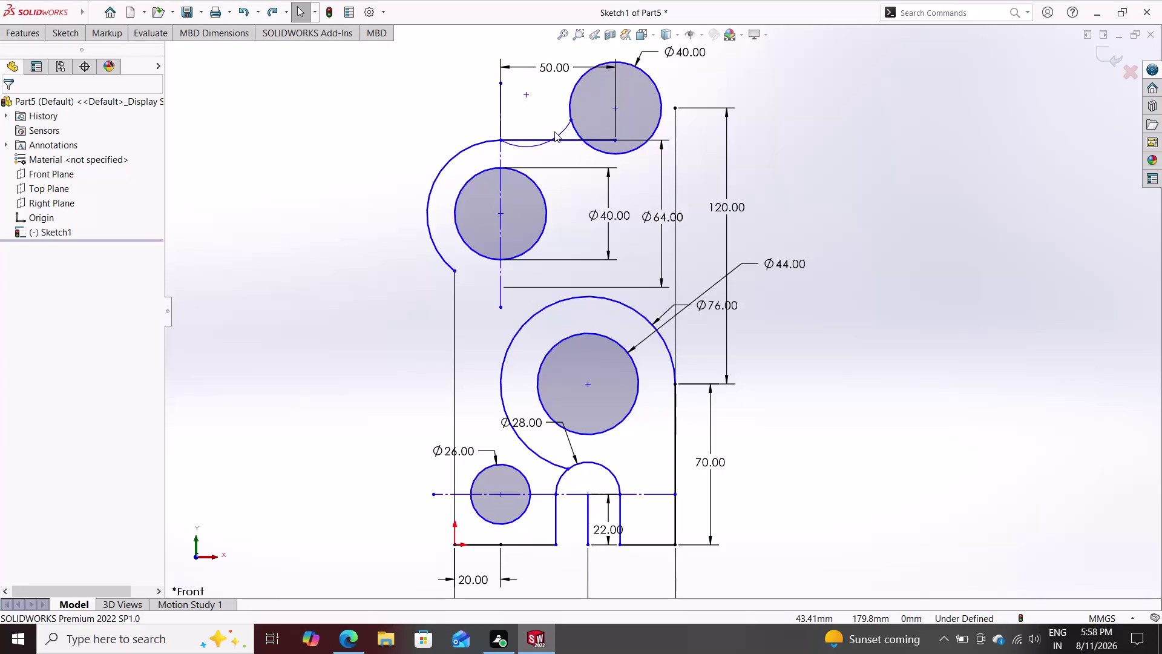
click(562, 129)
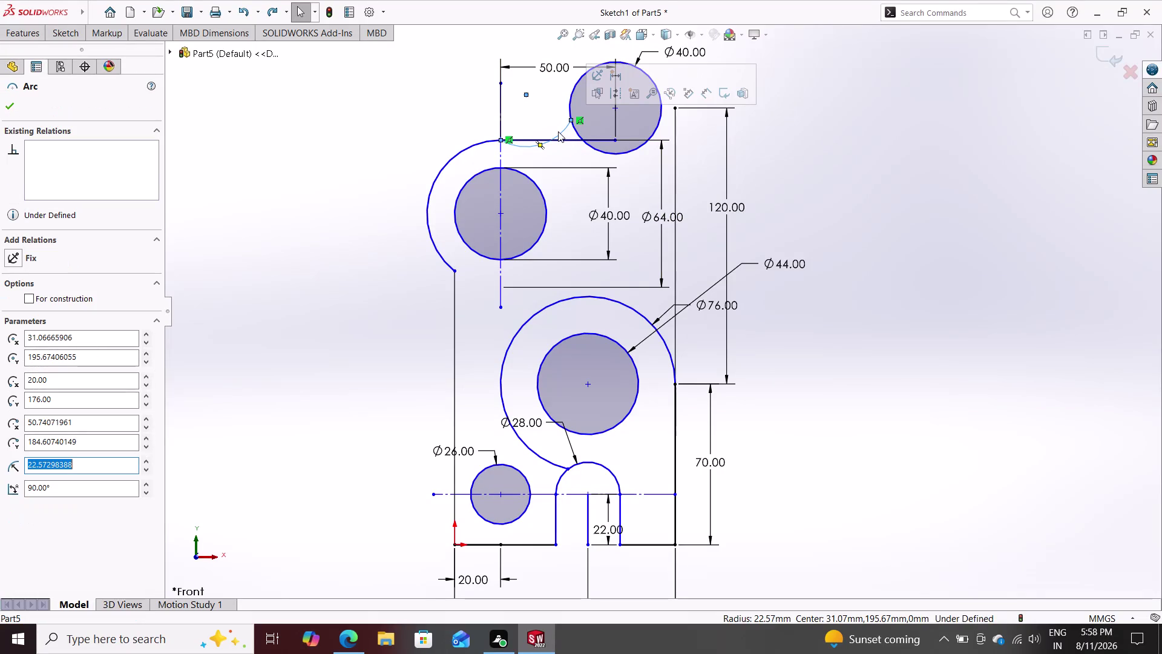
key(Delete)
key(Delete)
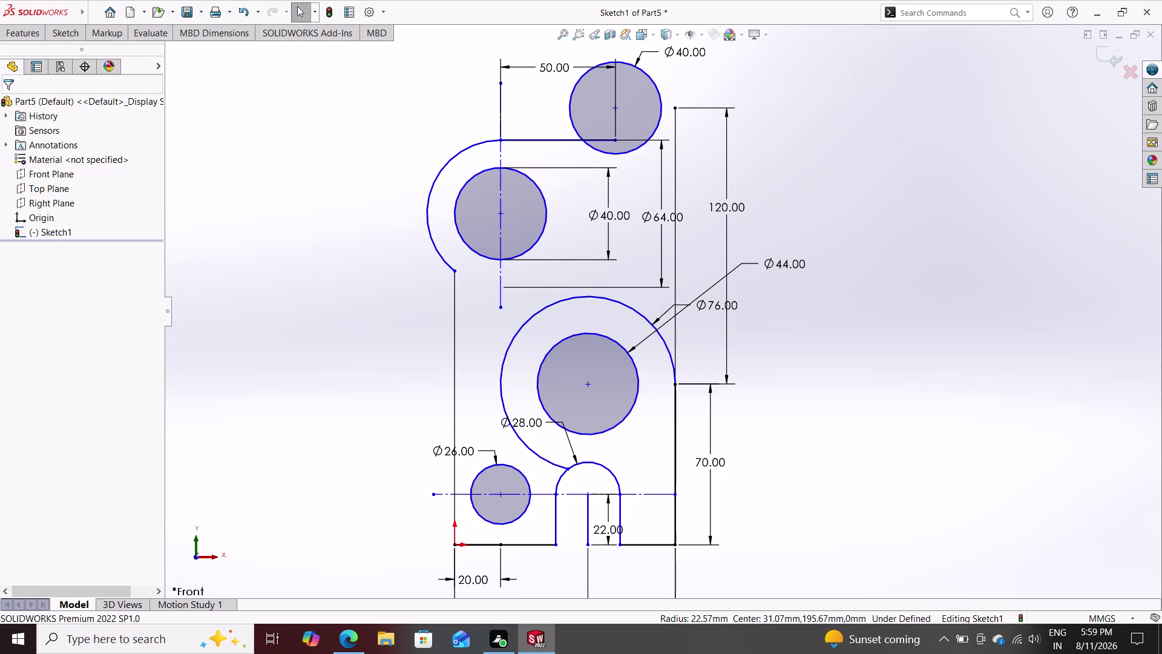
click(61, 34)
Add a 190 mm vertical dimension from the bottom-right corner to the Ø40 circle centre.
click(74, 54)
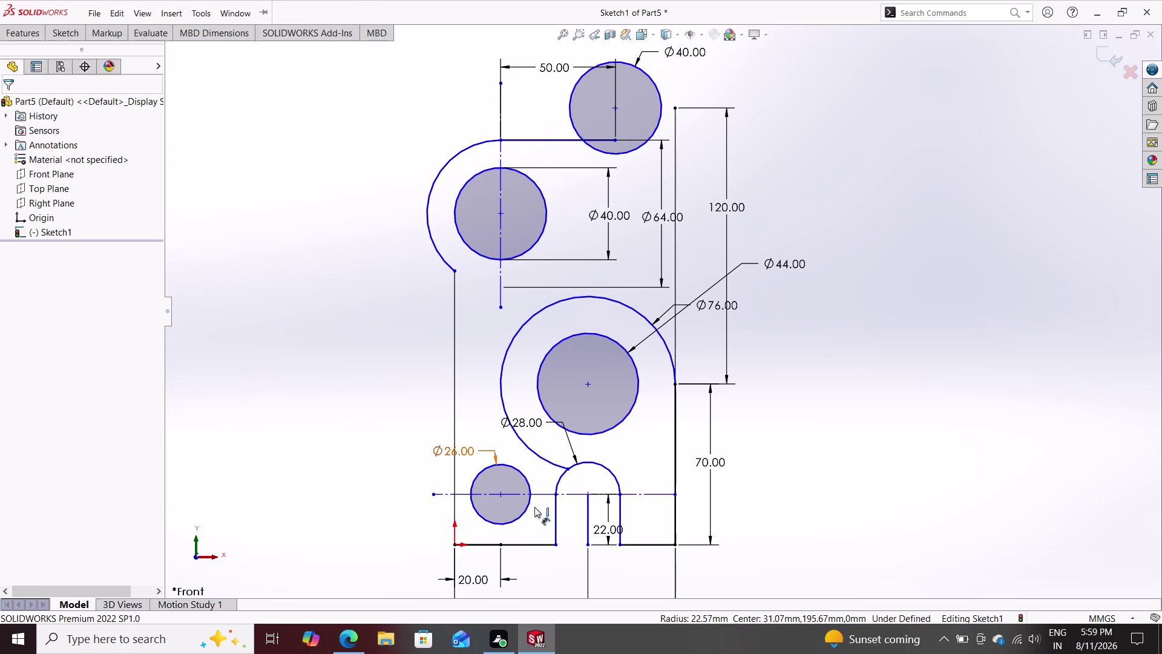
click(674, 543)
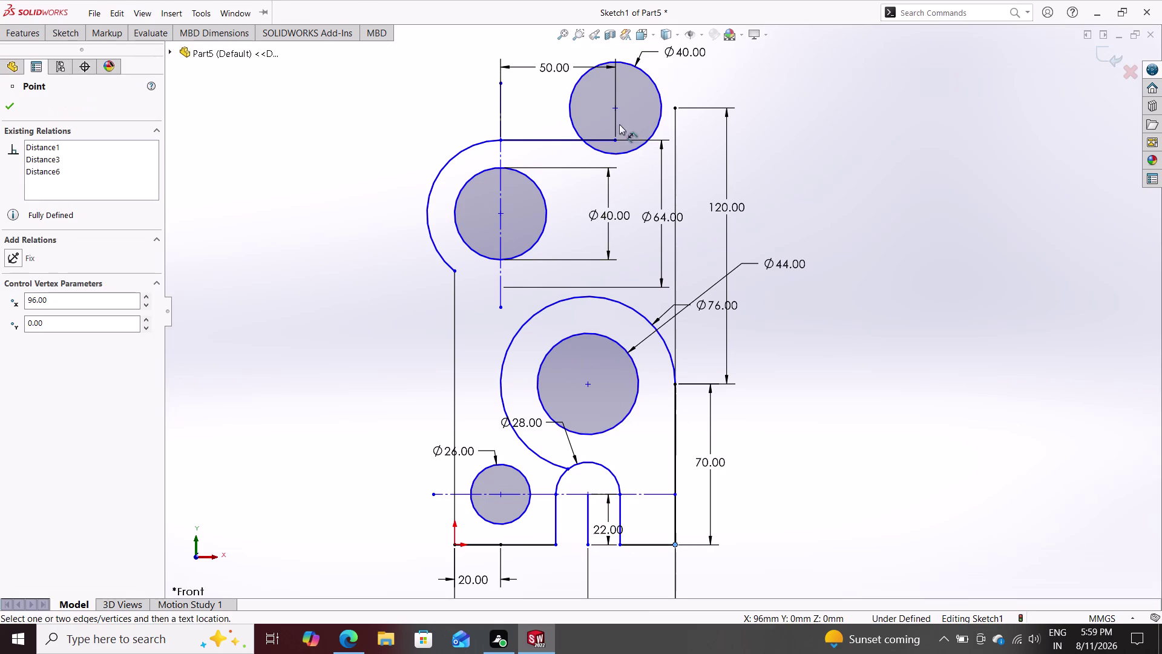
click(614, 108)
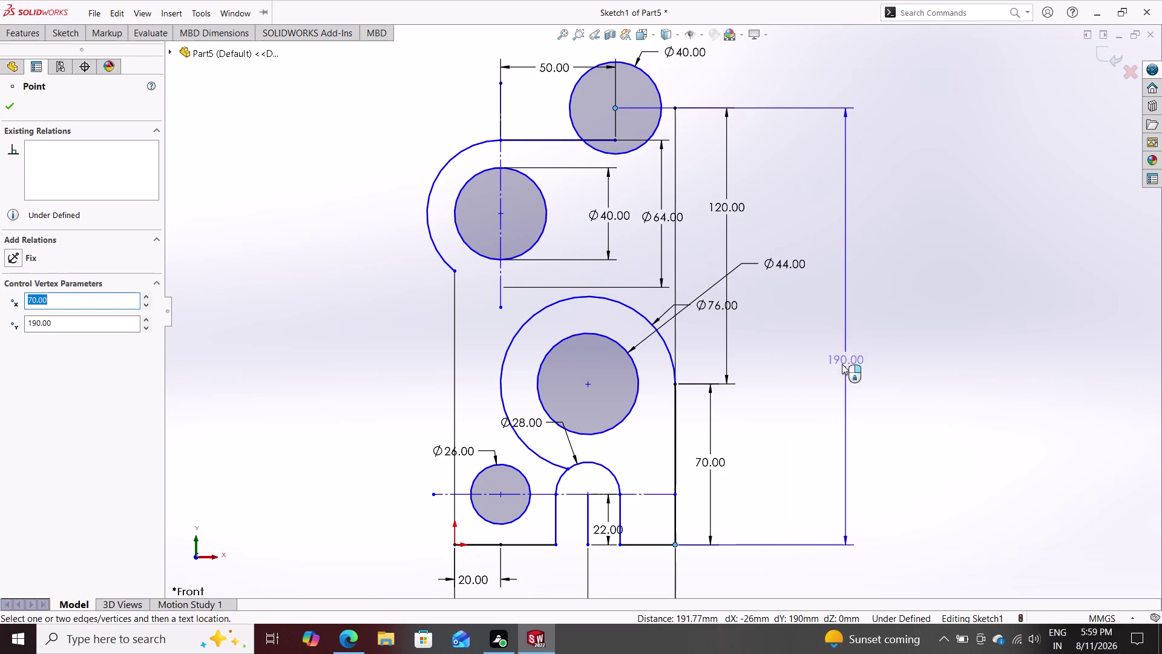
click(842, 382)
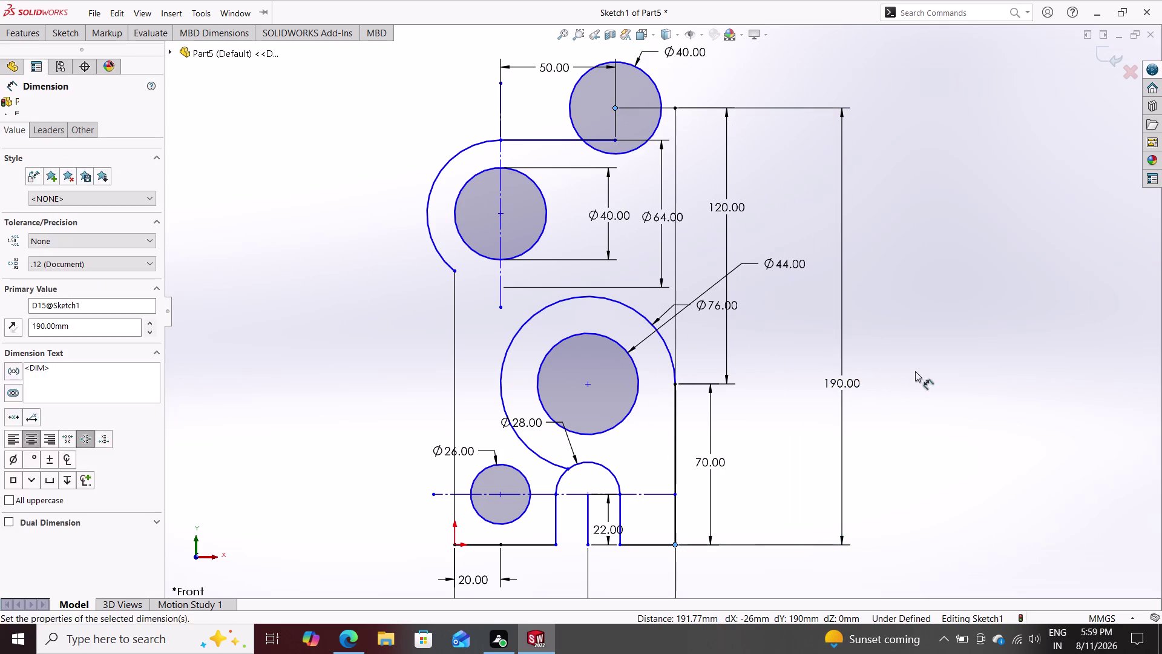
click(792, 368)
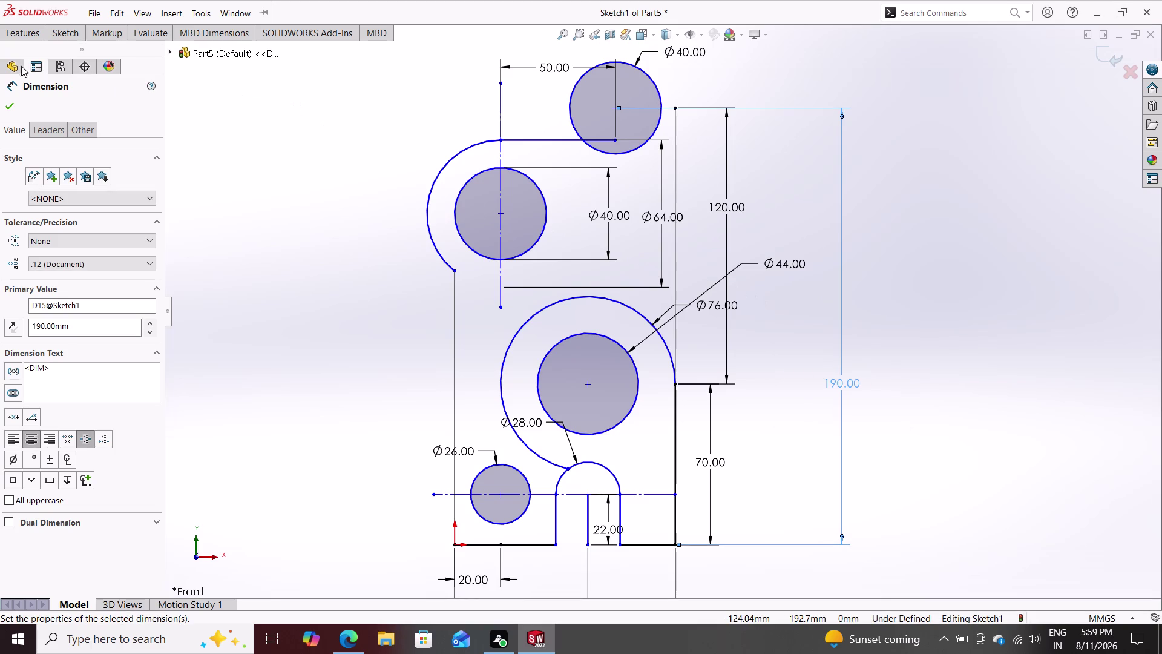
click(14, 109)
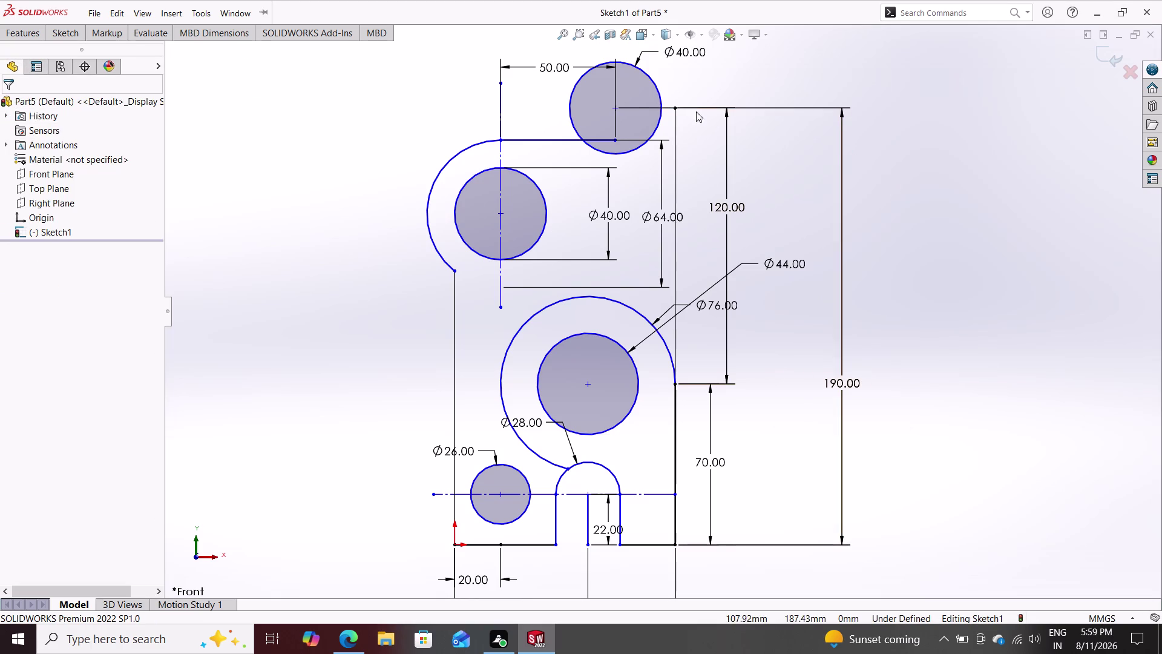
drag(613, 107, 645, 116)
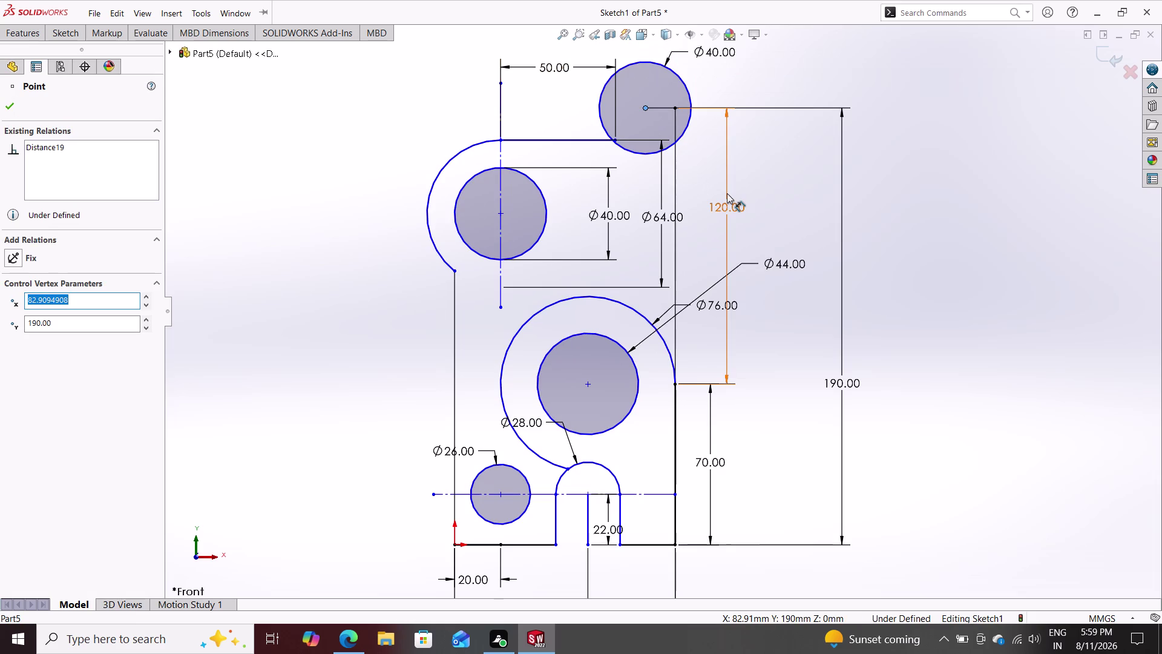
key(ctrl+z)
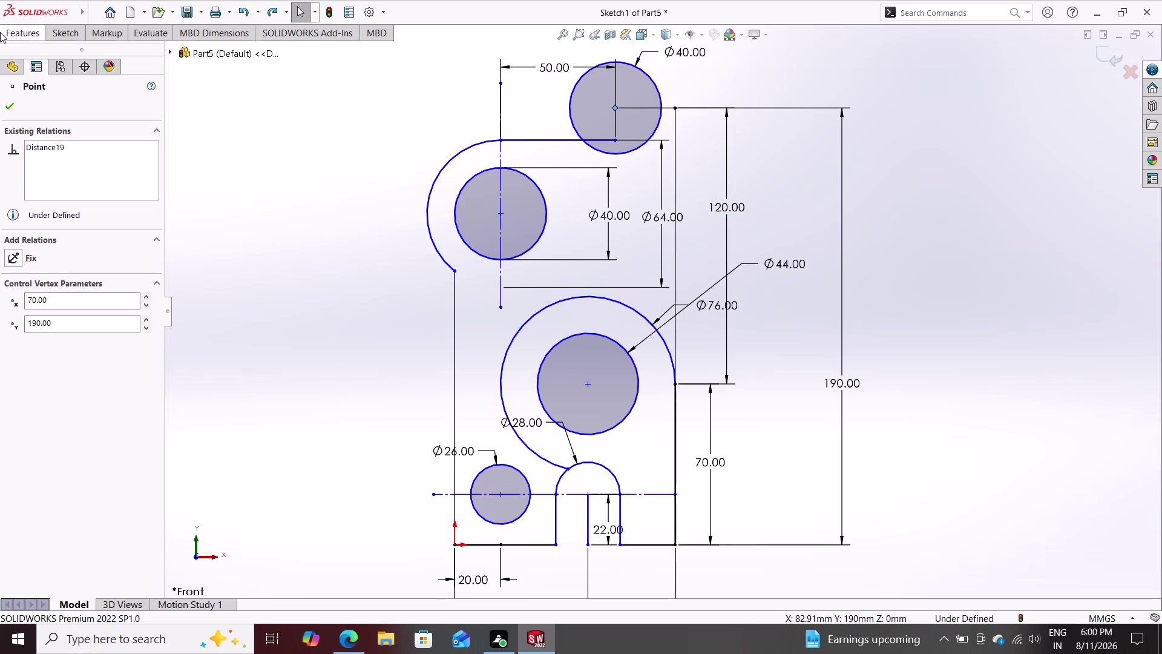
Position the Ø40 circle's centre point at X 70 mm, Y 190 mm.
click(70, 32)
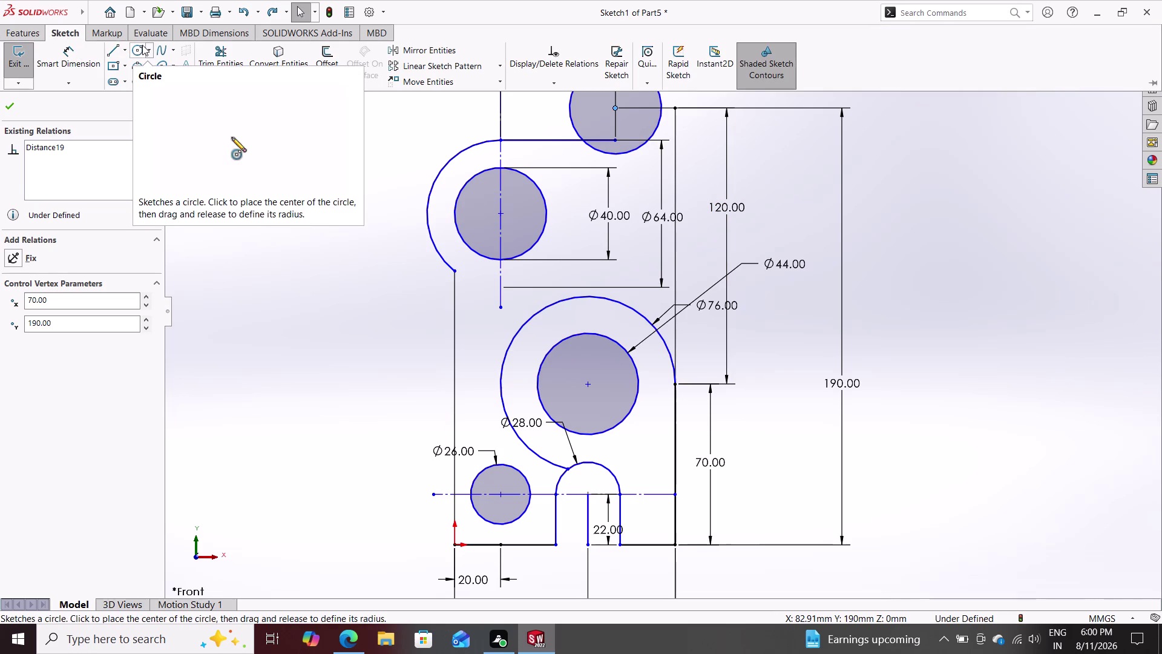
Draw a new circle centred on the top Ø40 circle's centre, inside it.
click(139, 45)
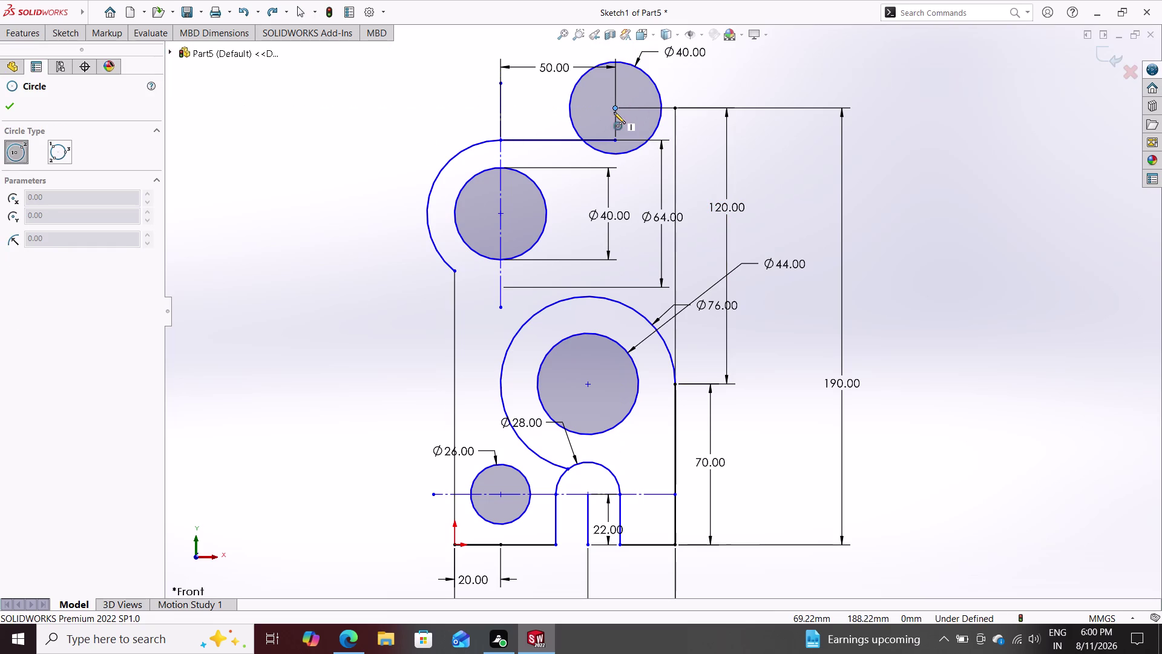
click(614, 109)
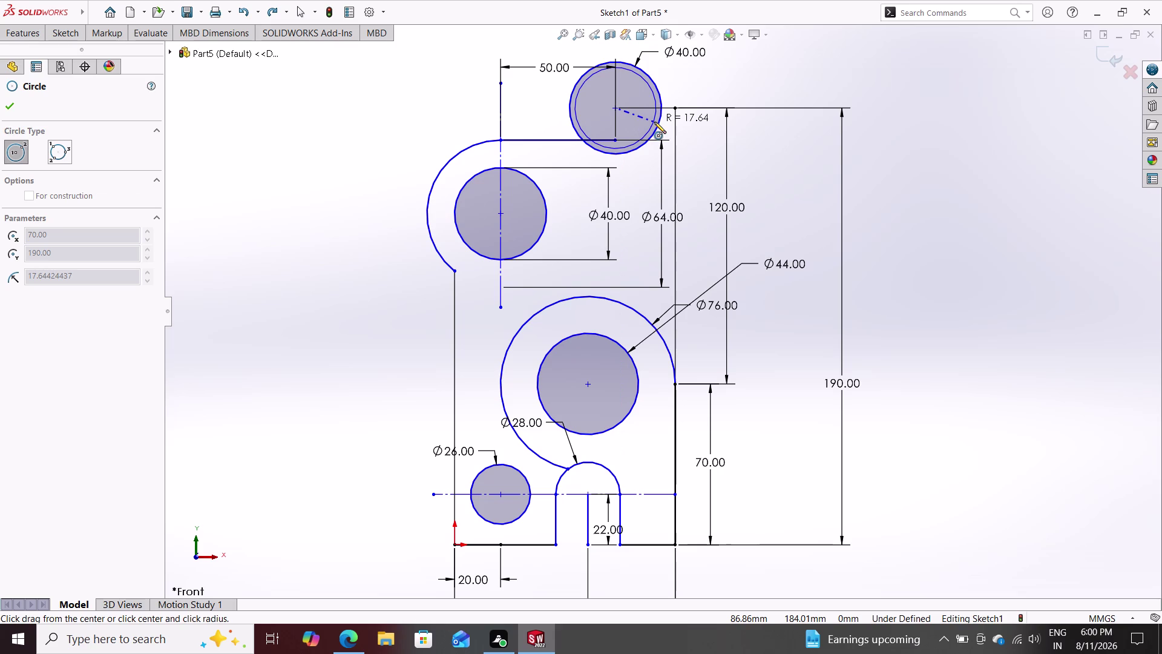
click(633, 120)
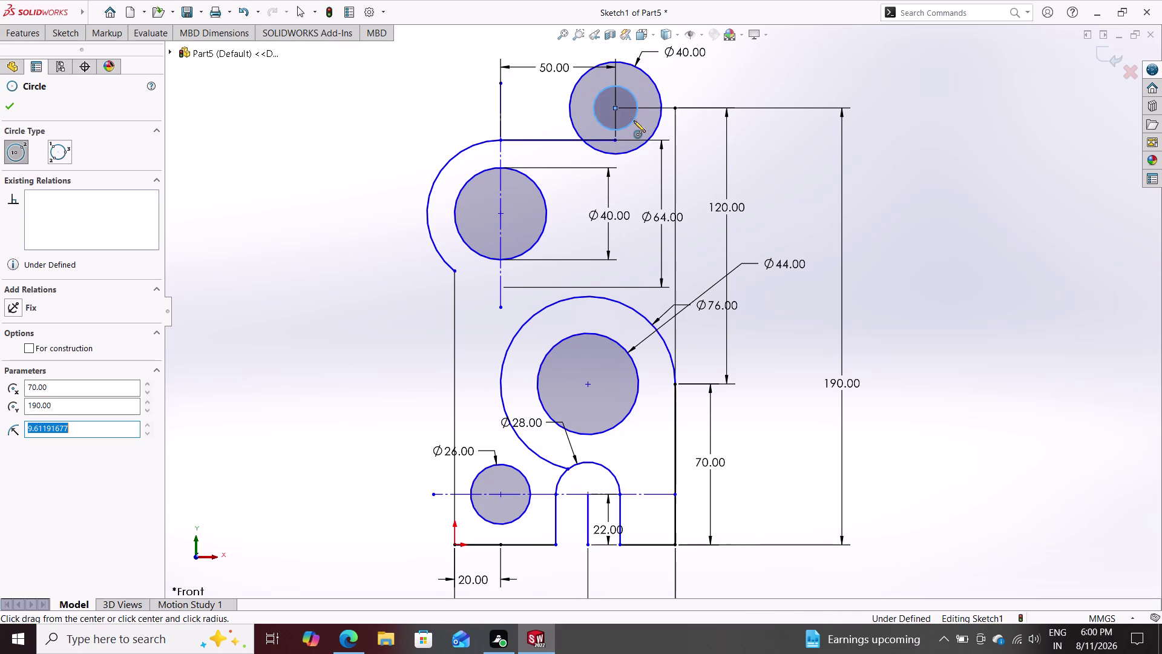
click(75, 32)
click(66, 75)
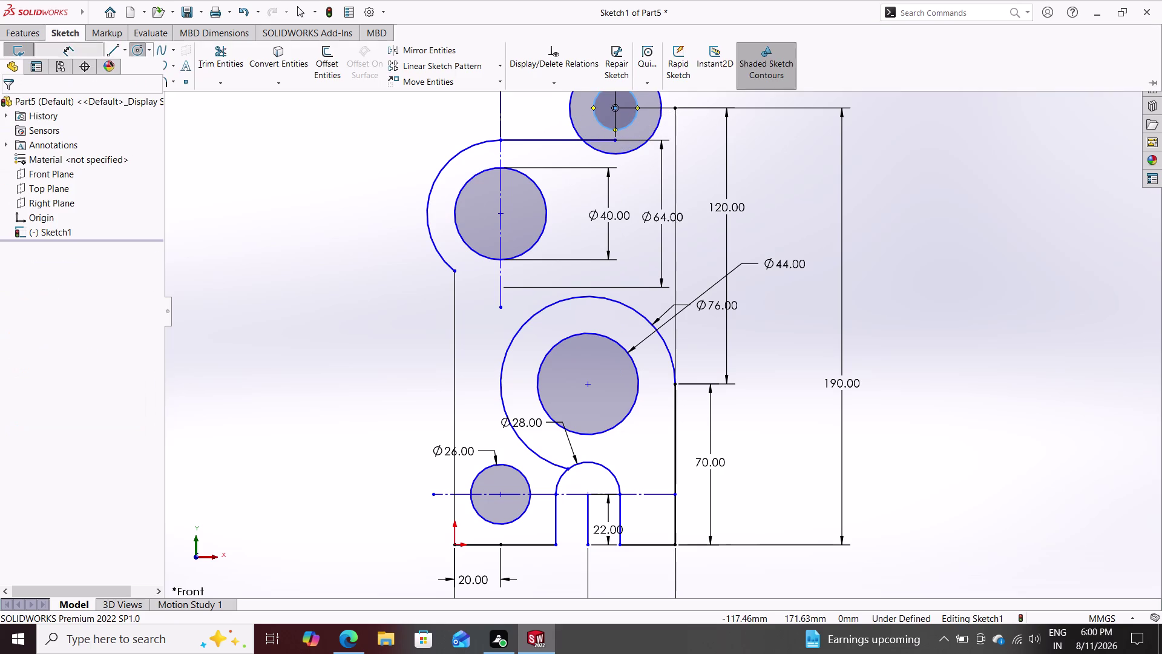
Dimension the new inner circle's diameter to 20 mm.
click(633, 91)
click(715, 78)
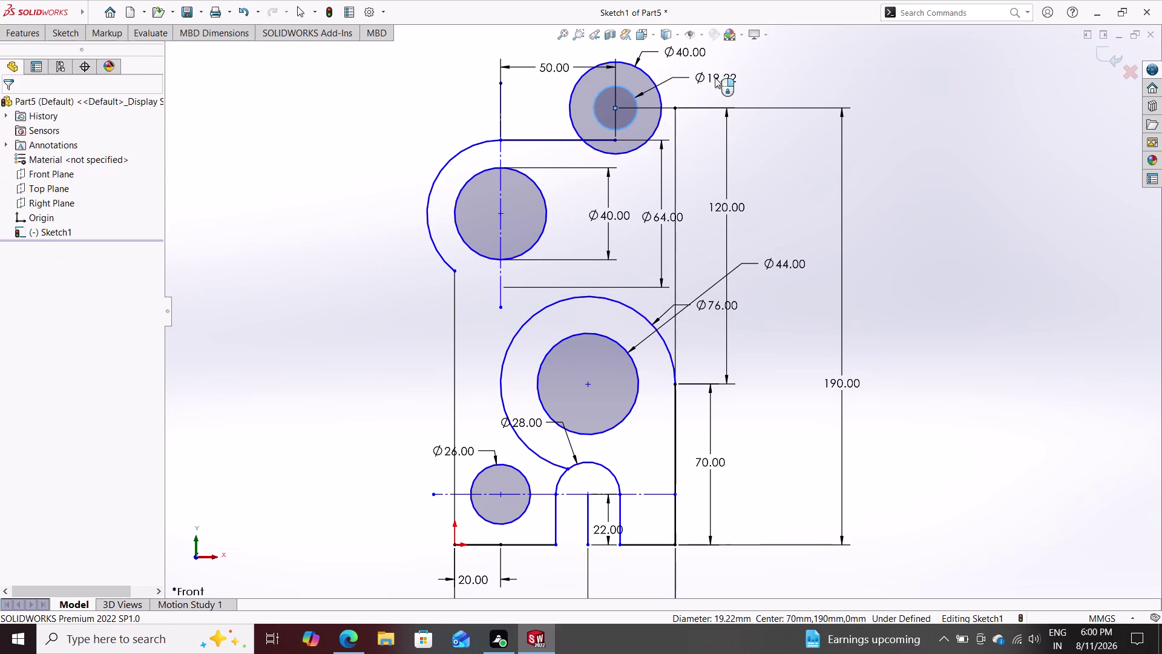
text(20)
key(Return)
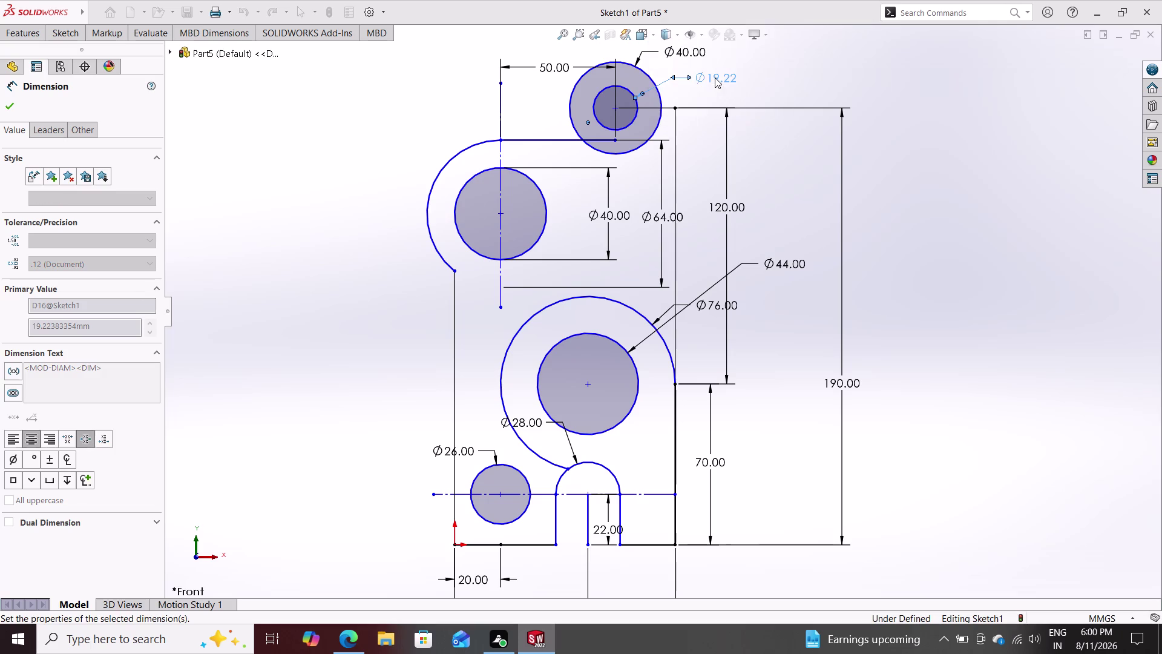
key(Escape)
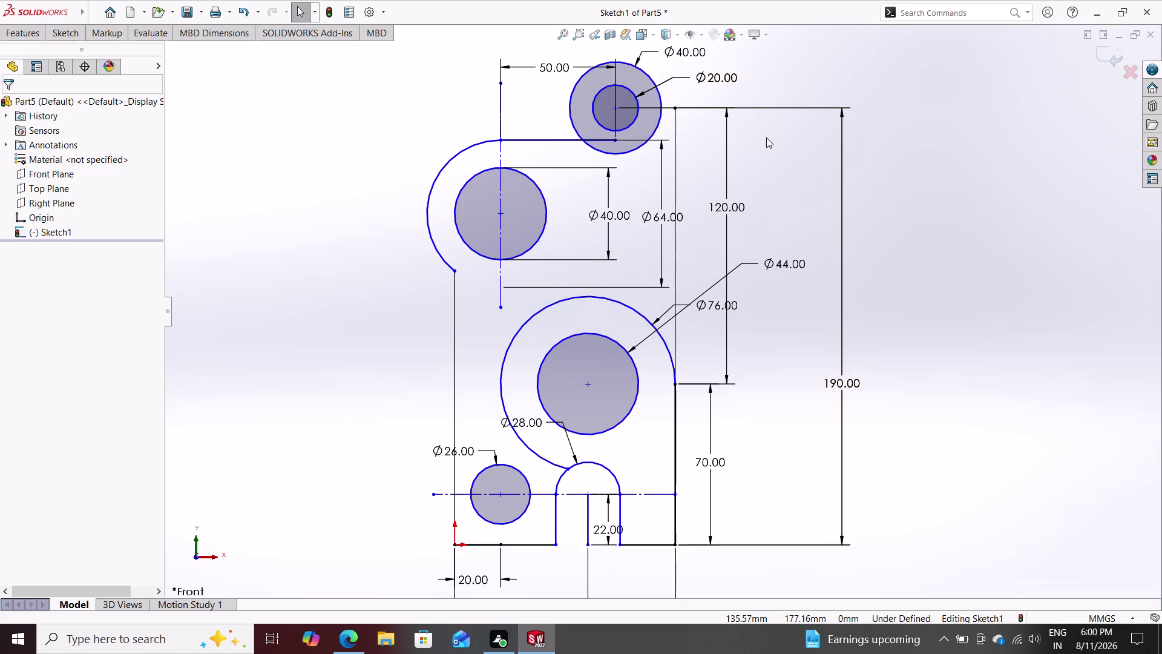
Draw a vertical line to the right of the bracket, ending near the top.
key(l)
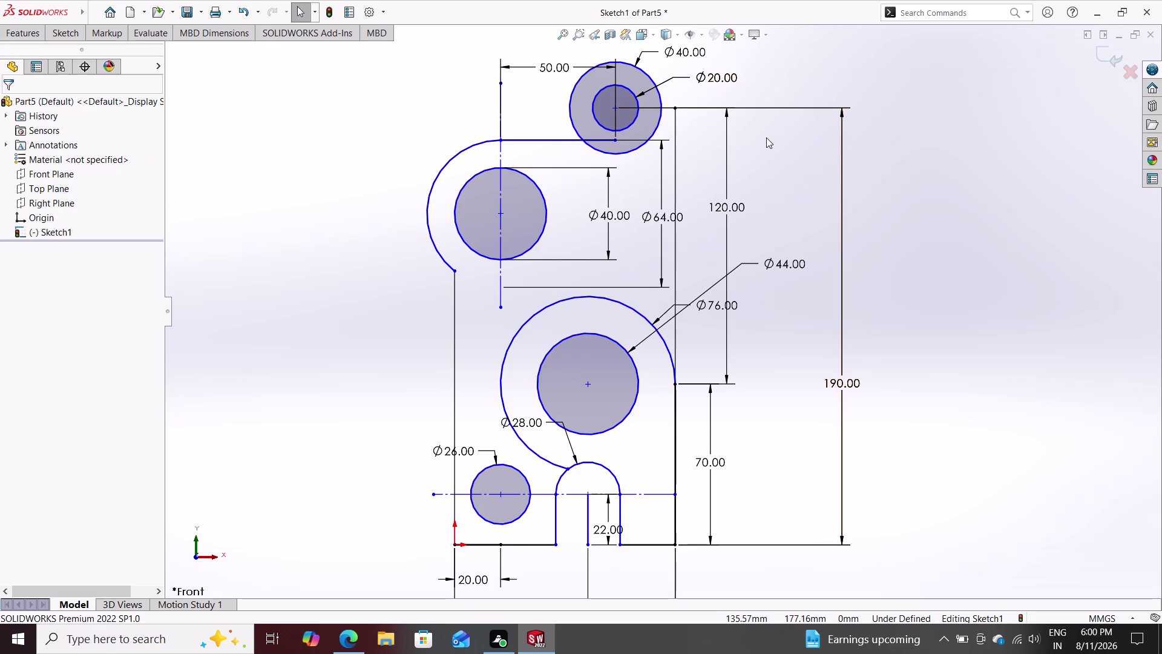
key(Return)
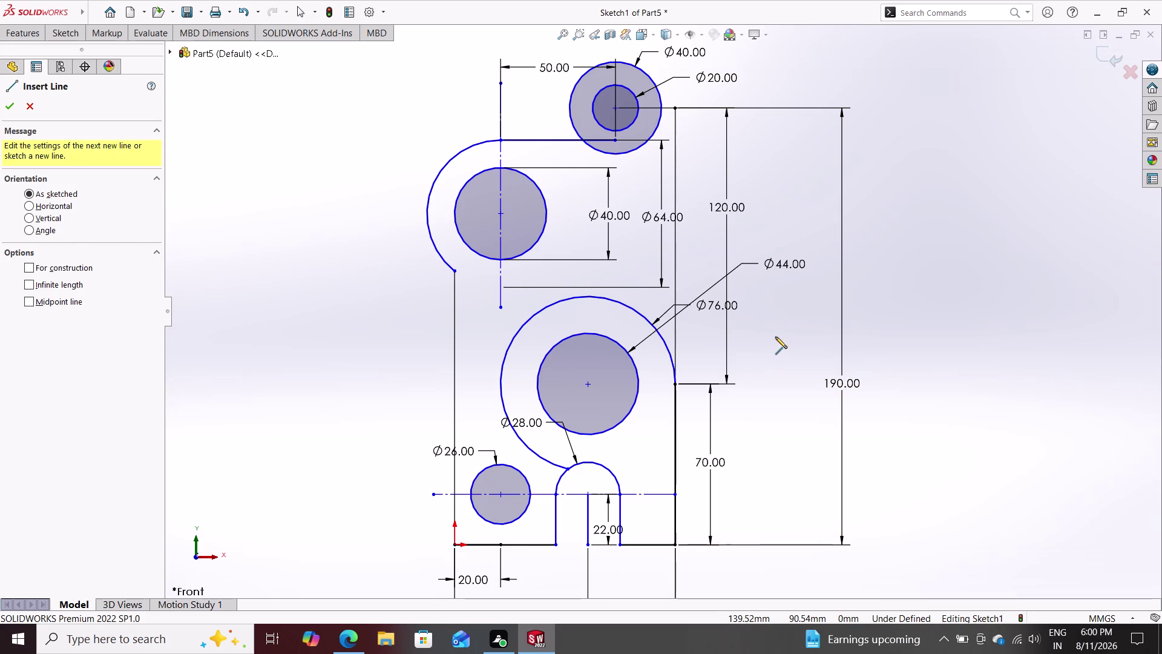
double_click(775, 337)
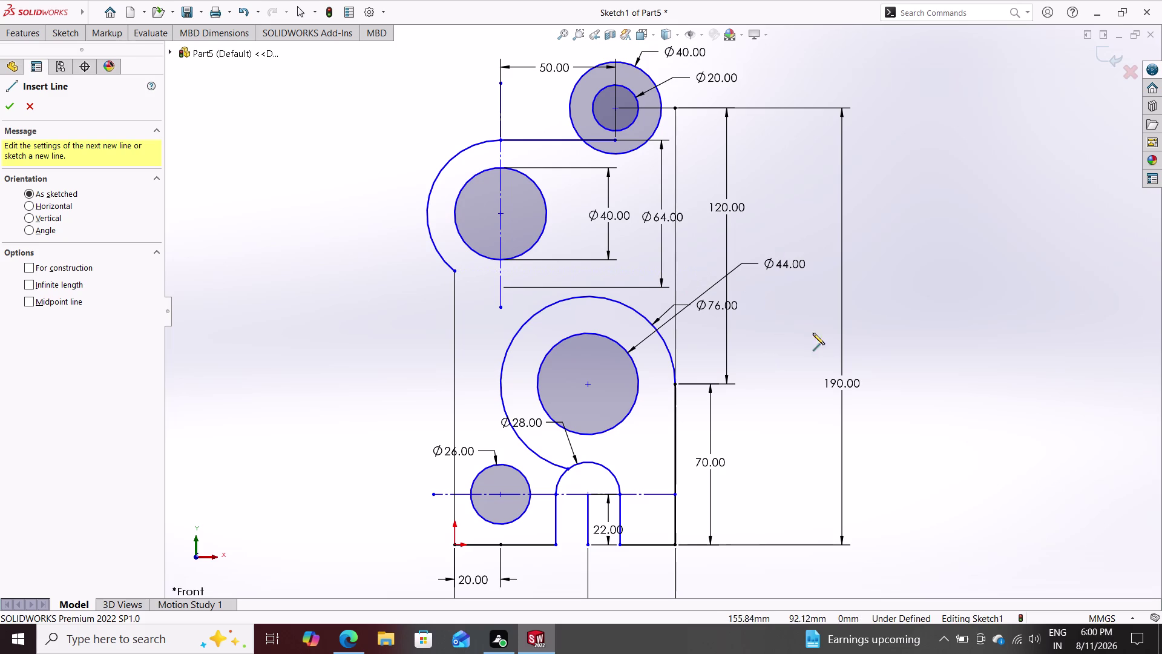
click(803, 316)
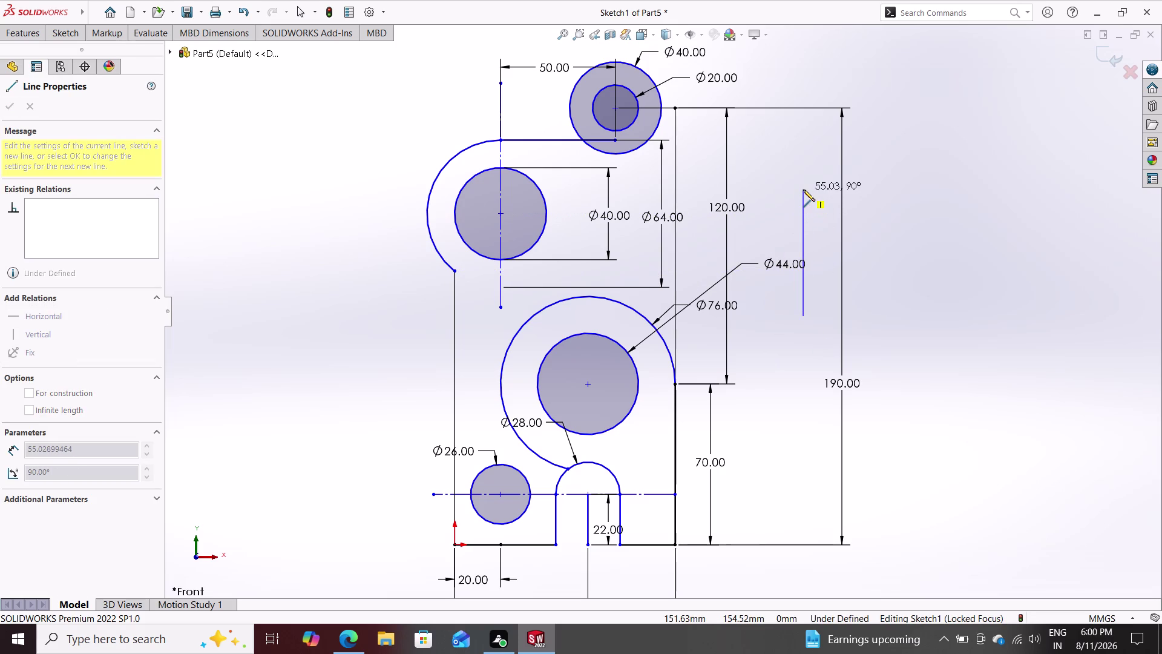
click(801, 154)
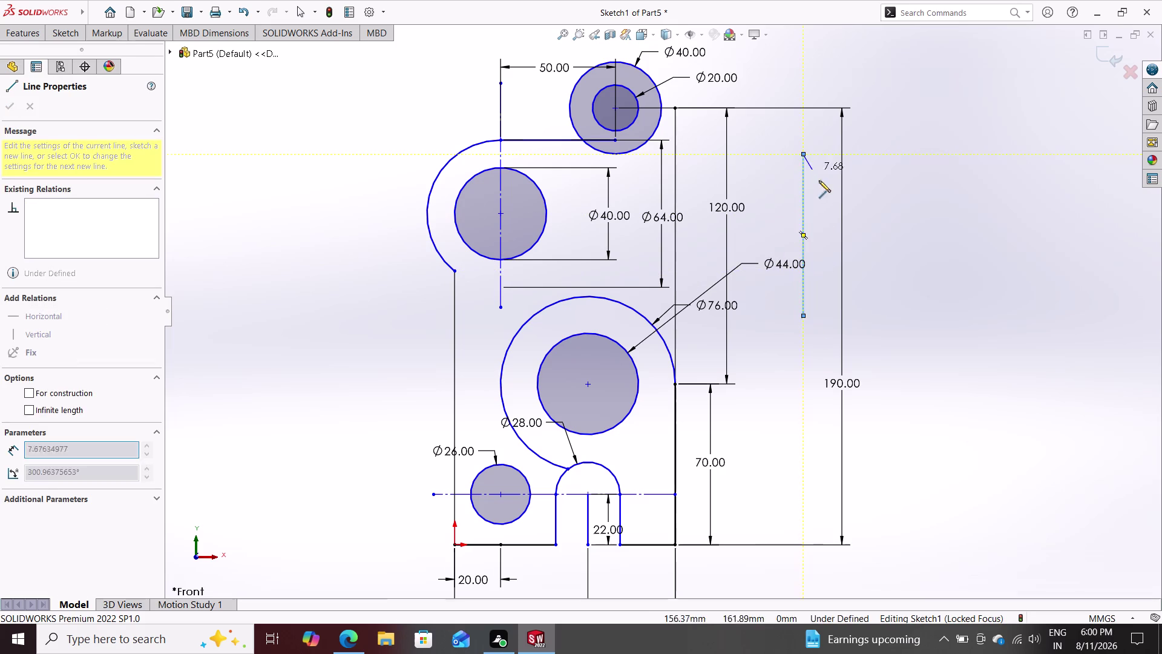
key(Escape)
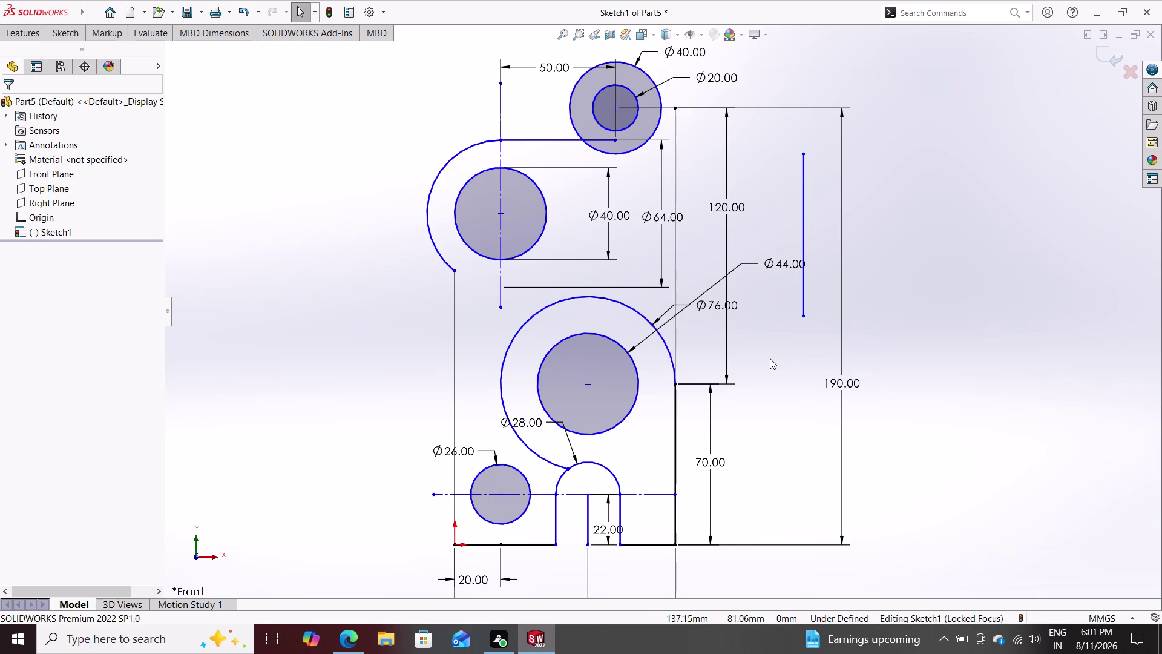
Select the new vertical line together with the large Ø76 arc.
click(801, 300)
click(637, 309)
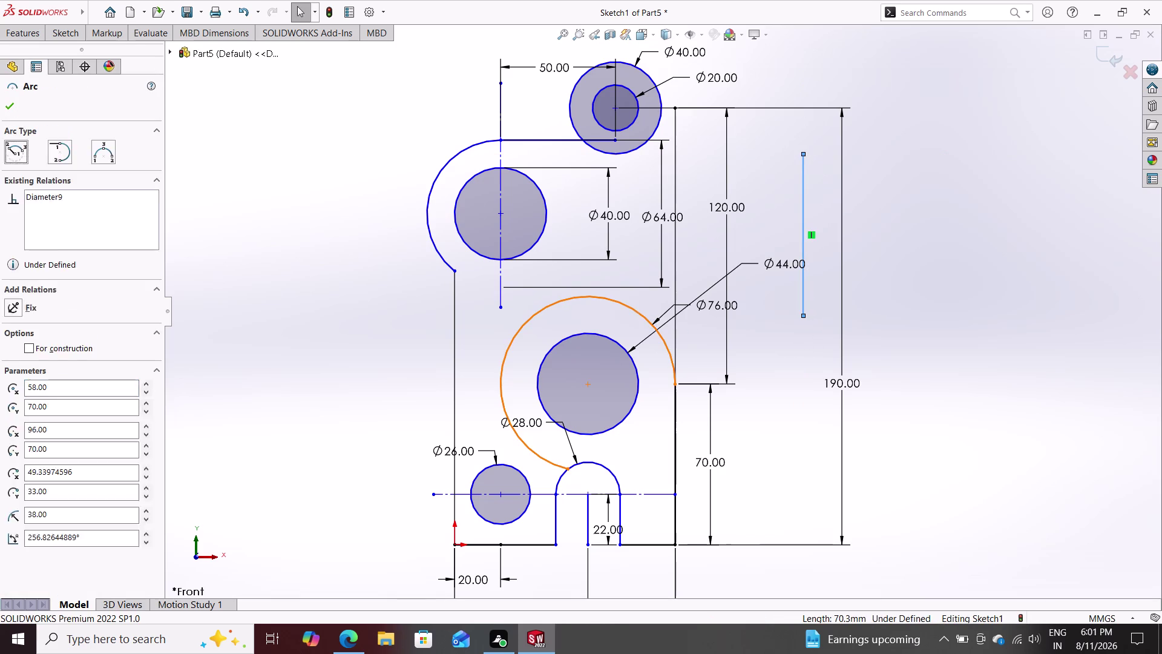
click(23, 318)
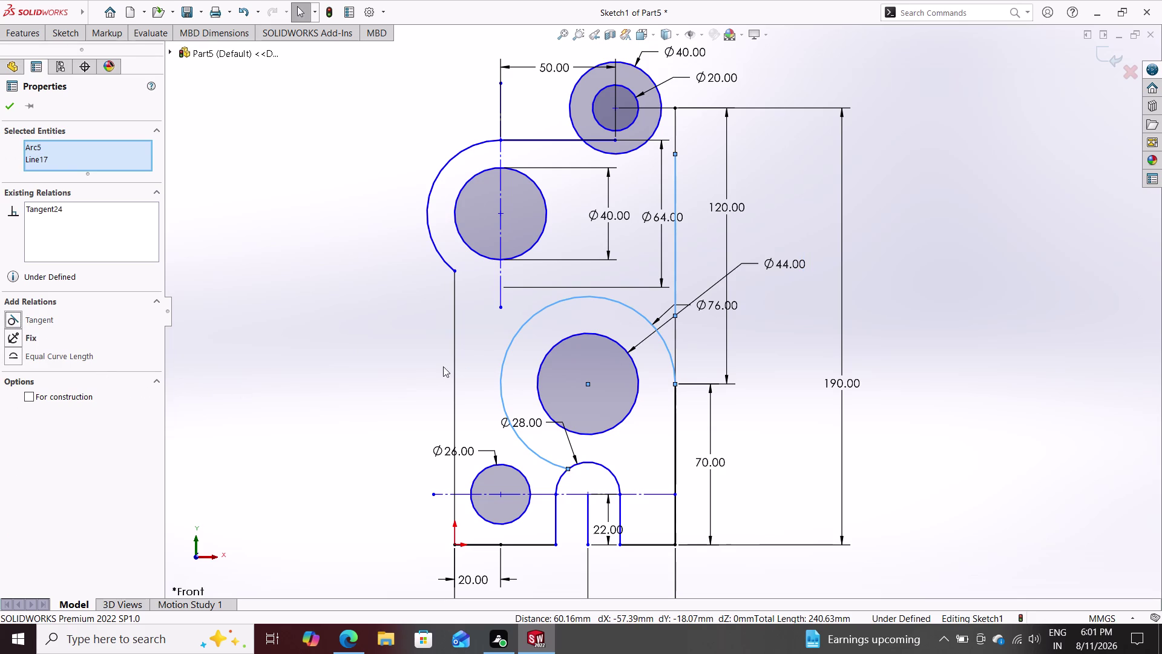
Undo the tangent relation and drag the vertical line's endpoints to adjust its length.
key(Escape)
key(Escape)
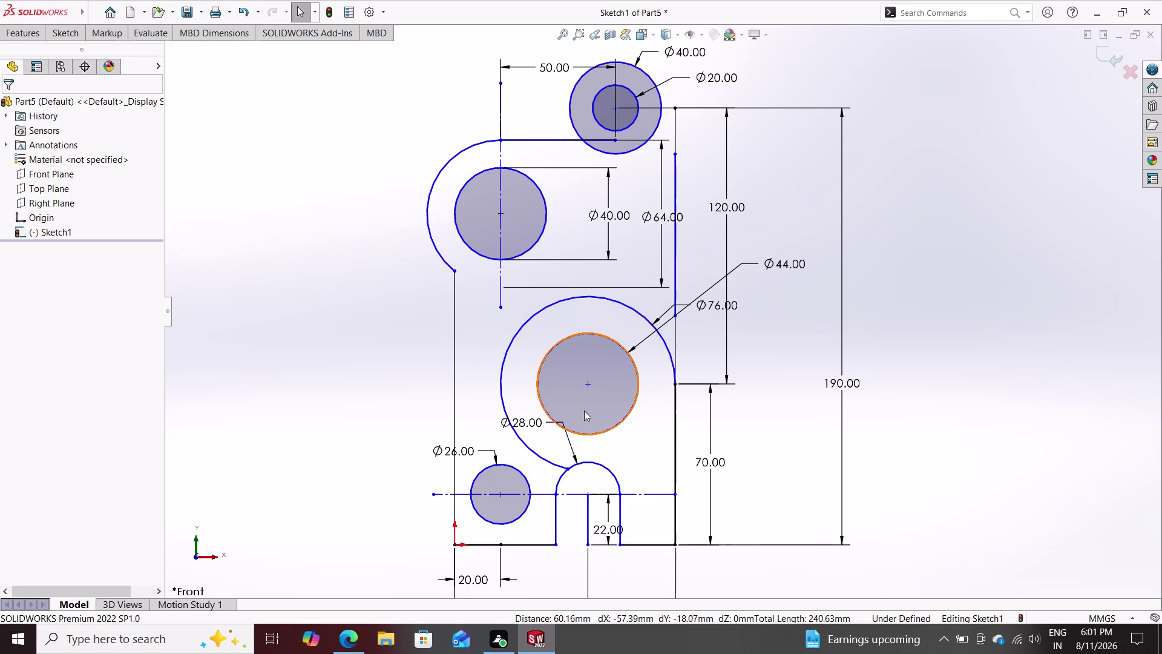
key(ctrl+z)
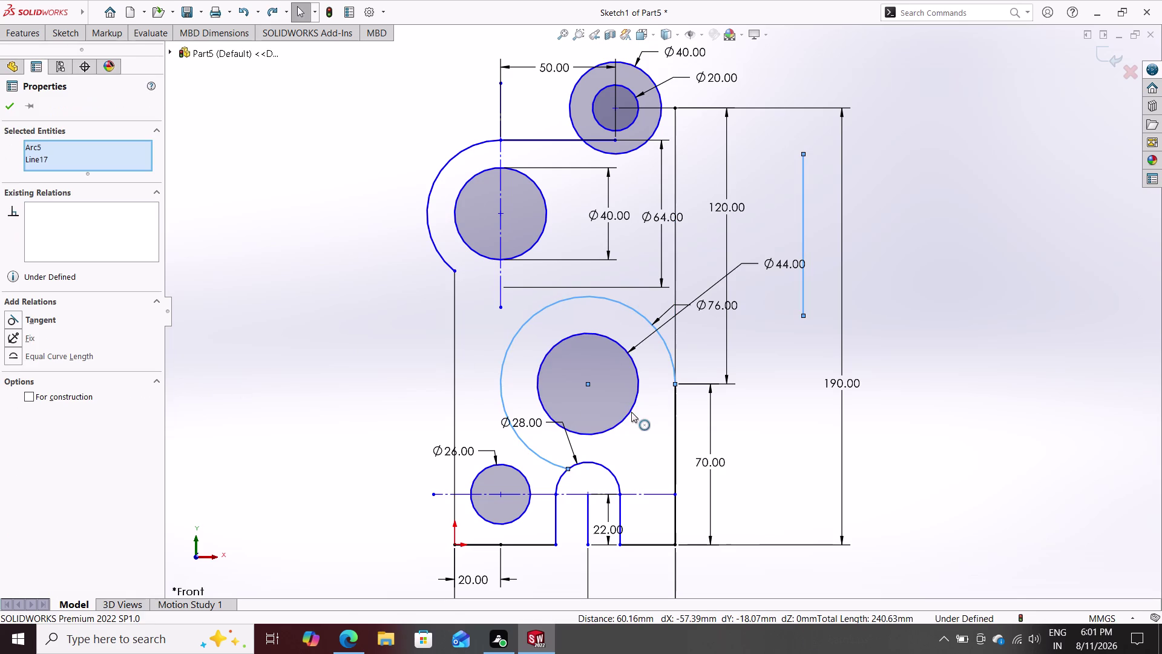
drag(804, 315, 803, 318)
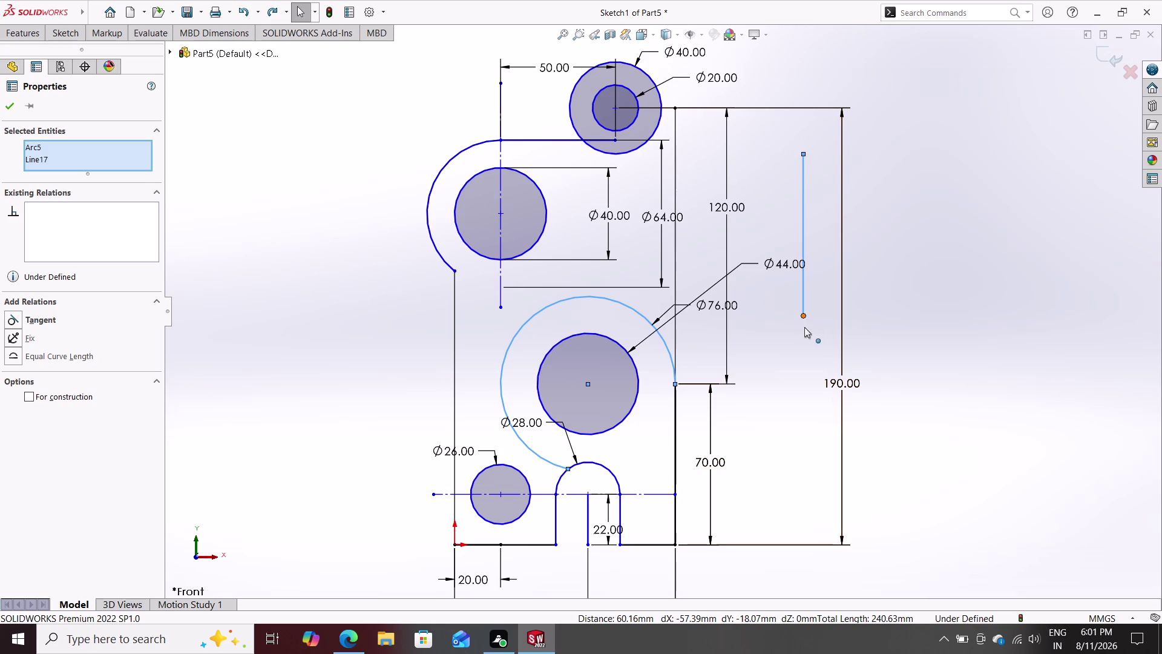
drag(803, 318, 800, 439)
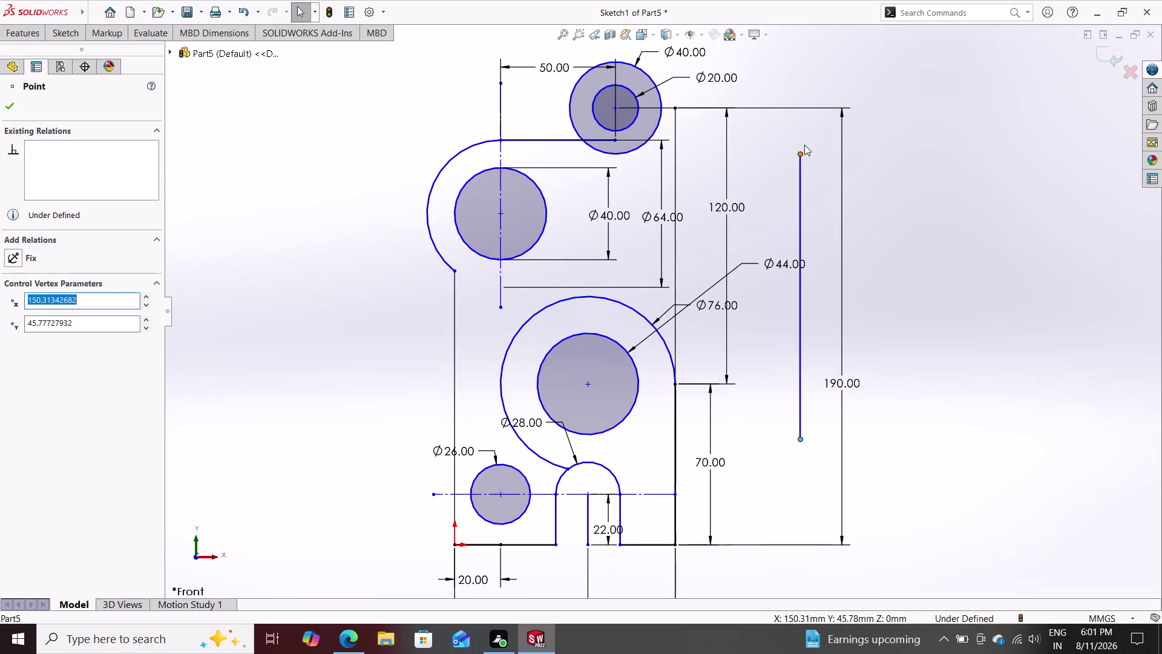
Make the right vertical line tangent to the large Ø76 arc.
click(803, 158)
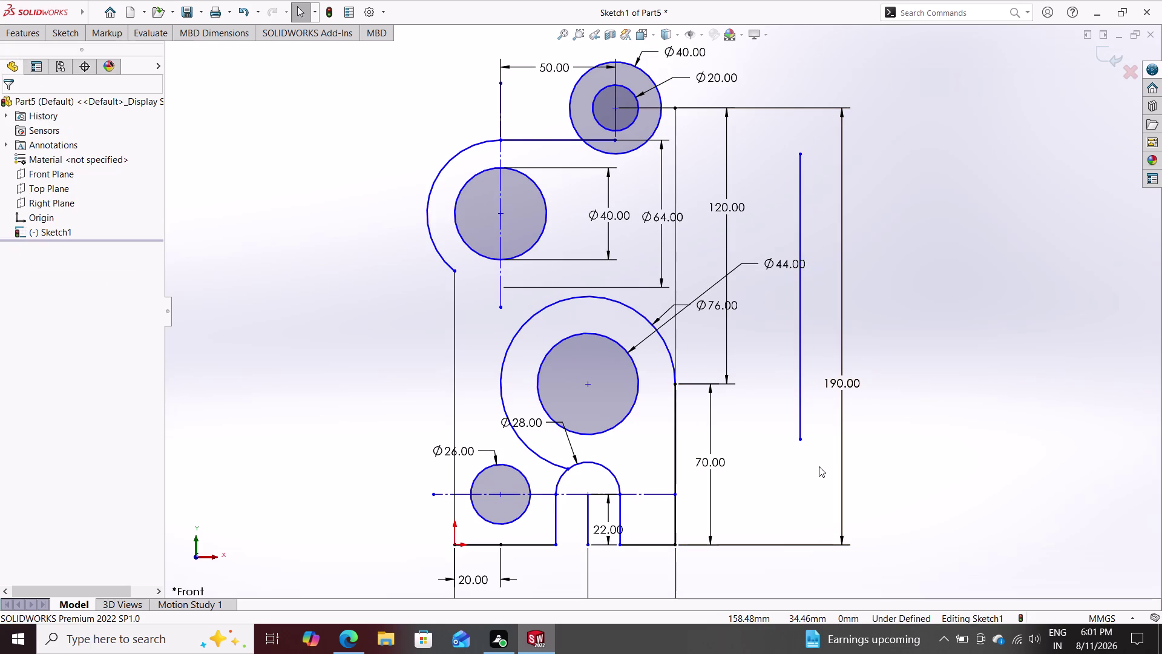
click(801, 407)
click(646, 320)
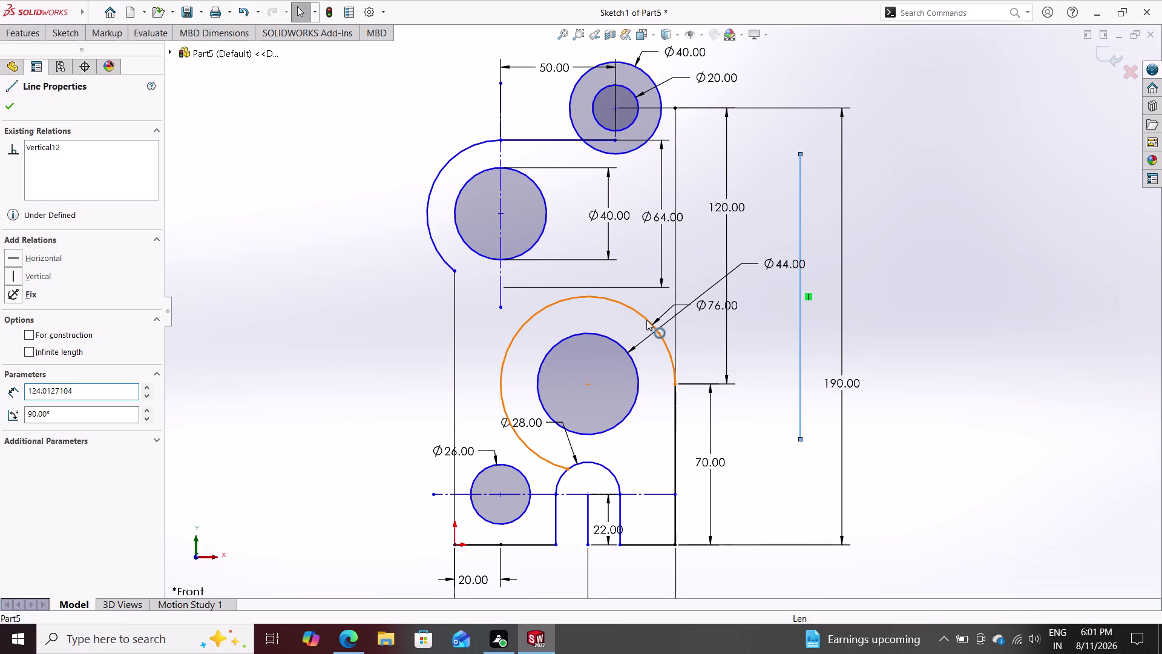
click(58, 319)
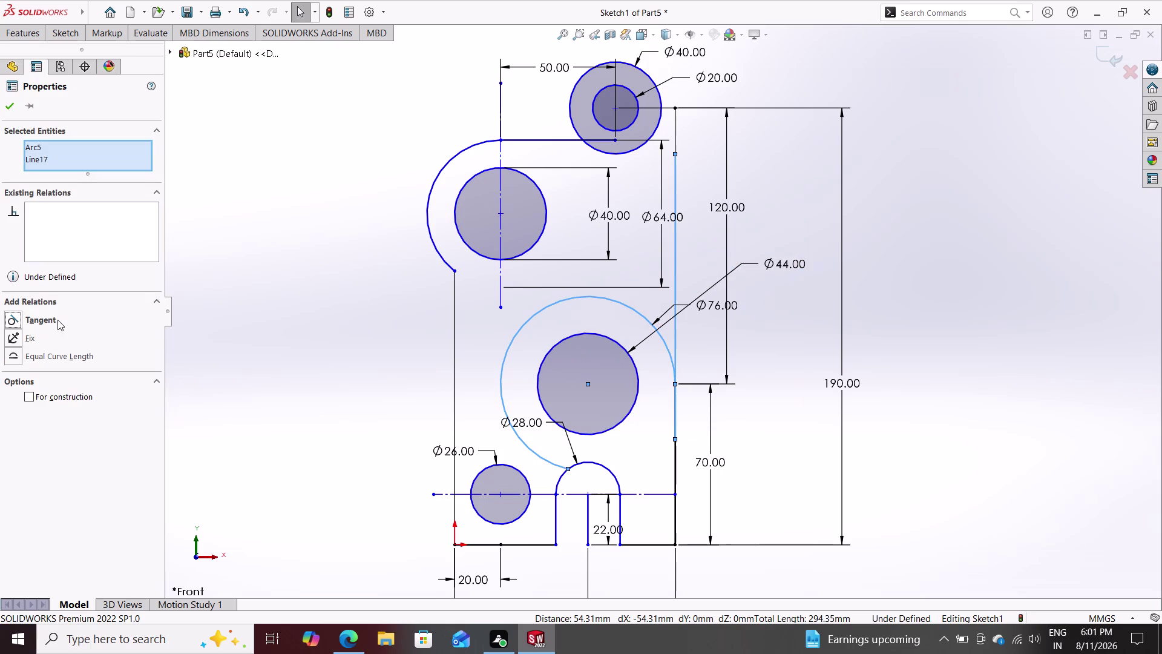
Drag the right edge's top endpoint up toward the top Ø40 circle.
scroll(down, 3)
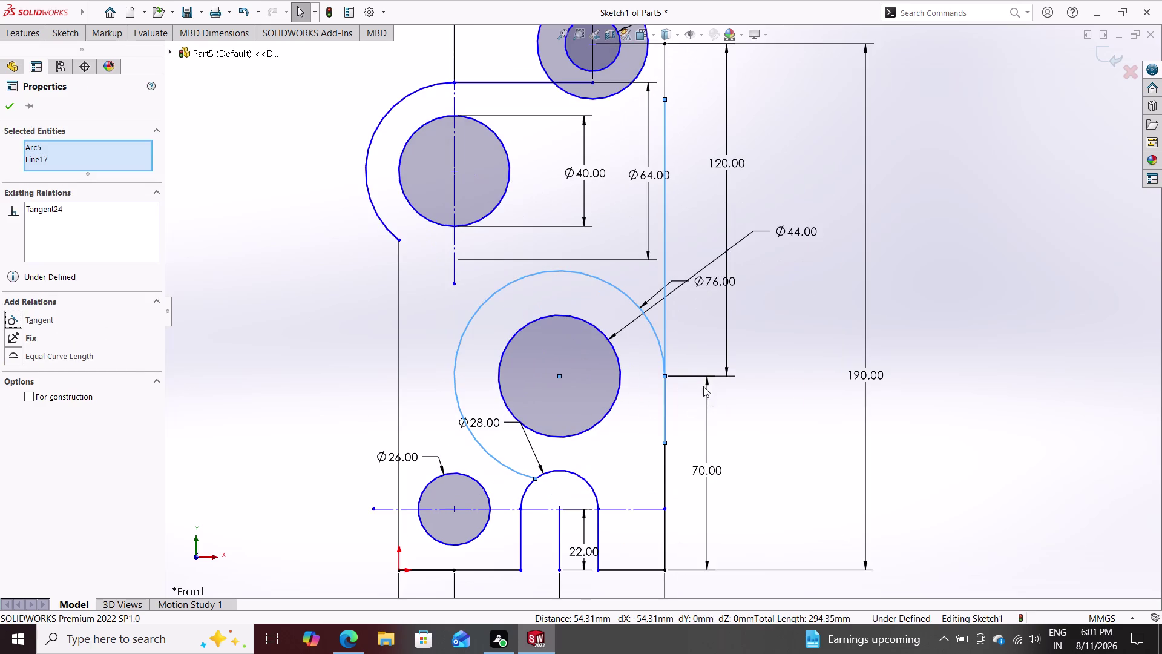
scroll(down, 3)
scroll(up, 3)
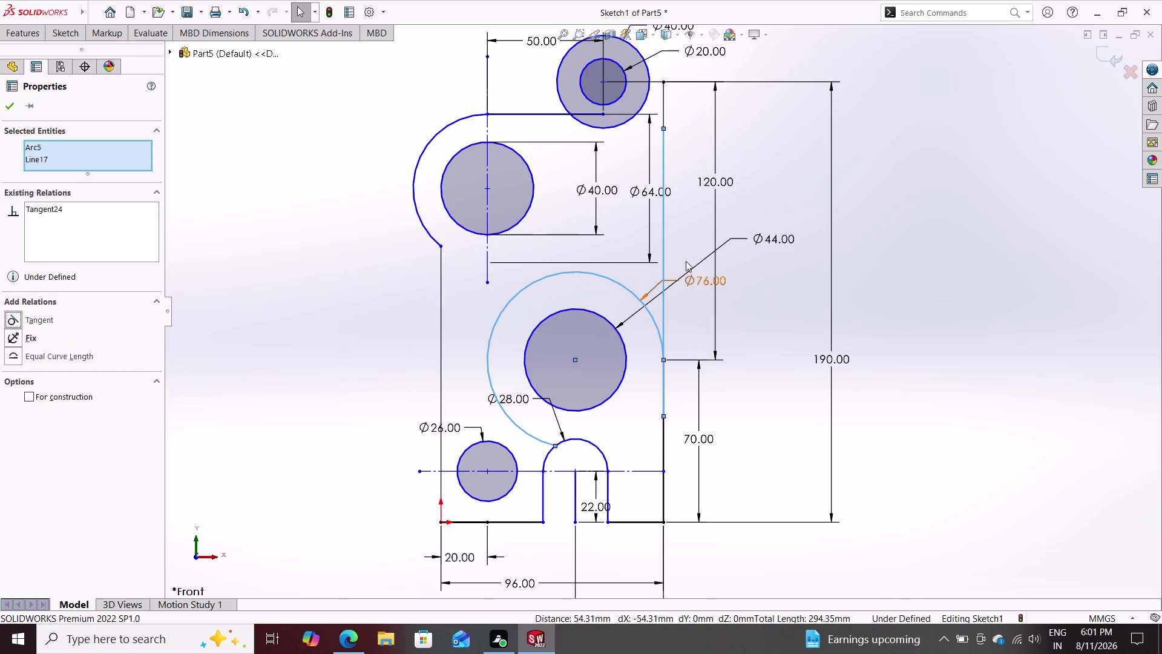
click(627, 118)
click(660, 137)
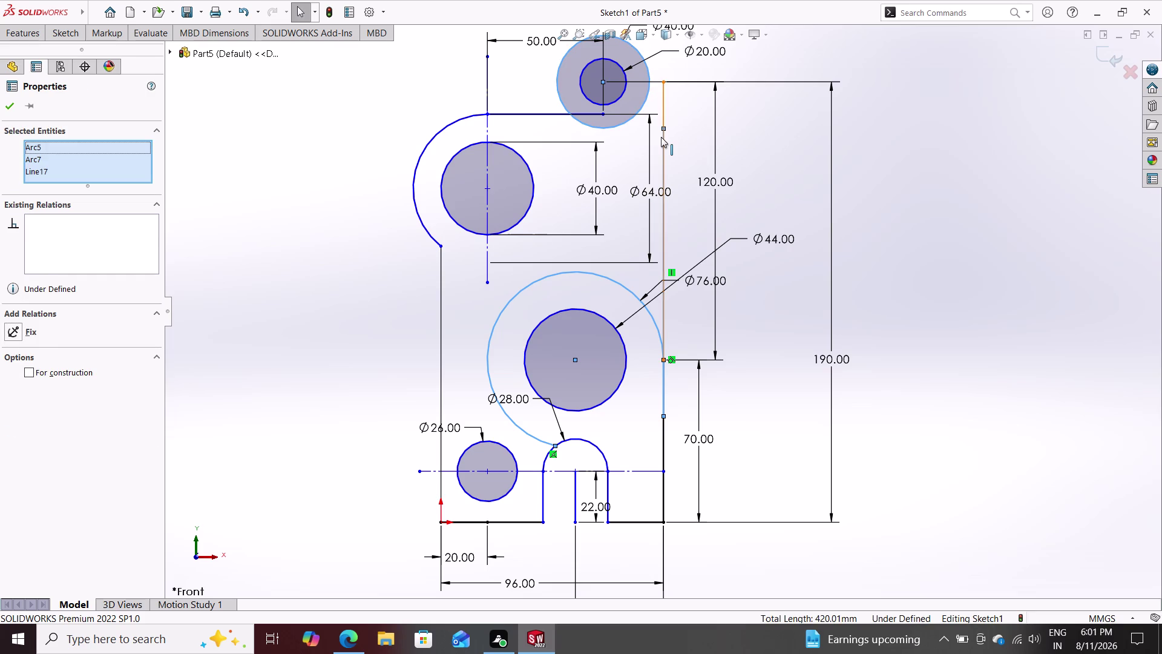
key(Escape)
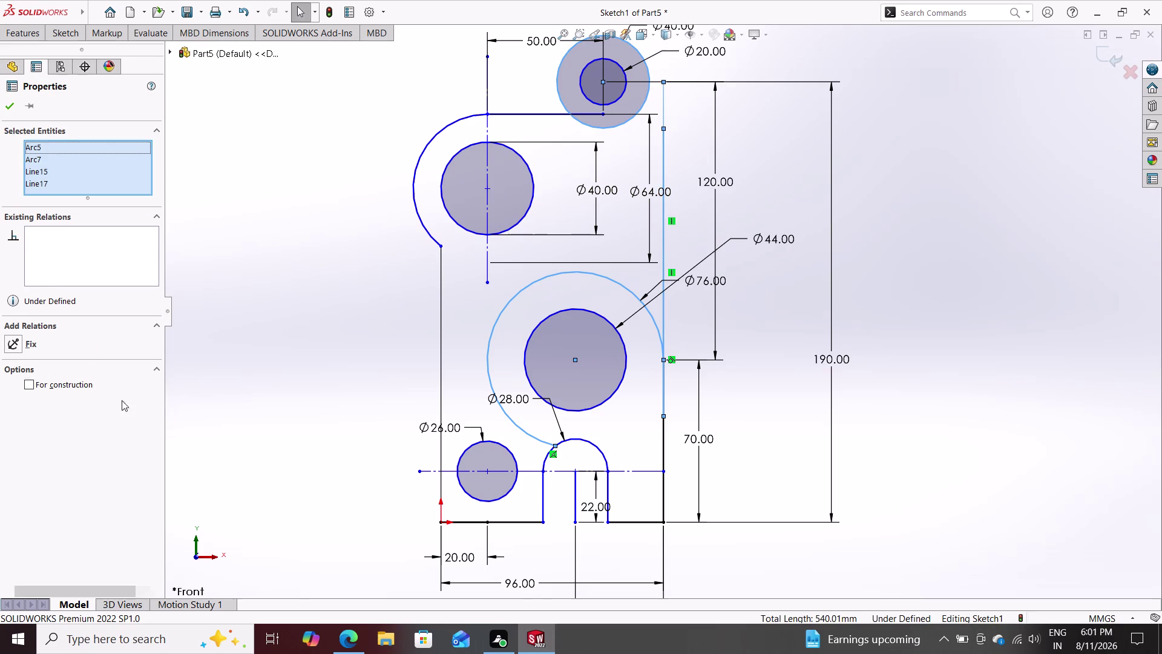
drag(663, 129, 665, 111)
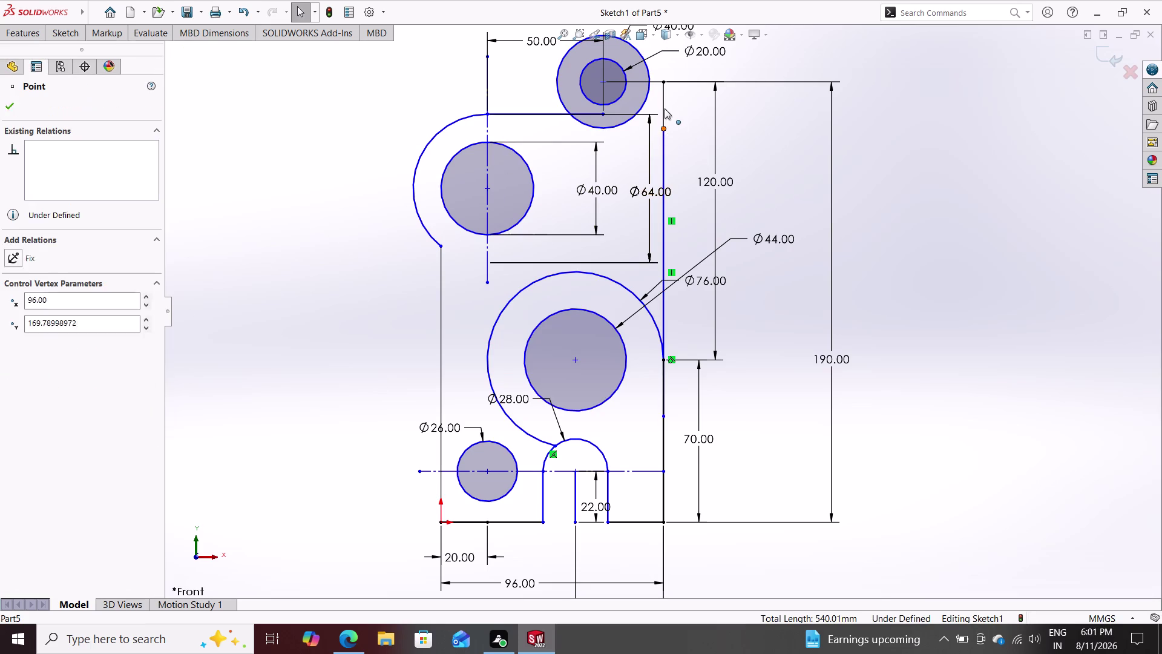
drag(664, 111, 666, 101)
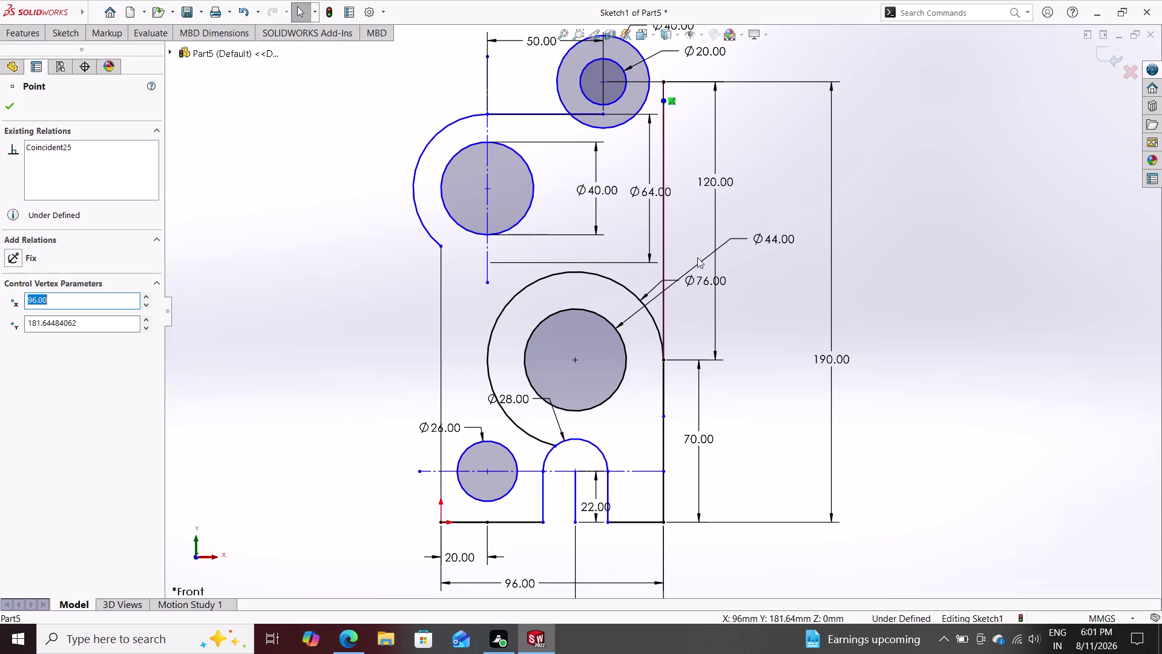
Select the top circle and the right edge, then clear the selection.
click(644, 105)
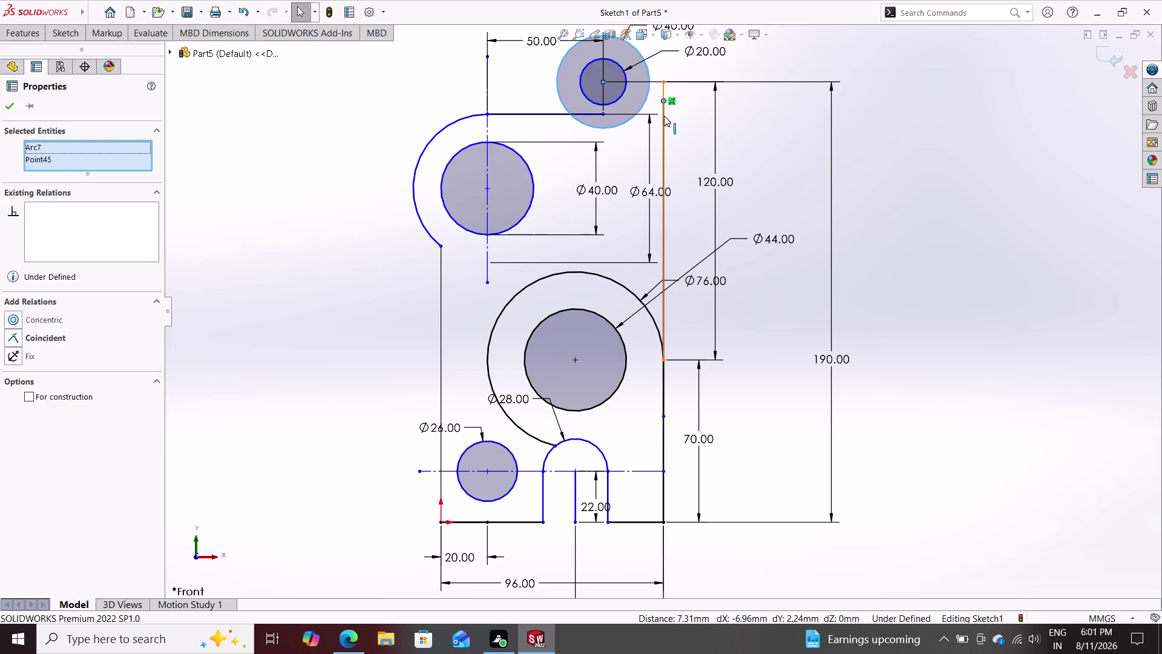
click(664, 116)
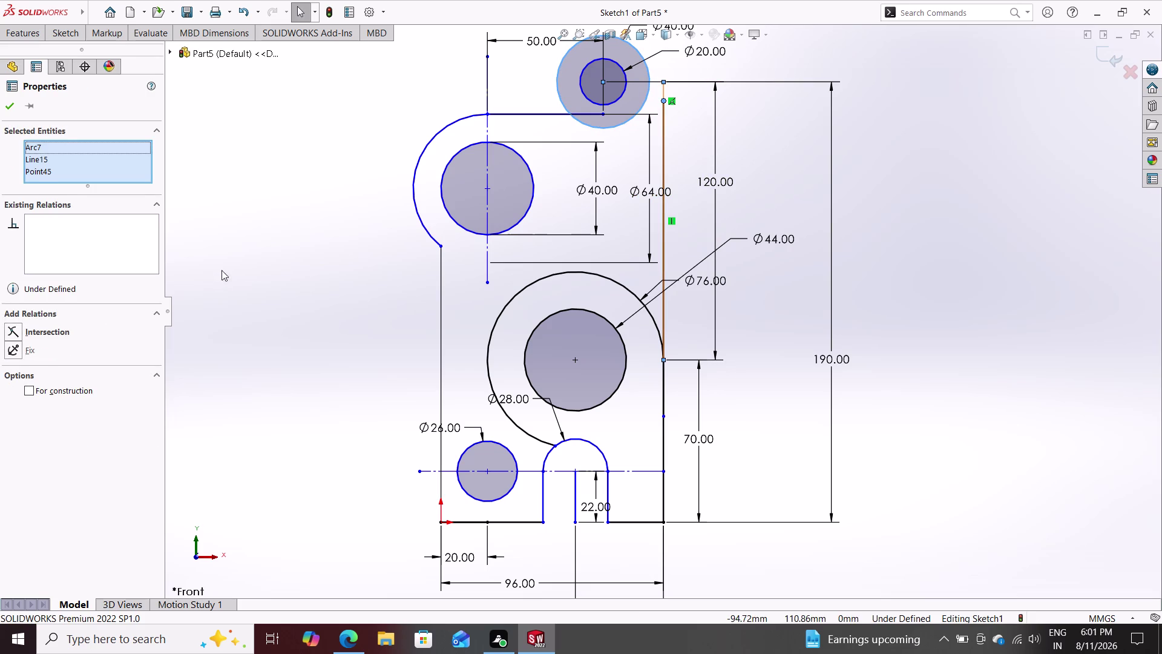
key(Escape)
key(Escape)
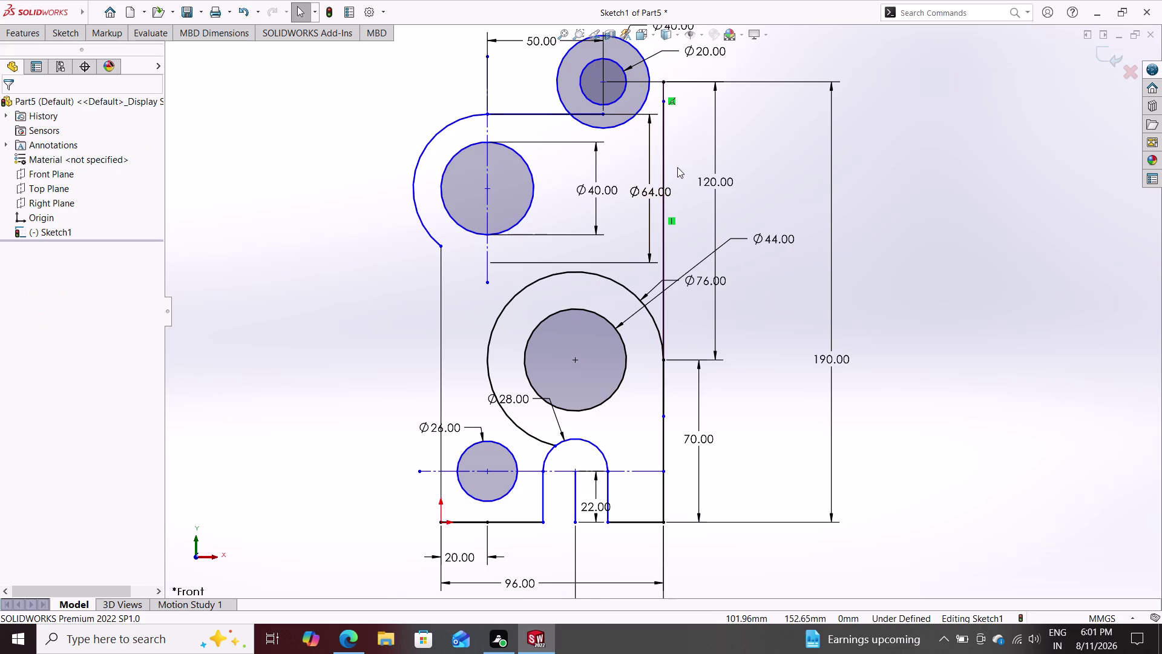
scroll(down, 3)
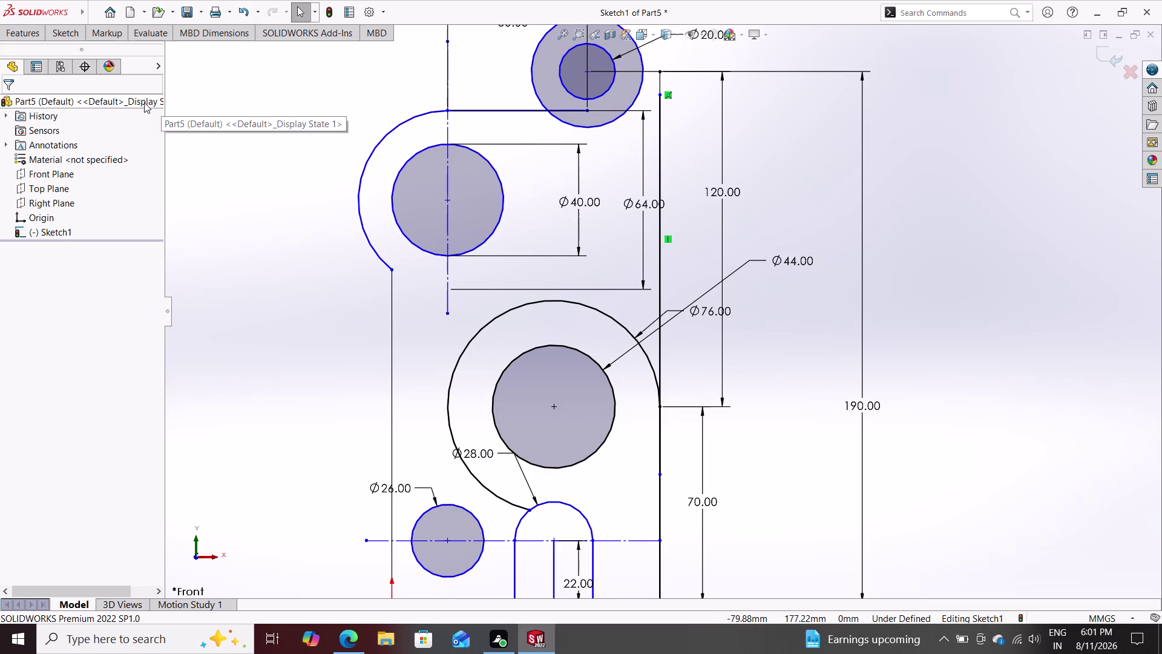
click(66, 31)
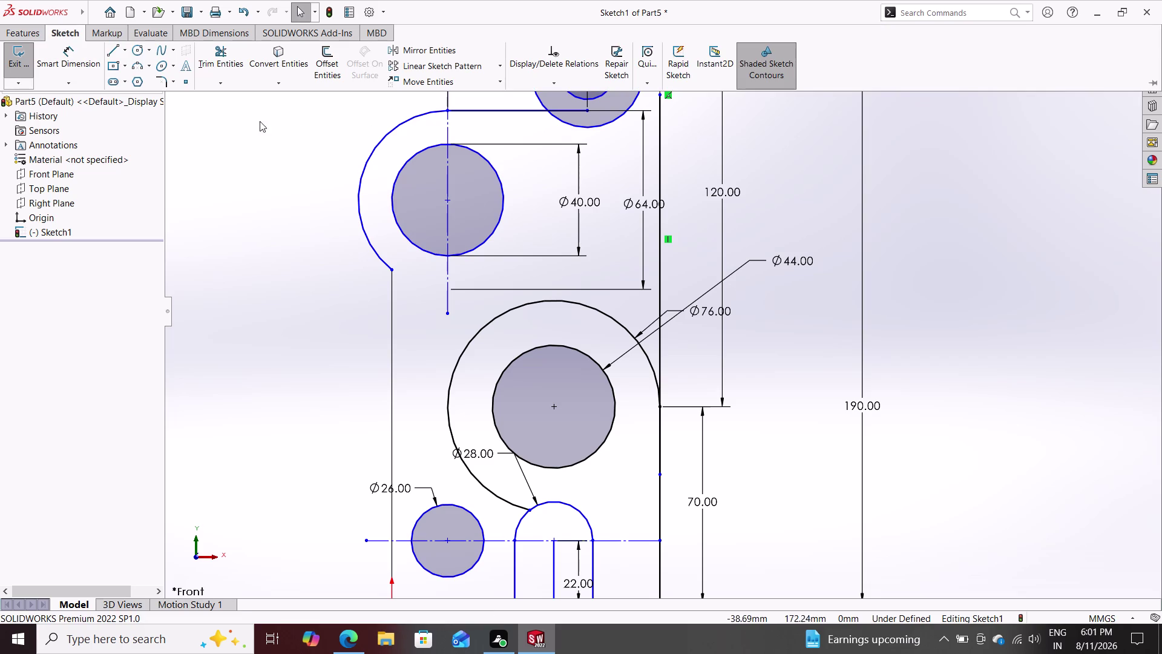
key(Escape)
key(Escape)
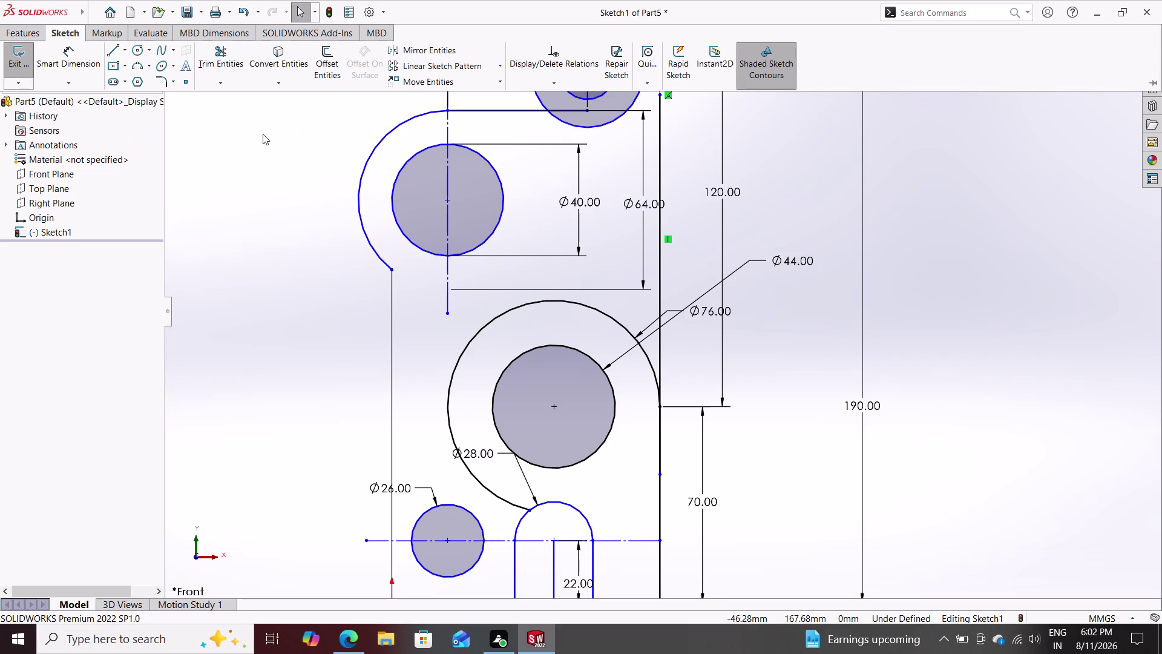
key(Escape)
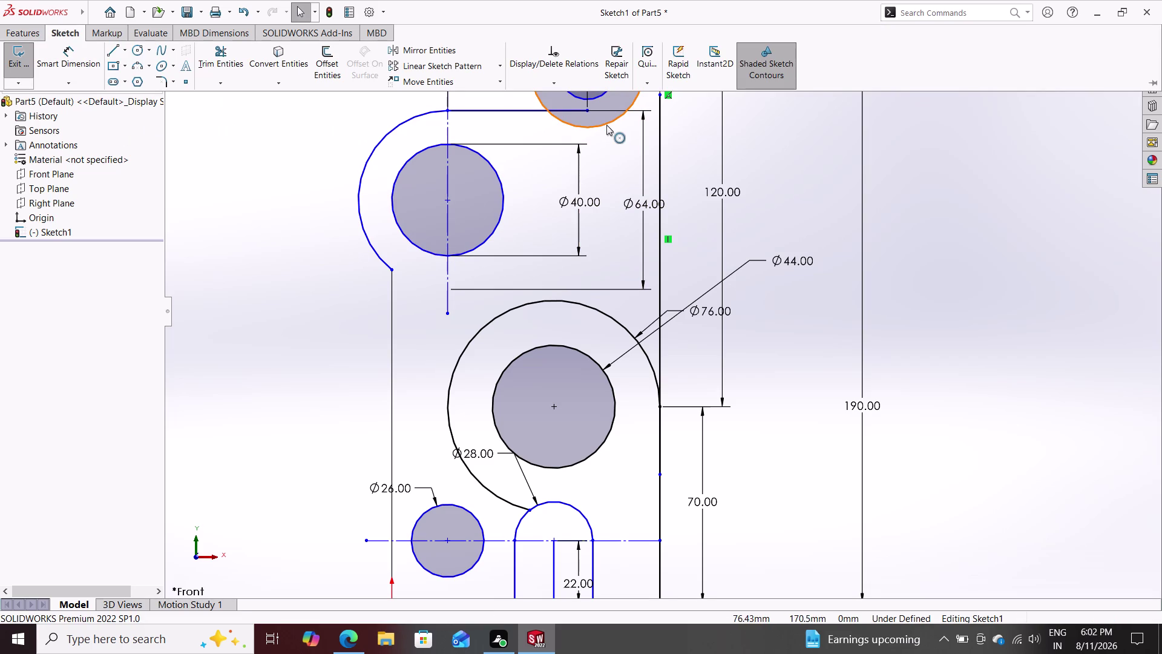
Apply a Tangent relation between the top Ø40 circle and the right vertical edge.
click(606, 125)
click(659, 120)
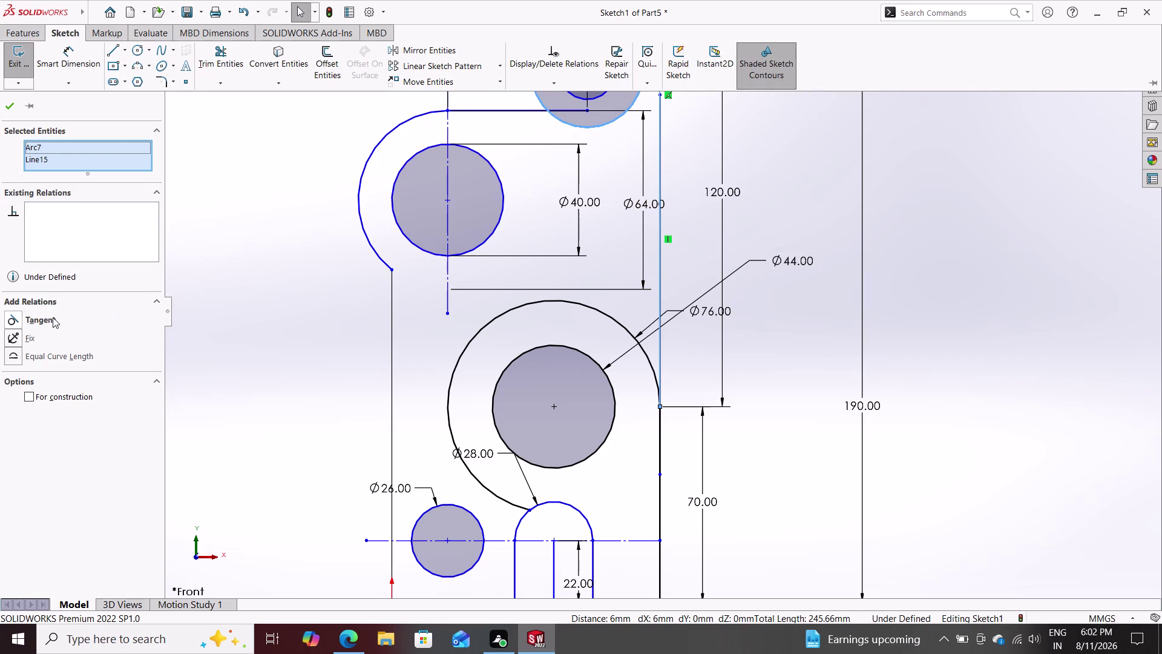
click(53, 317)
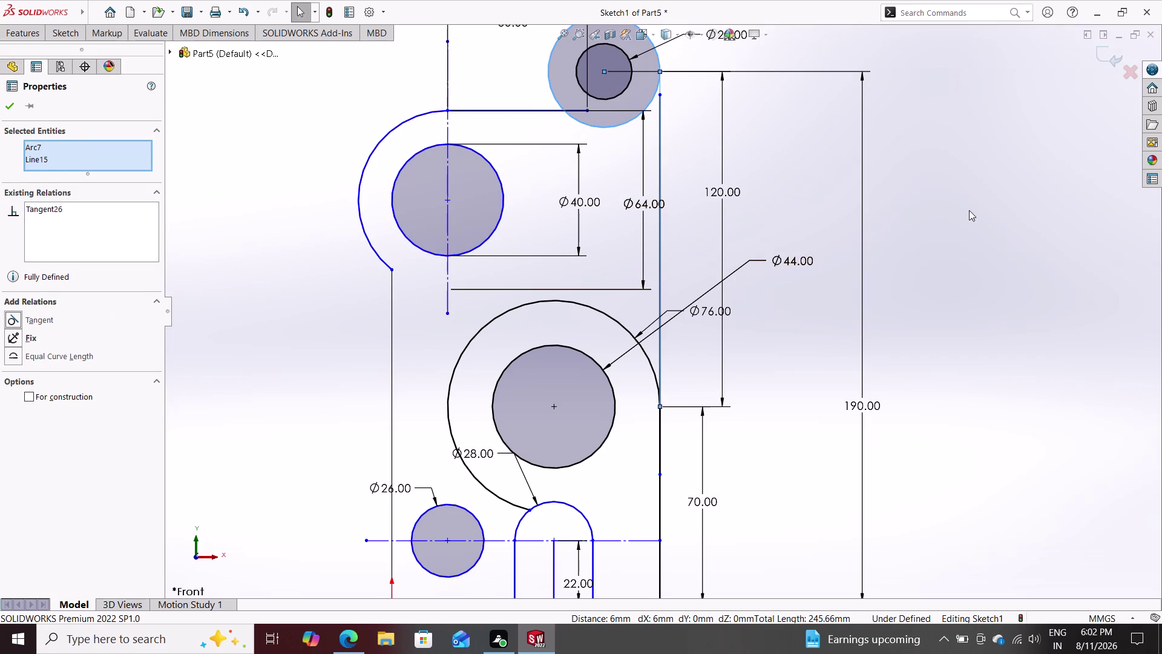
key(ctrl+z)
key(Escape)
key(Escape)
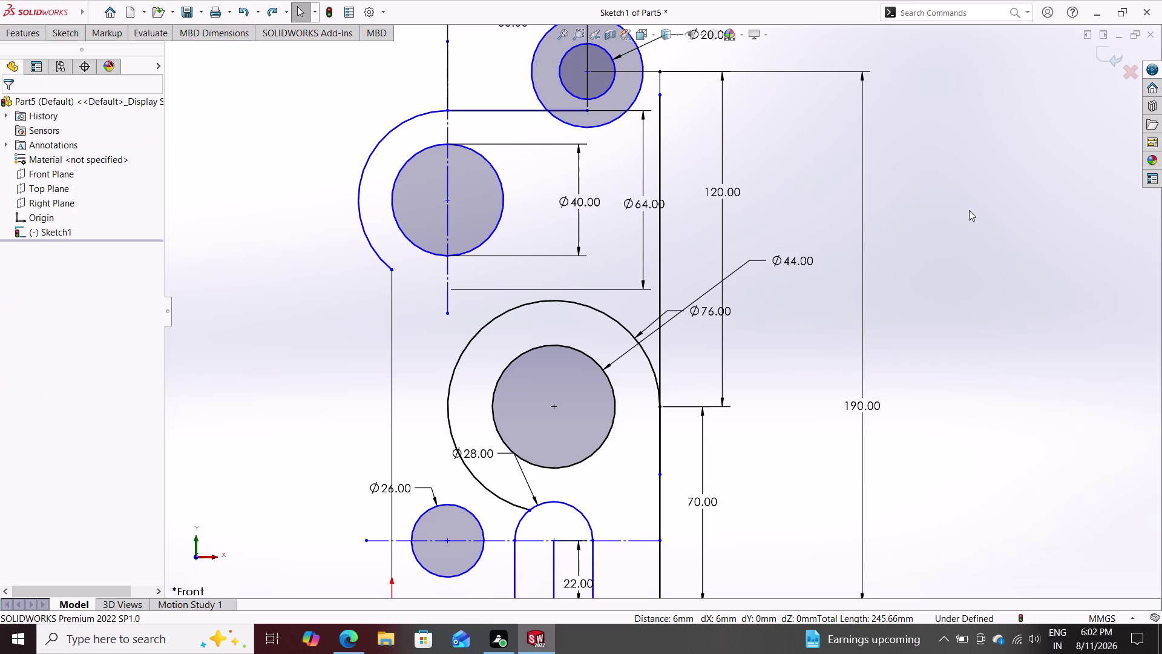
scroll(down, 3)
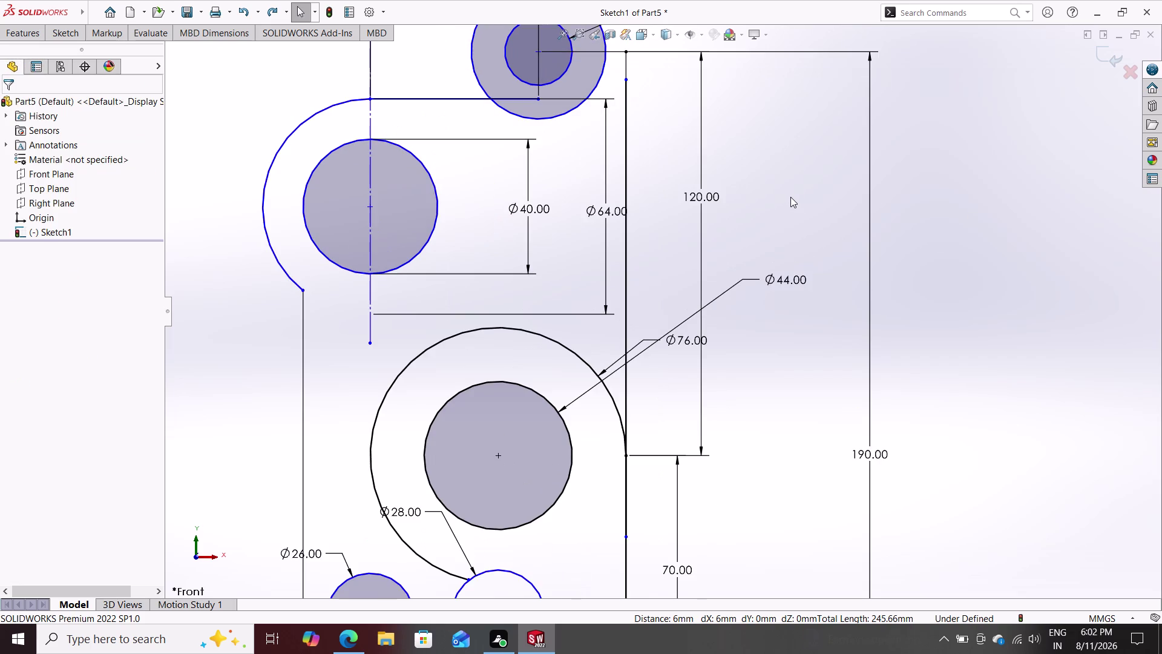
Delete the existing 50.00 dimension.
scroll(up, 3)
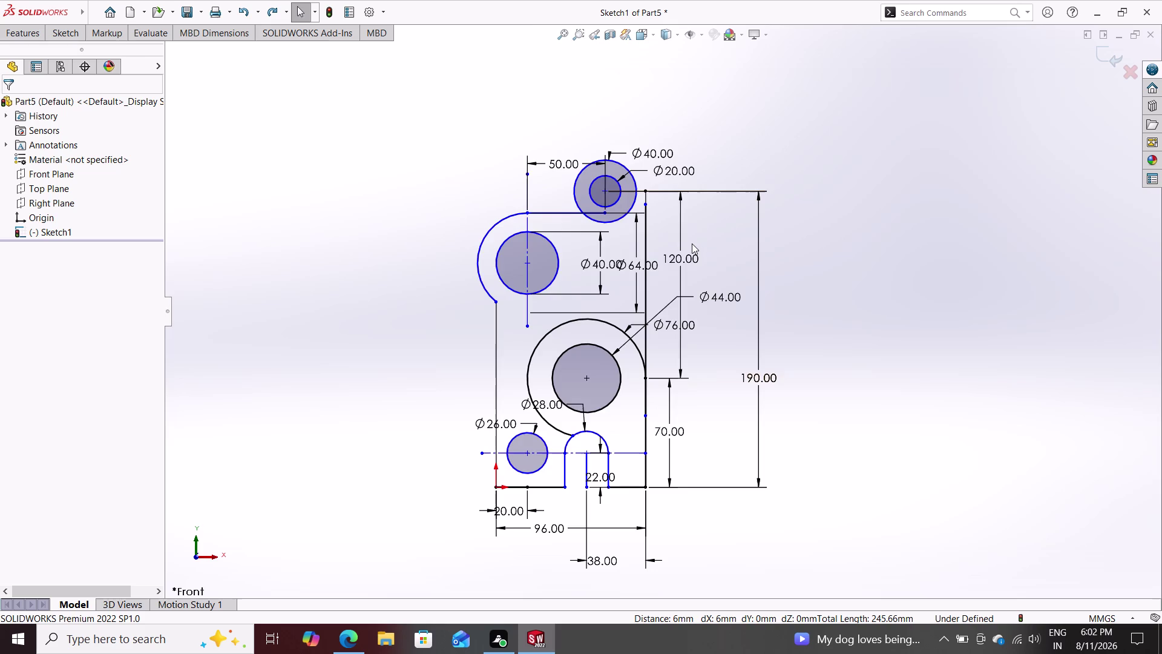
scroll(down, 3)
scroll(up, 3)
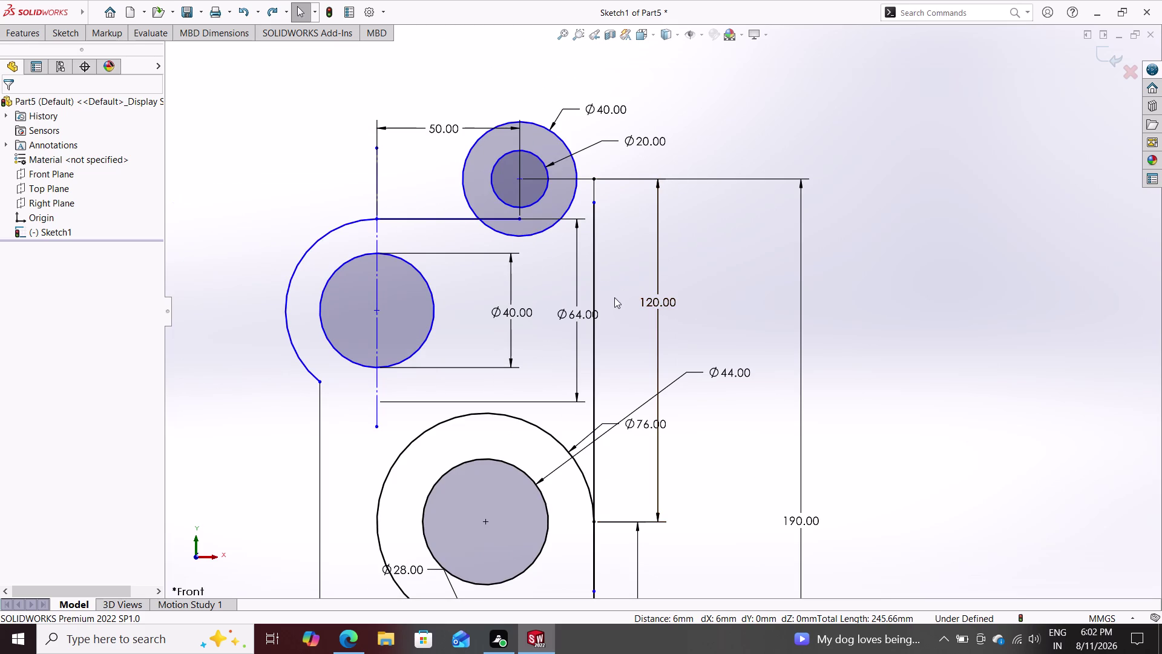
click(375, 137)
key(Delete)
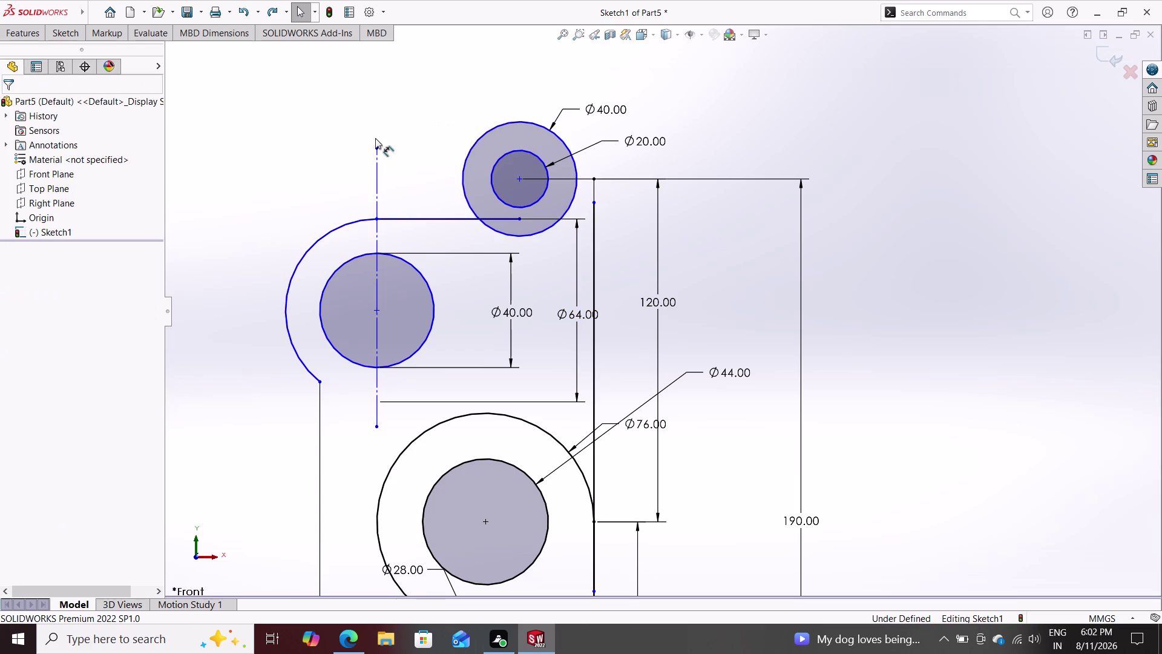
Dimension the top circle's centre 50 mm horizontally from the vertical centreline.
click(59, 27)
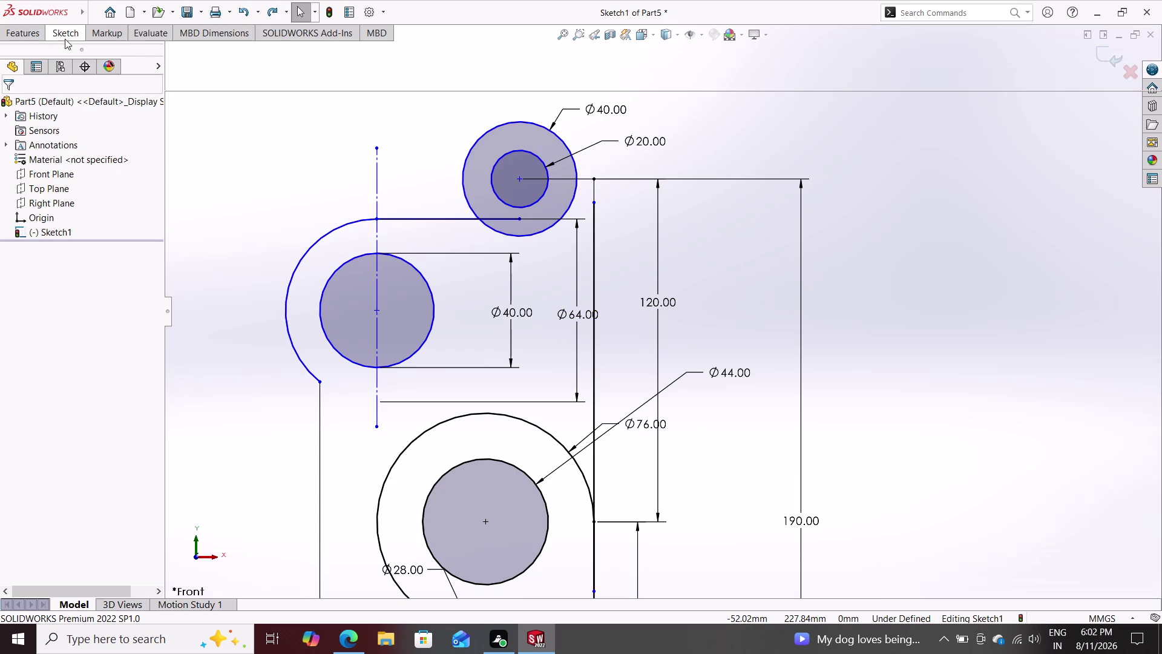
click(61, 50)
click(520, 178)
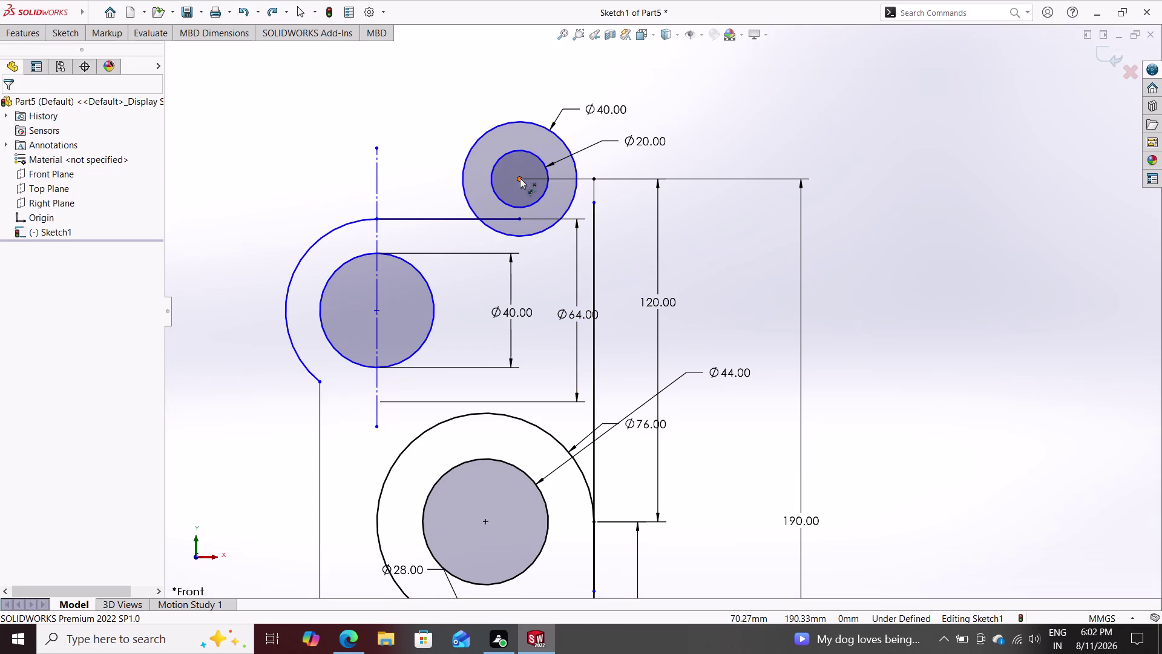
click(375, 221)
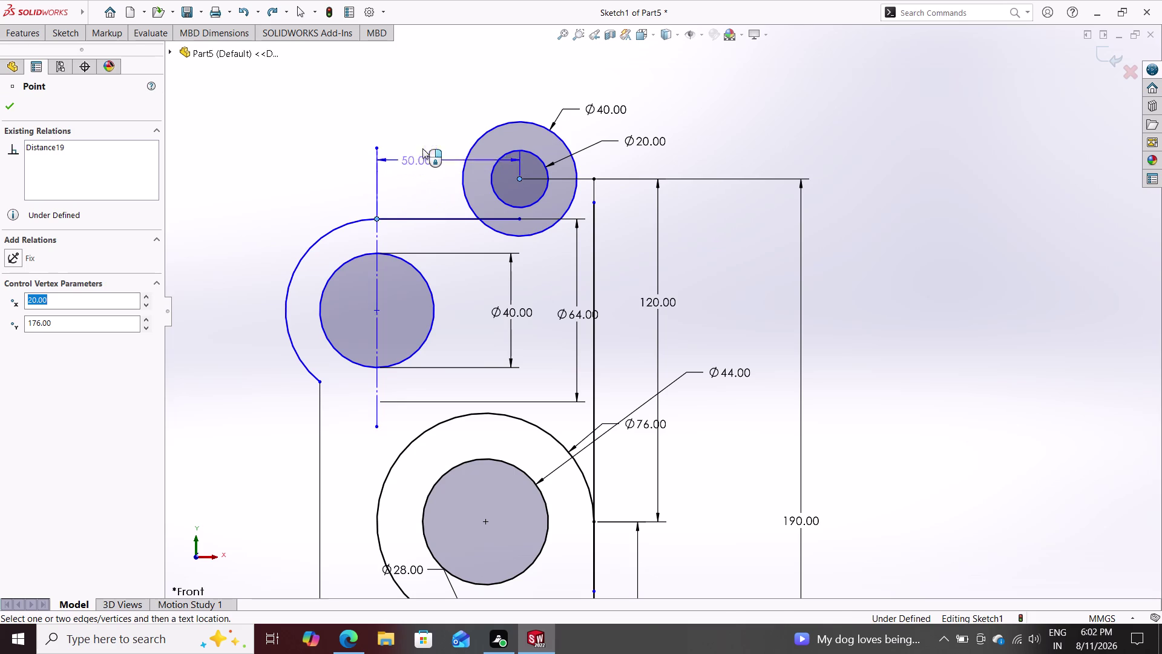
click(438, 117)
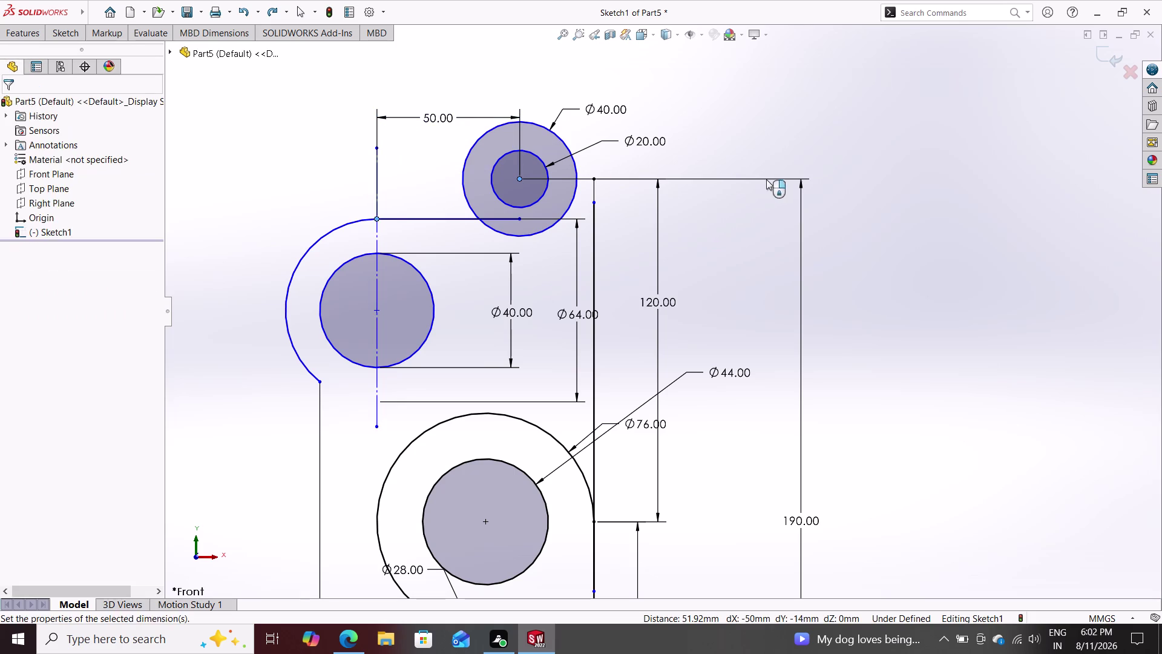
key(Escape)
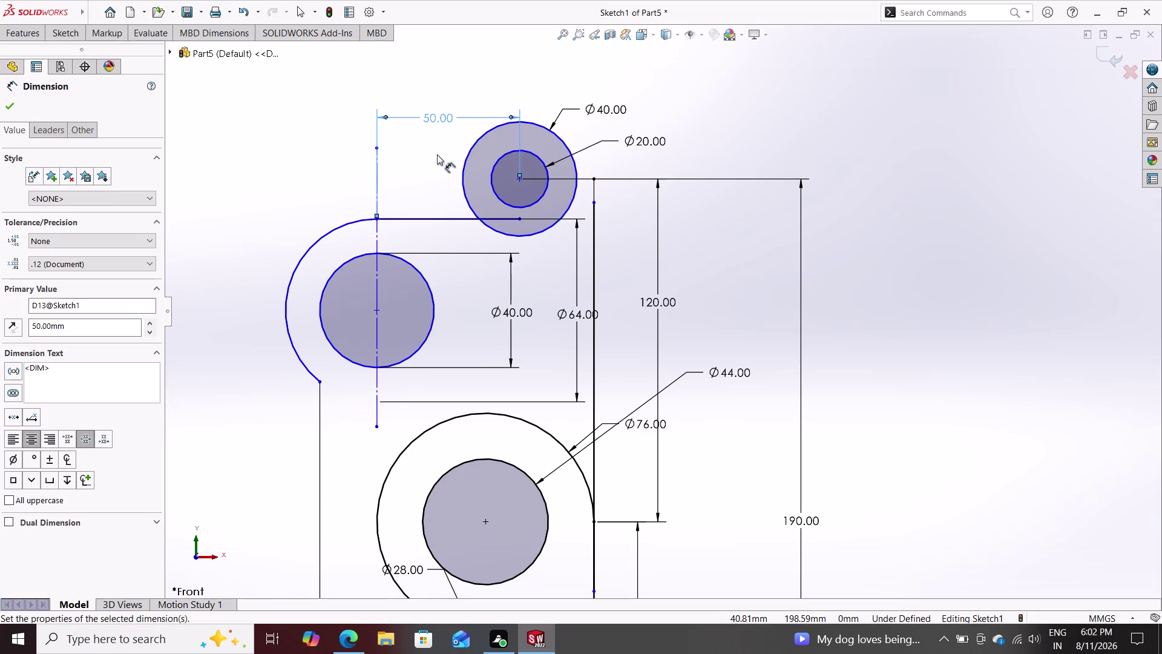
key(Escape)
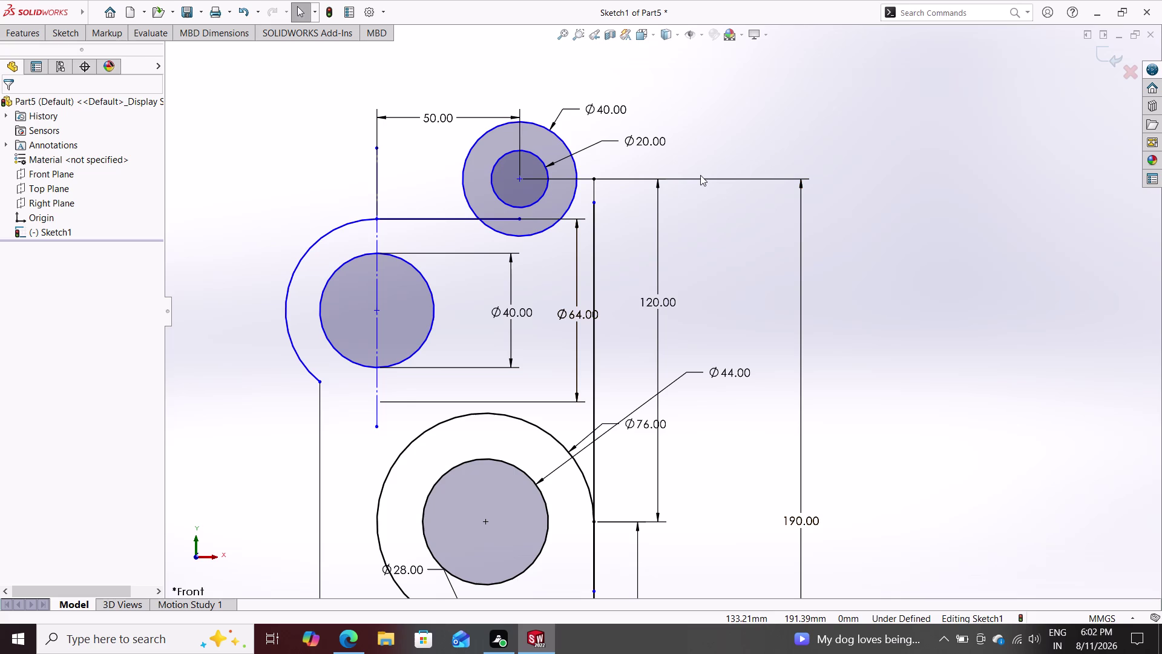
click(593, 229)
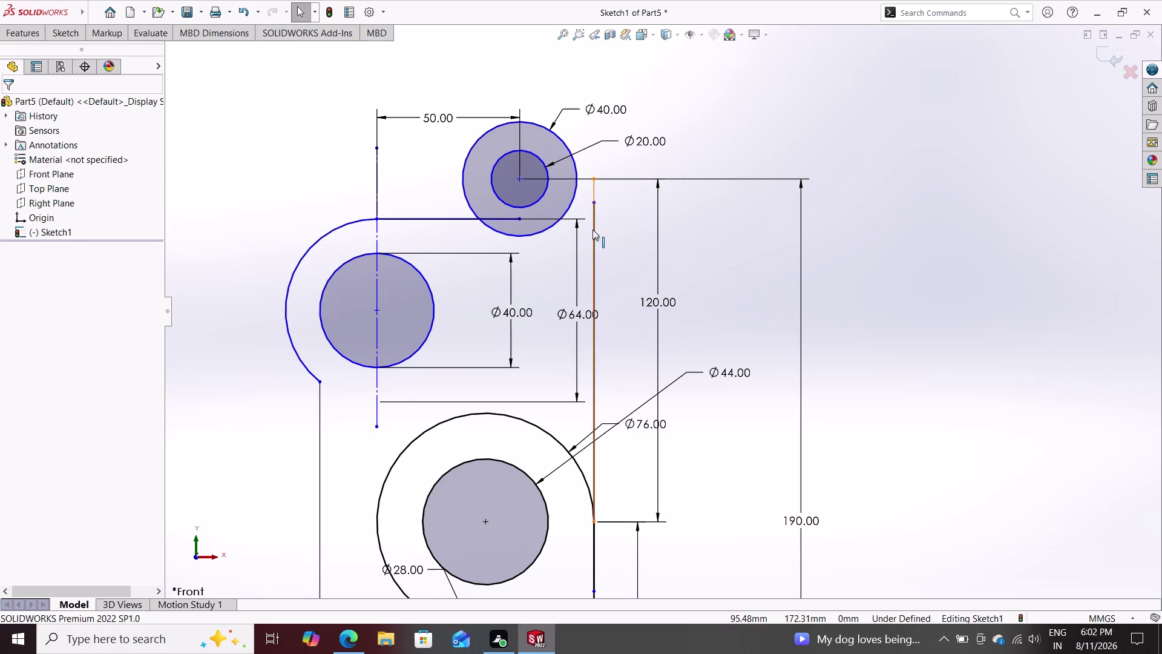
Delete the right vertical edge, then undo the deletion to restore it.
key(Delete)
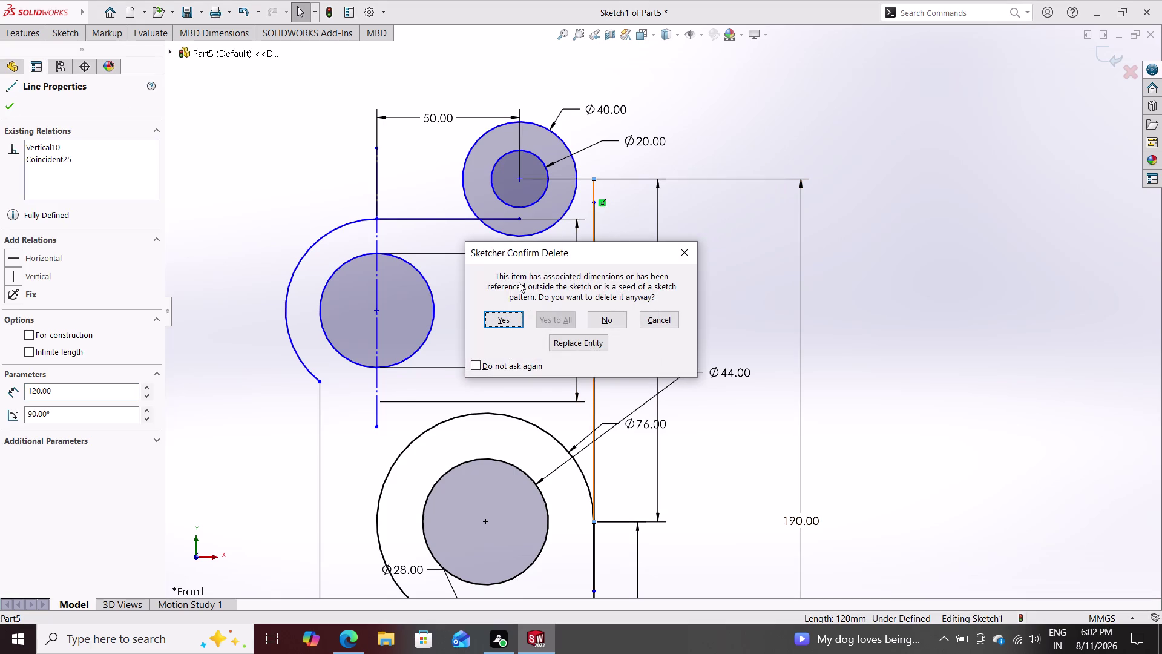
click(509, 316)
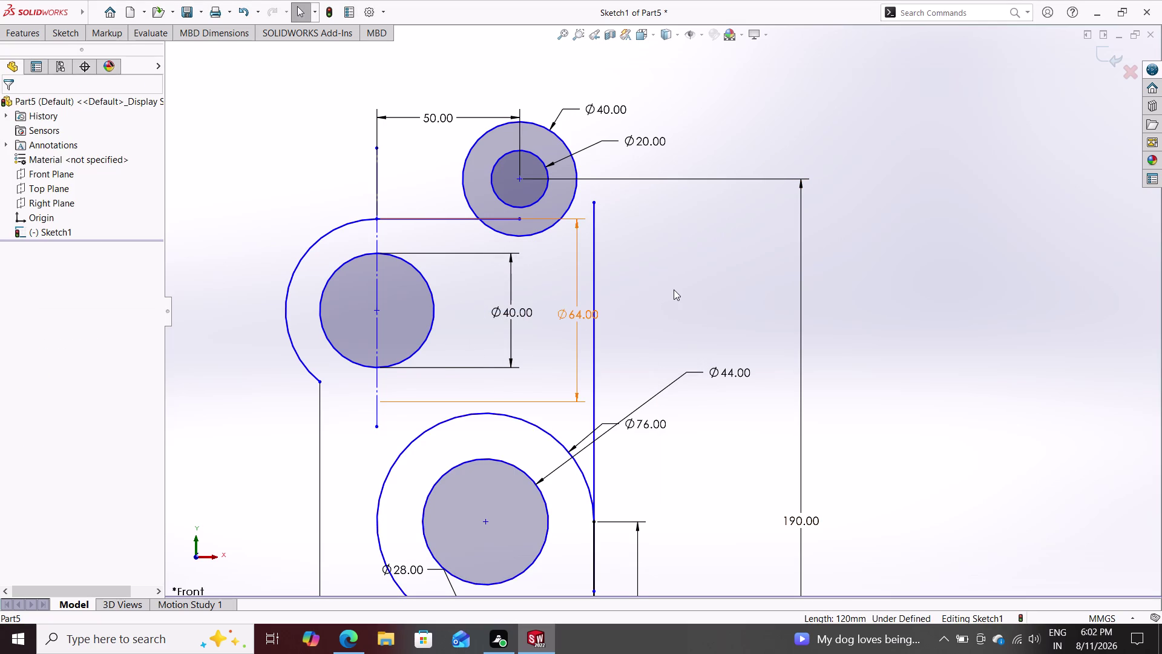
key(Escape)
key(Escape)
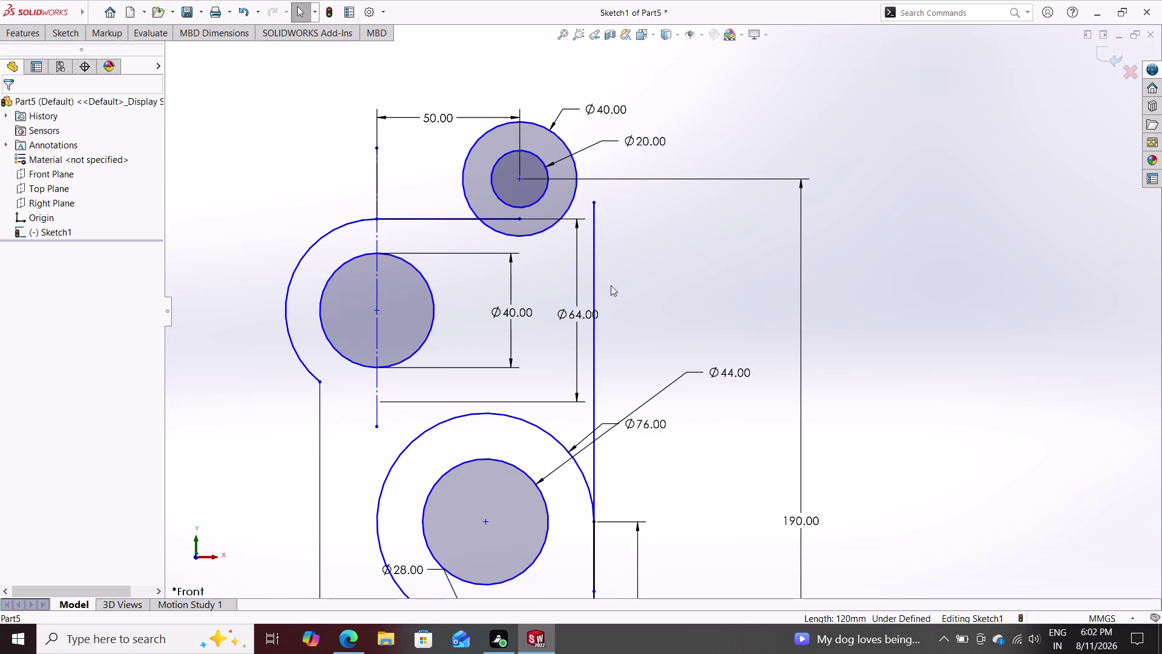
click(592, 294)
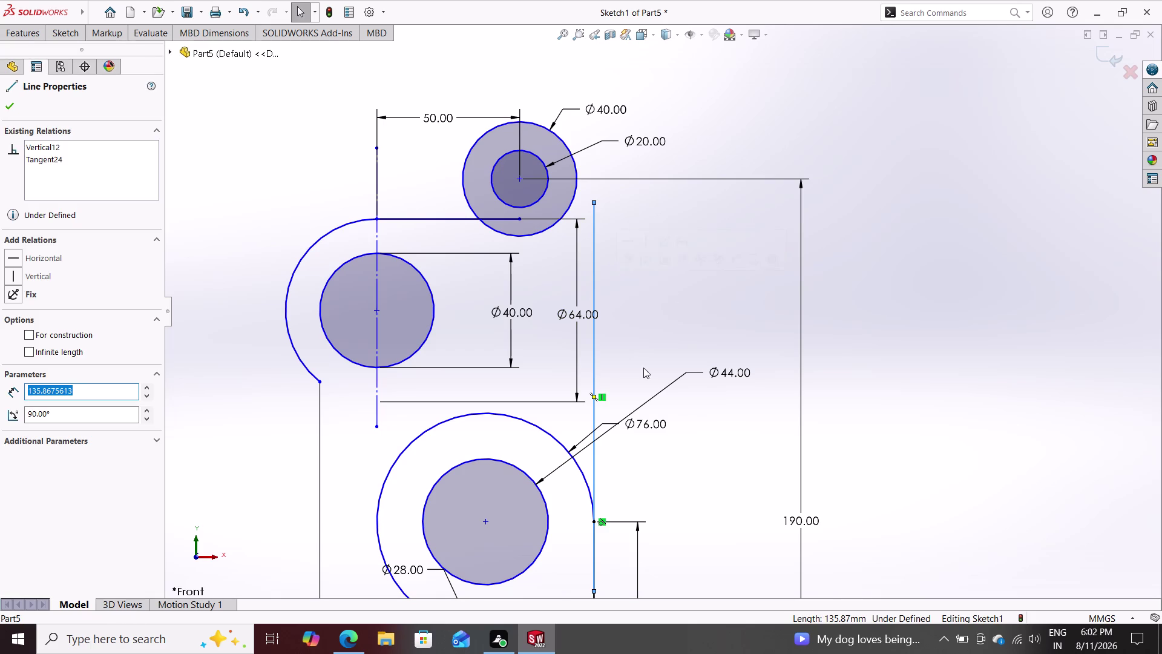
scroll(down, 3)
scroll(up, 3)
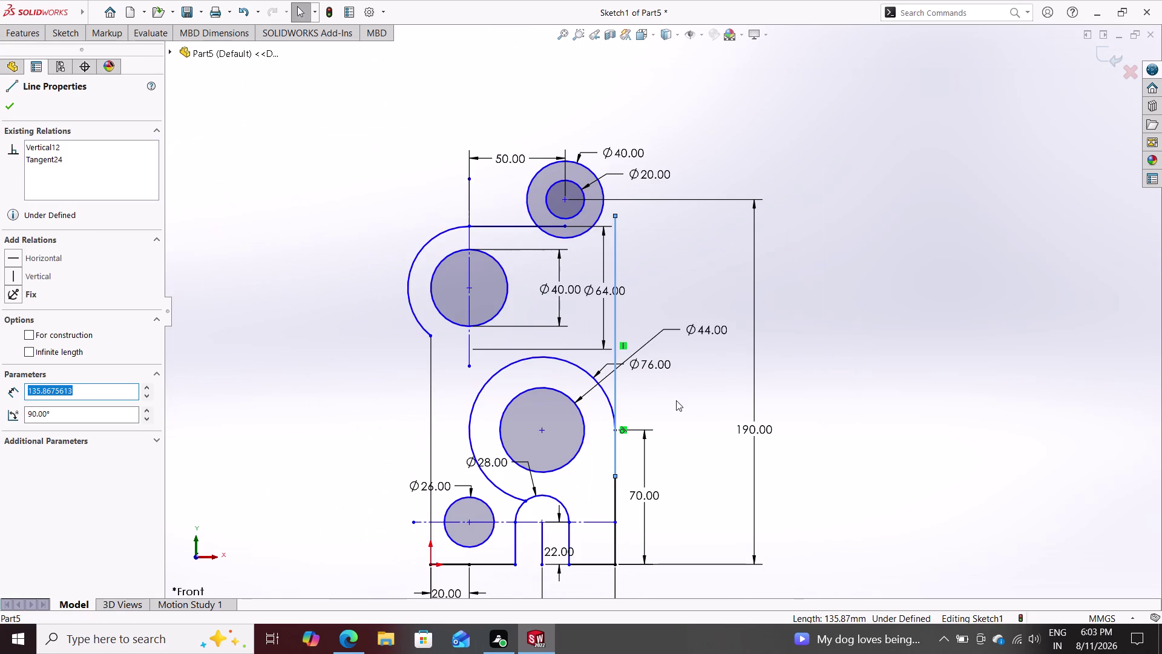
key(ctrl+z)
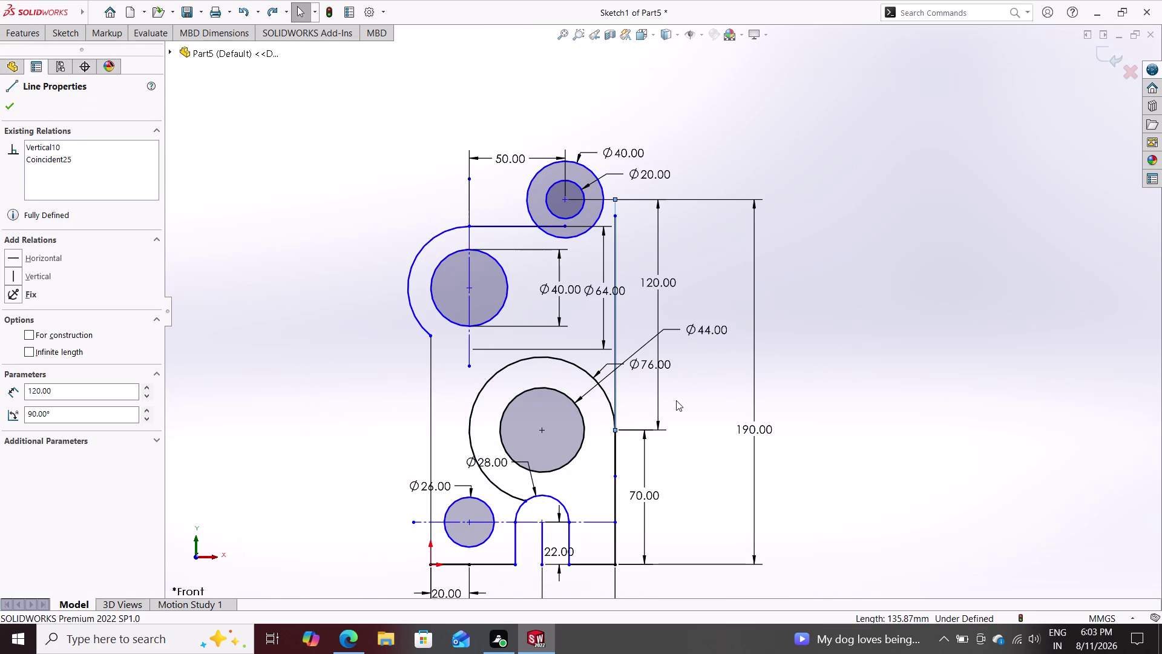
key(ctrl+z)
Keep the line at 120 mm and select it with the top boss's outer Ø40 circle.
click(615, 223)
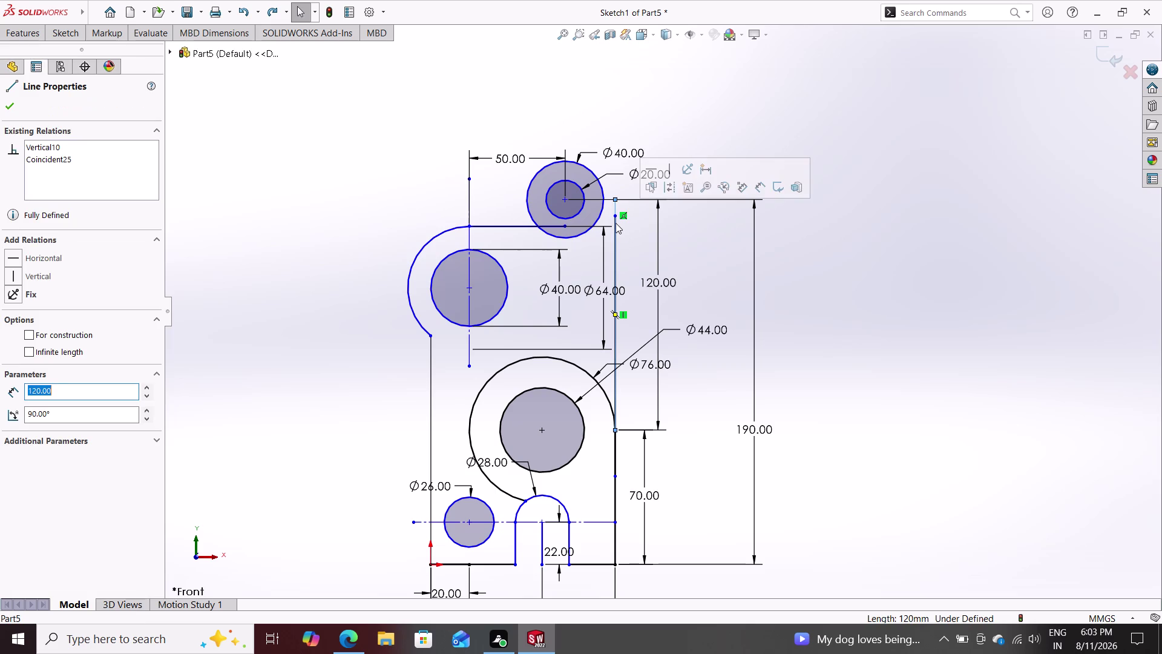
key(Escape)
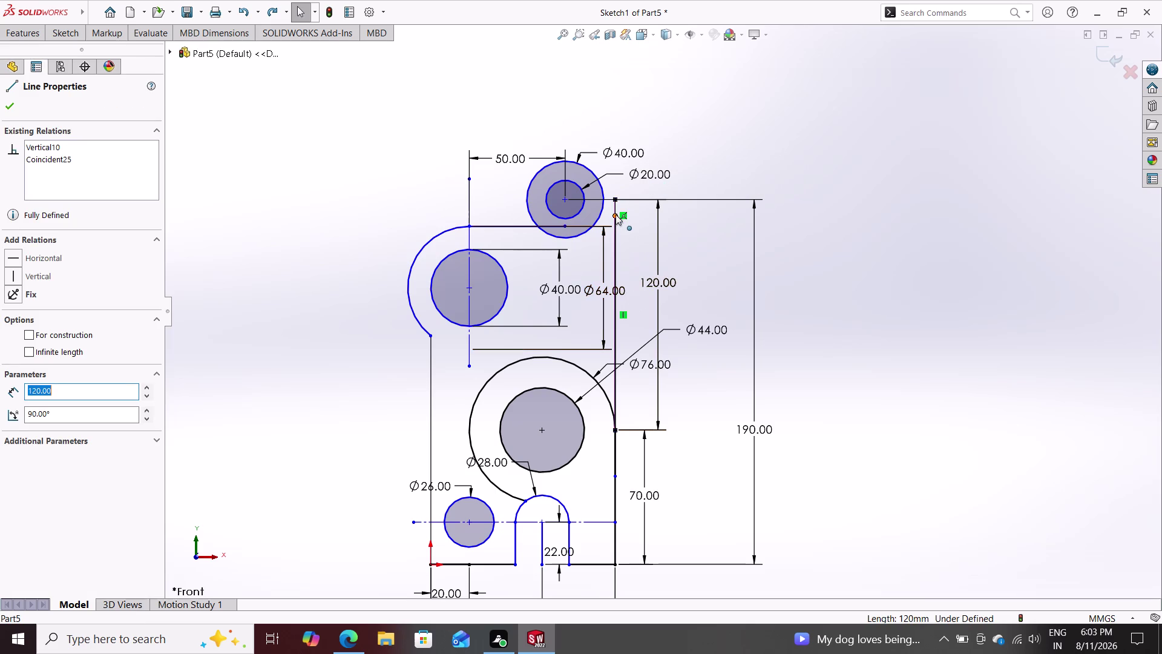
click(602, 210)
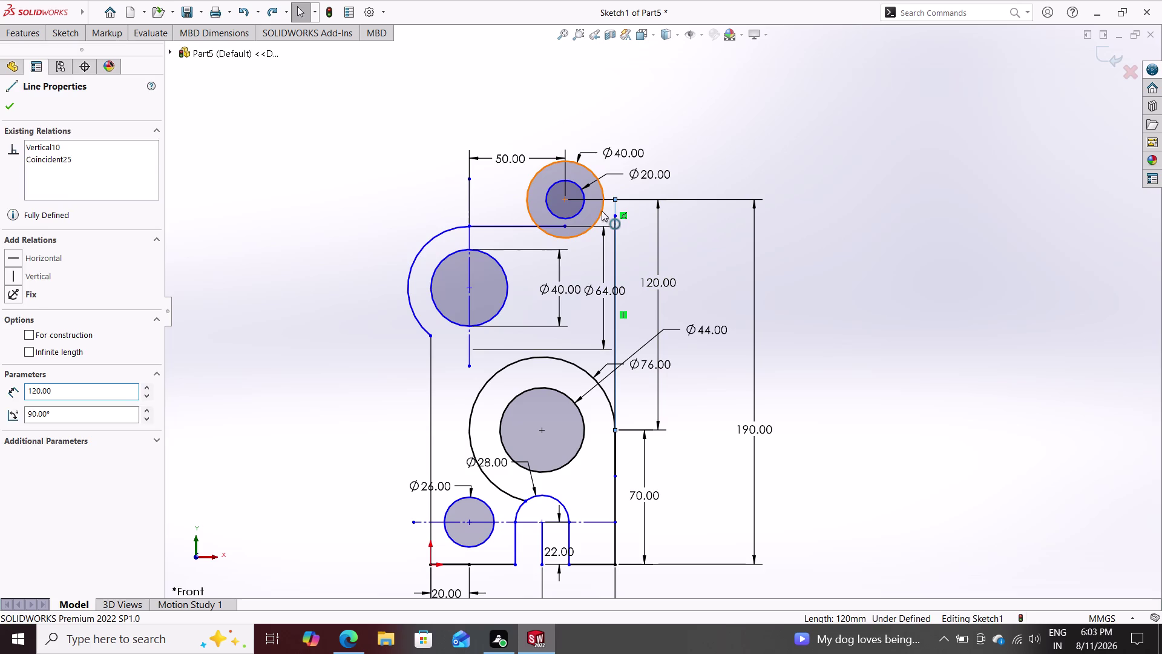
click(36, 321)
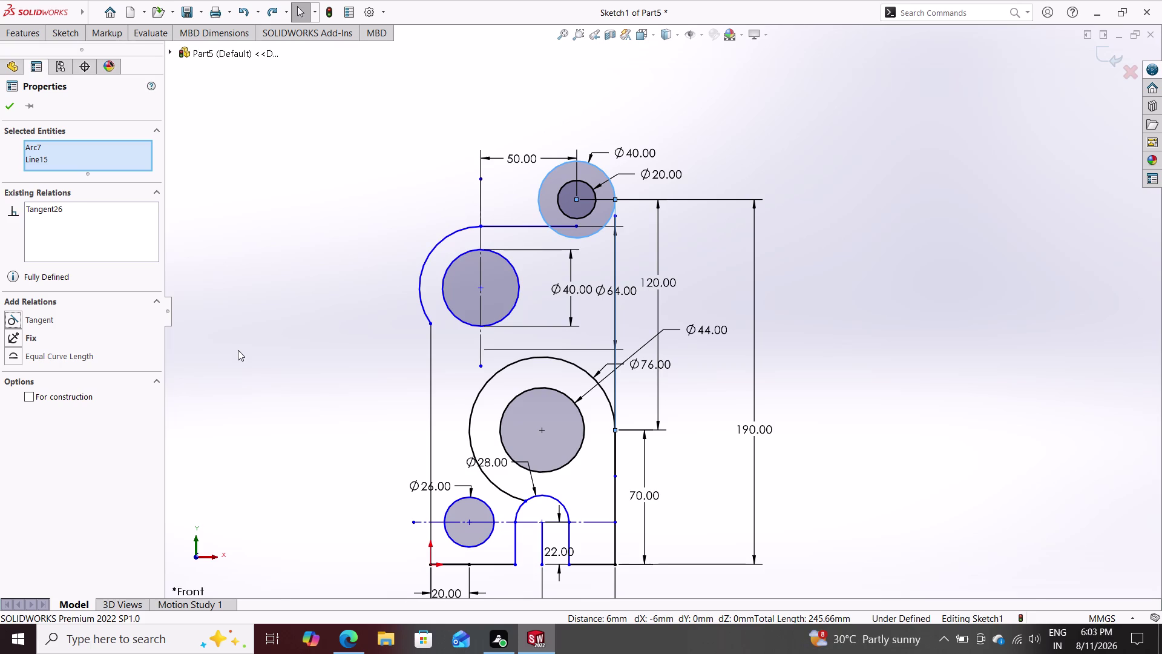
Clear the selection after the line–Ø40 circle tangent relation and zoom around the sketch top.
key(Escape)
key(Escape)
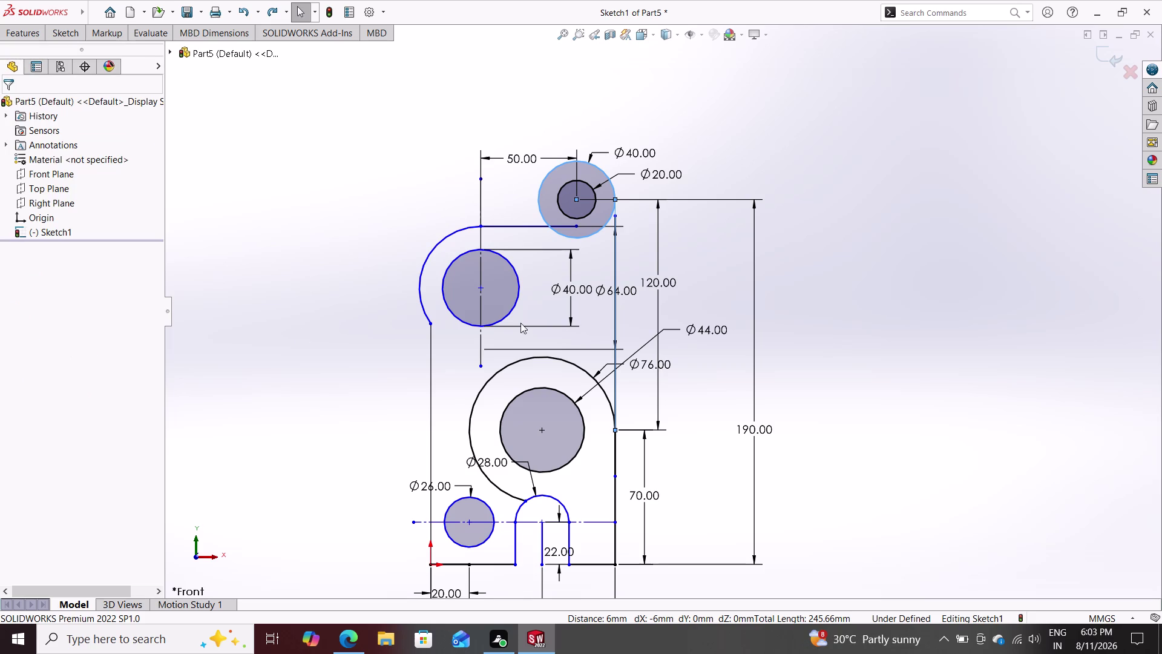
scroll(down, 3)
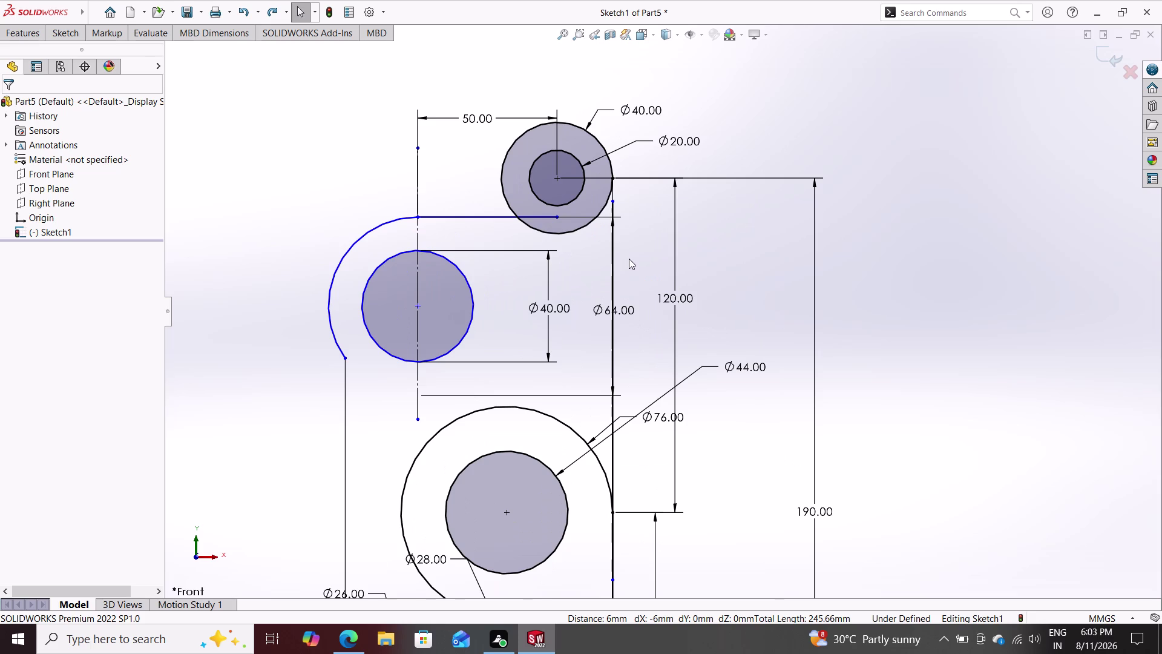
scroll(up, 3)
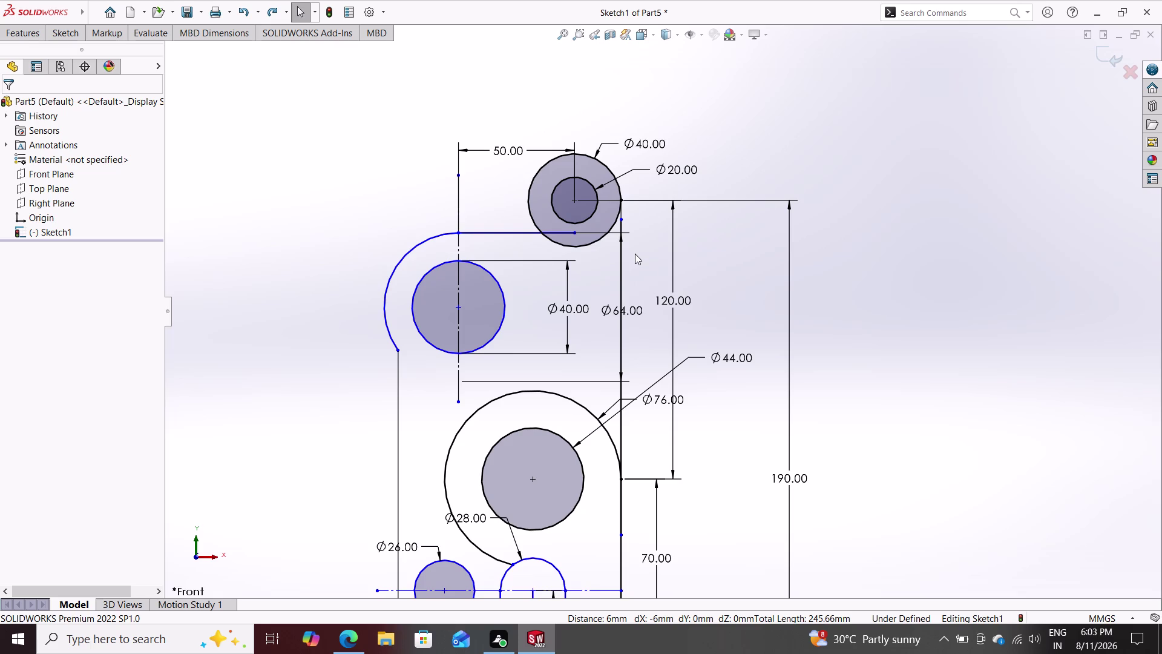
scroll(down, 3)
scroll(up, 3)
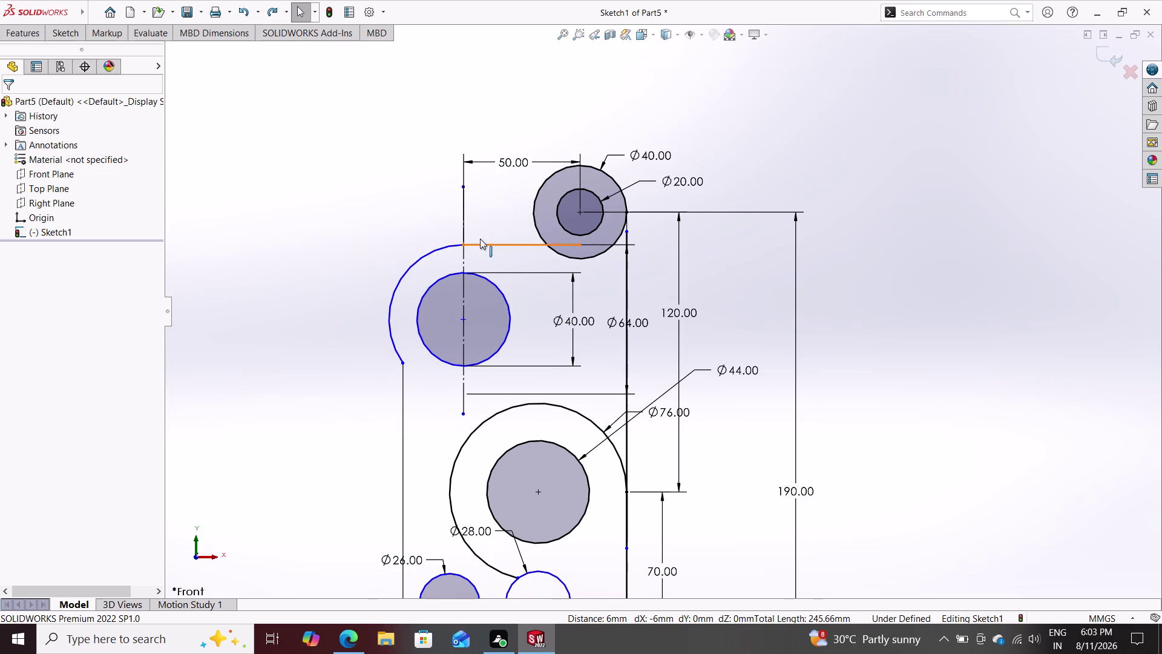
click(76, 40)
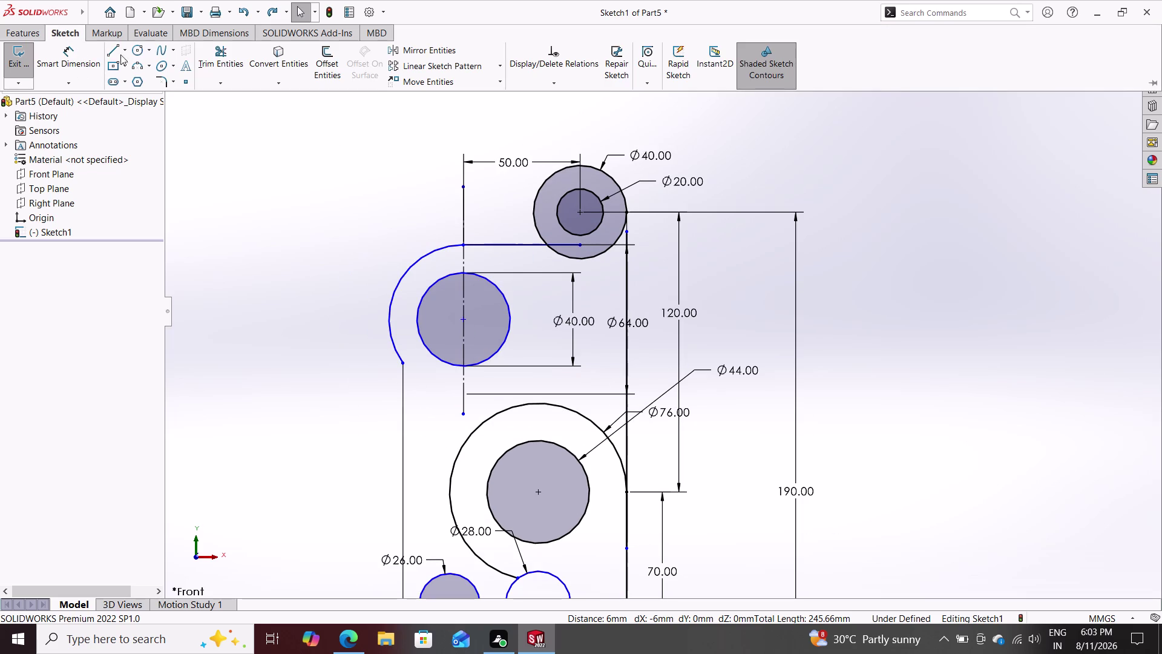
Trim away the lower part of the top boss's Ø40 circle, leaving an arc.
click(228, 52)
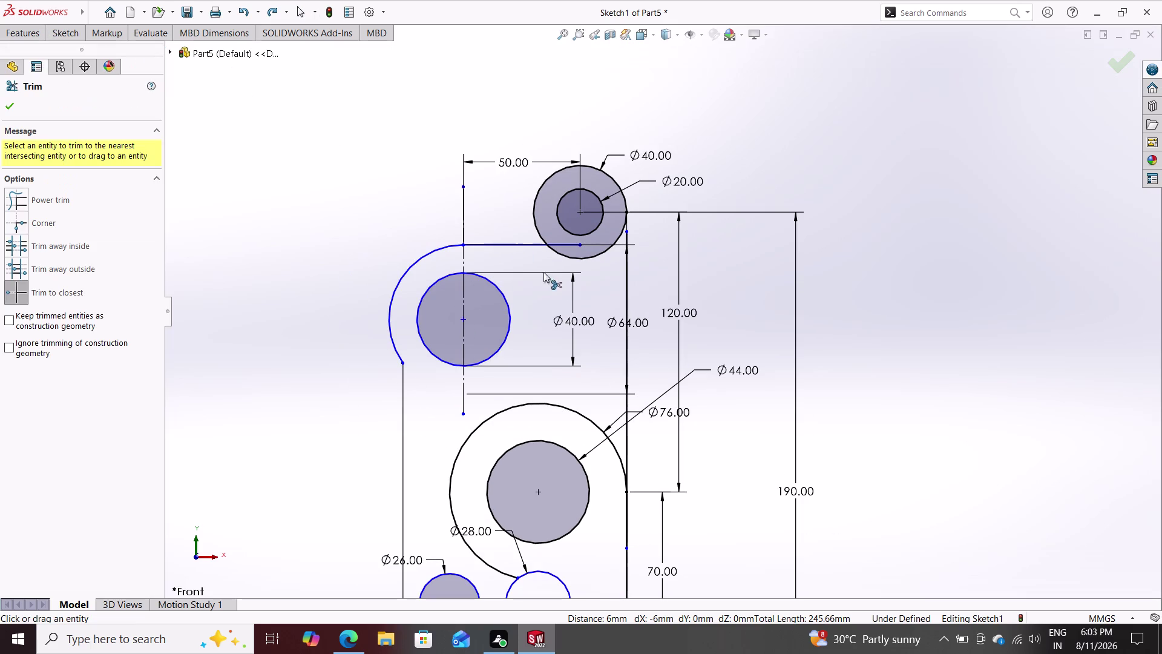
click(588, 258)
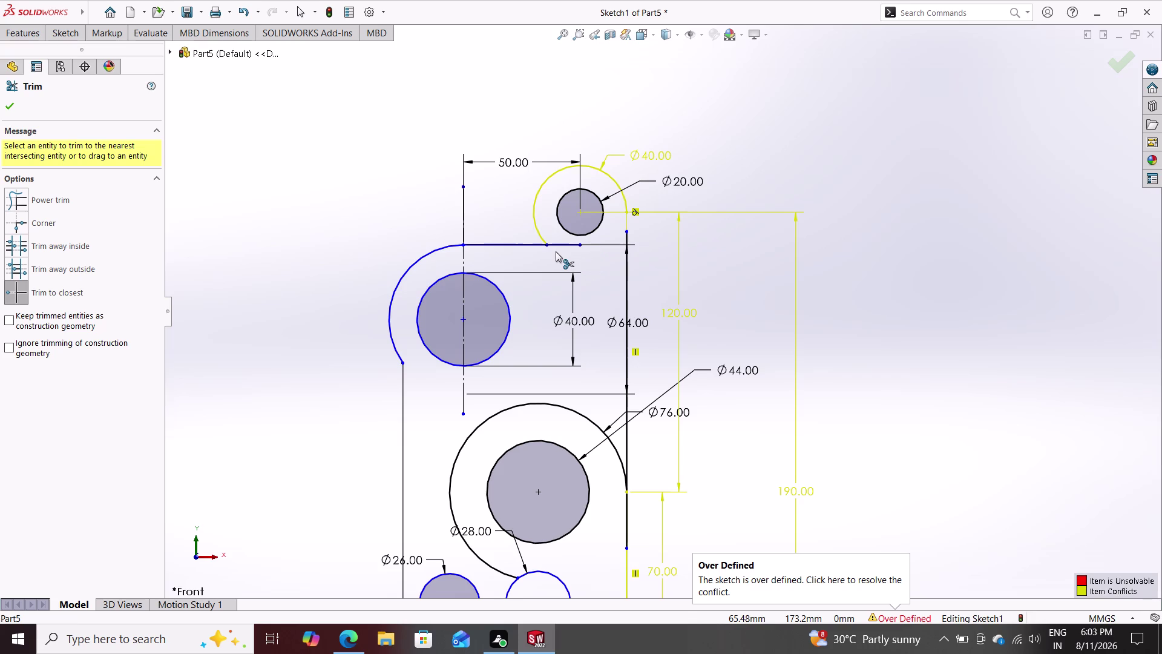
key(Escape)
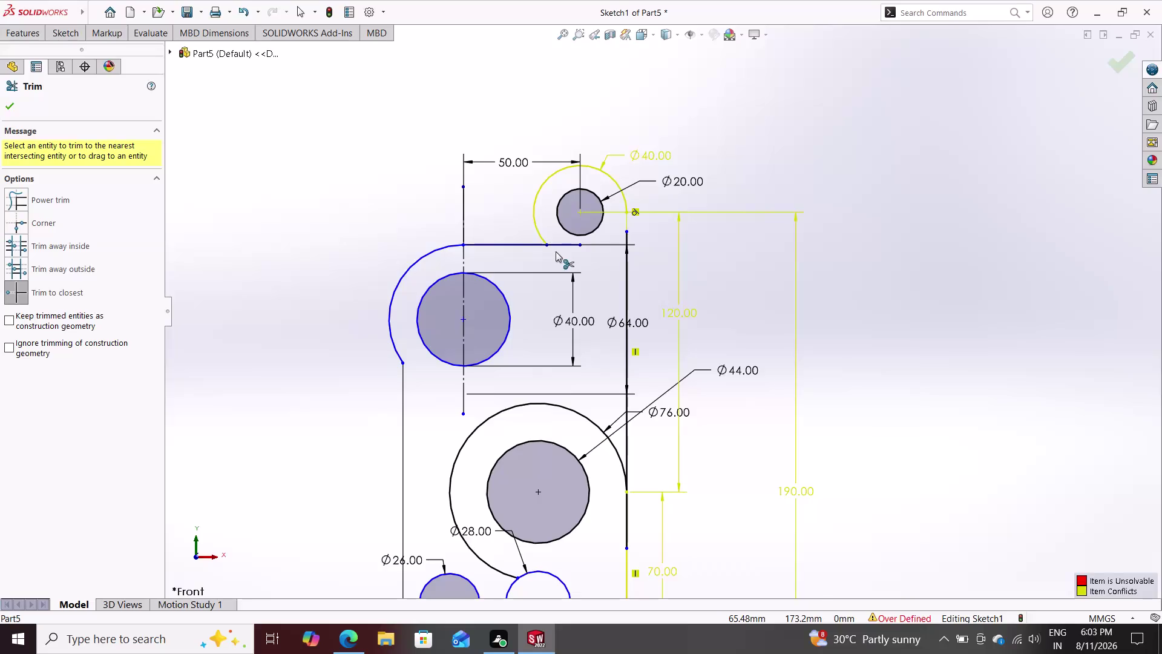
key(Escape)
key(Escape)
Delete the conflicting 190 dimension.
click(796, 263)
key(Delete)
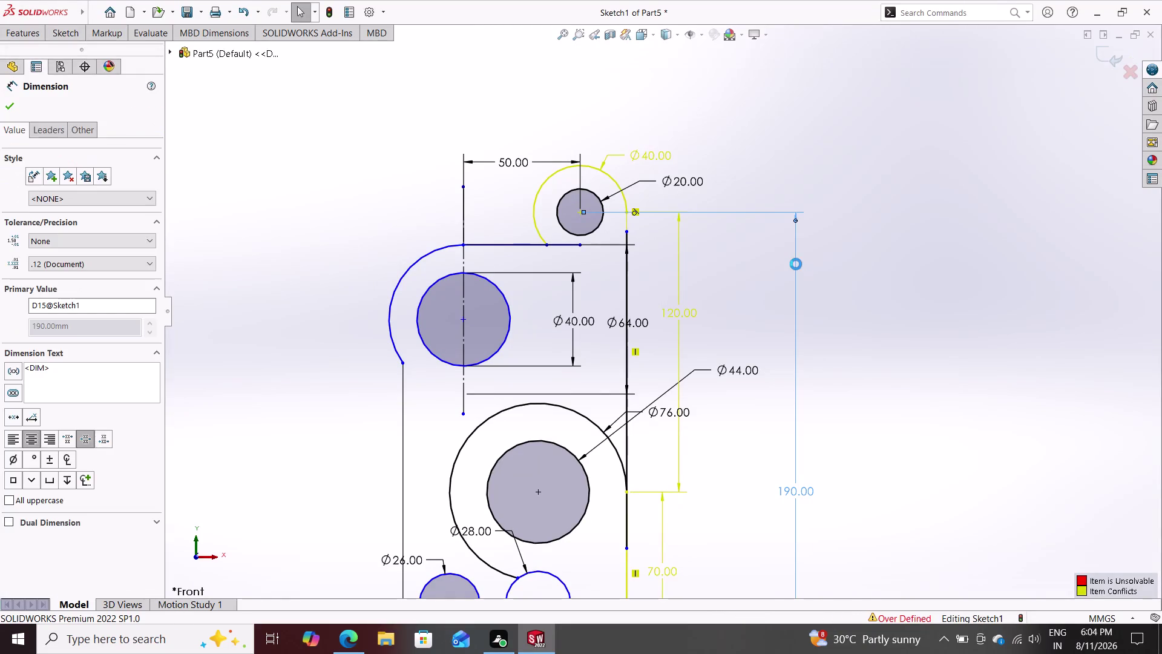
scroll(down, 3)
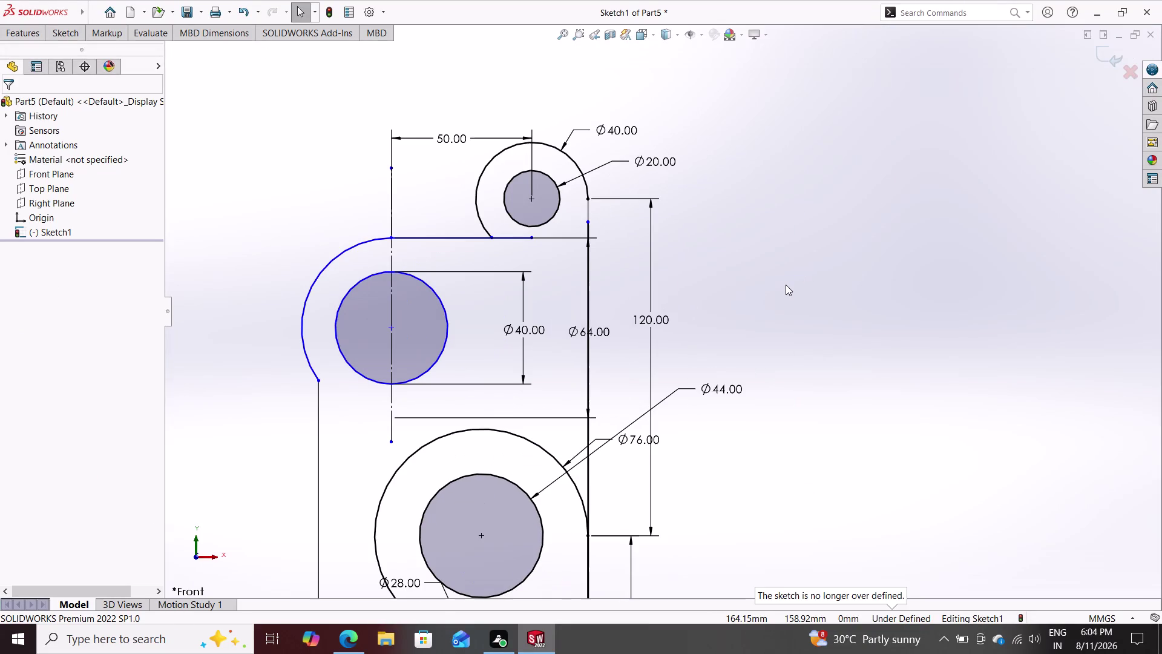
scroll(down, 3)
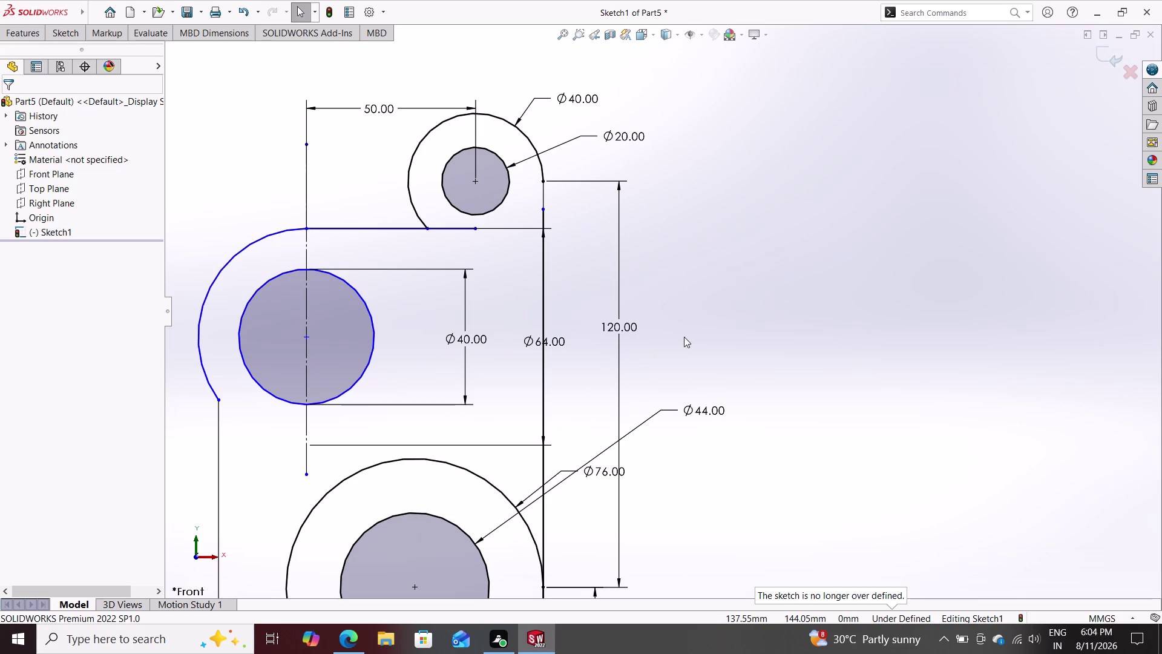
click(57, 36)
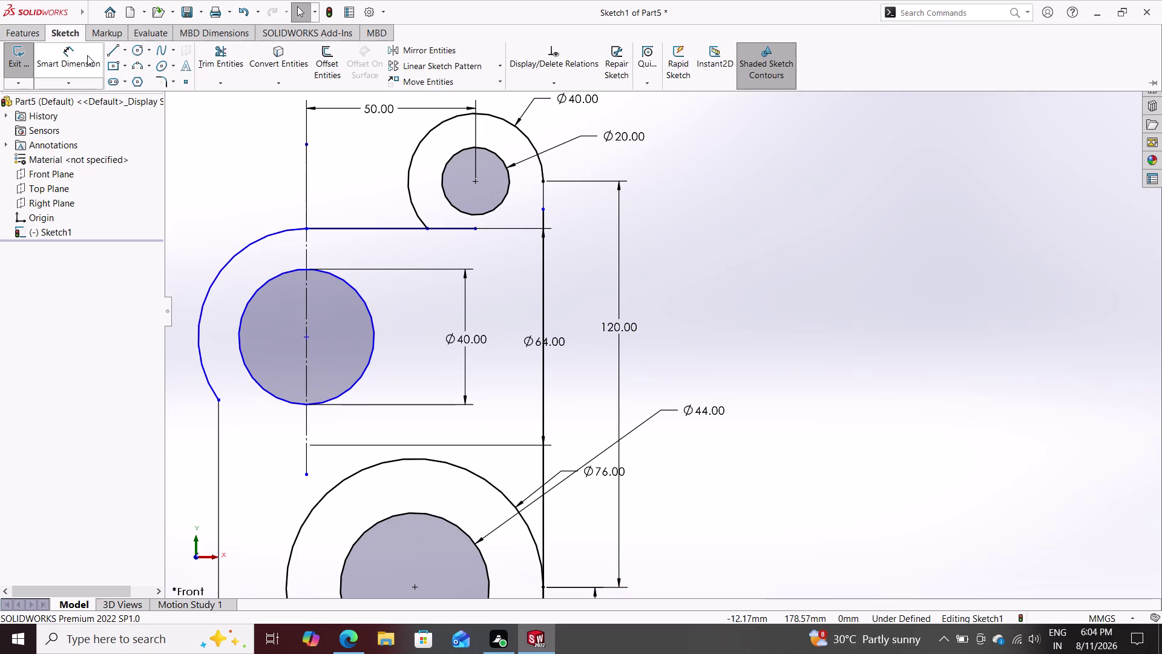
Draw a short vertical line from the trimmed top arc's endpoint.
click(113, 51)
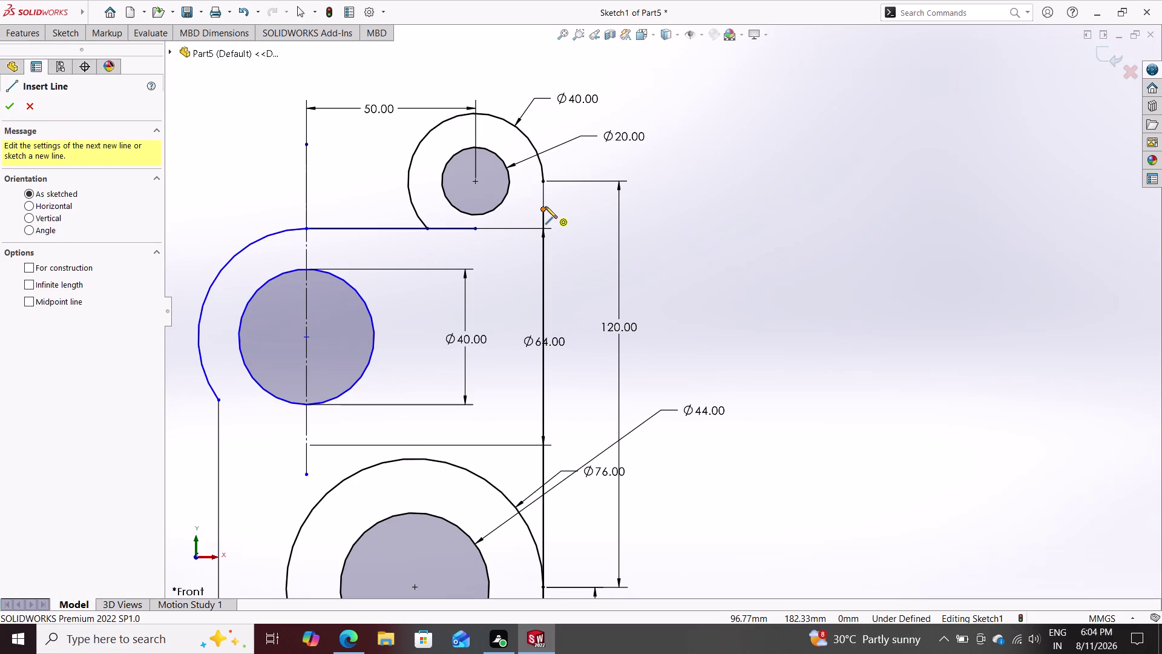
click(544, 206)
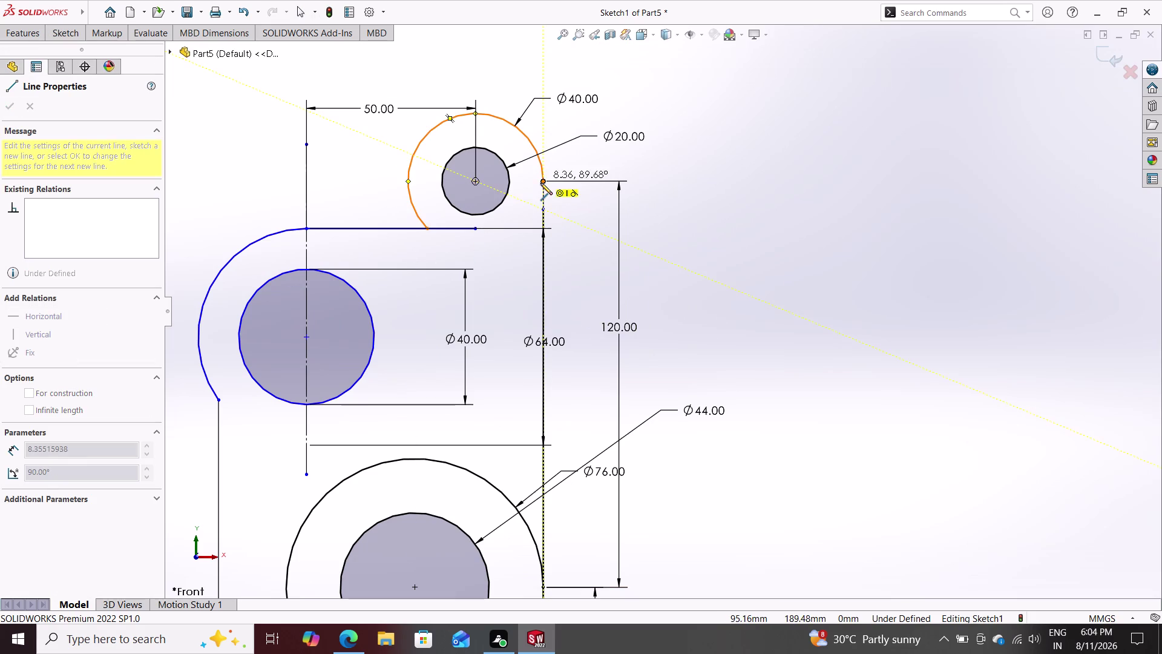
click(541, 179)
key(Escape)
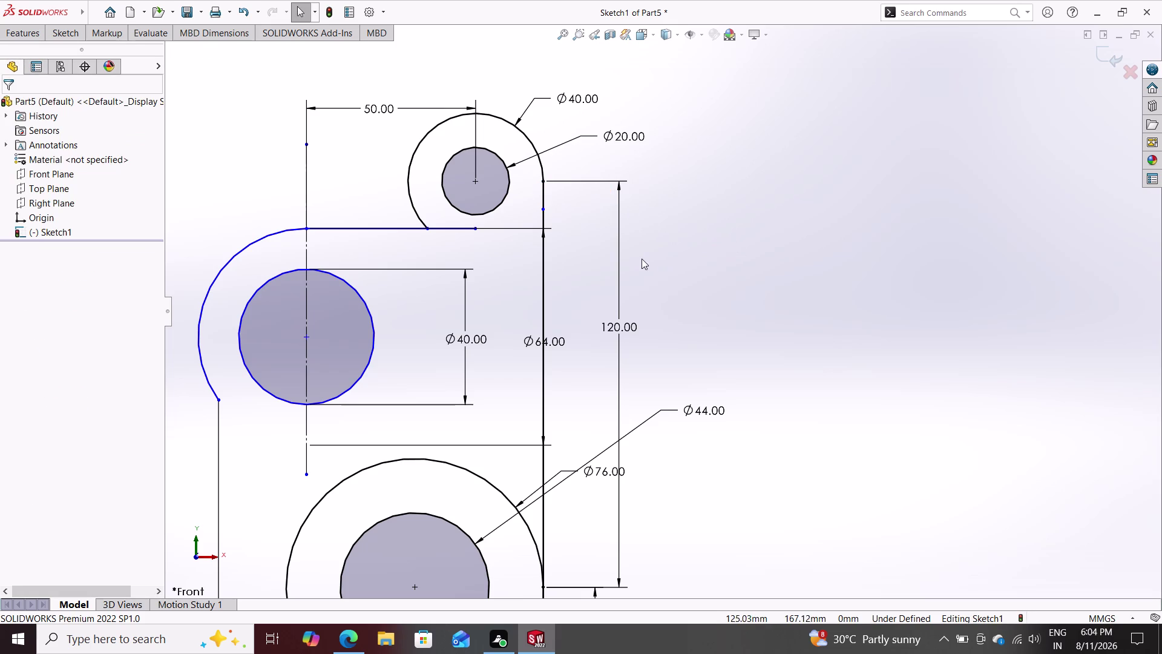
scroll(down, 3)
scroll(up, 3)
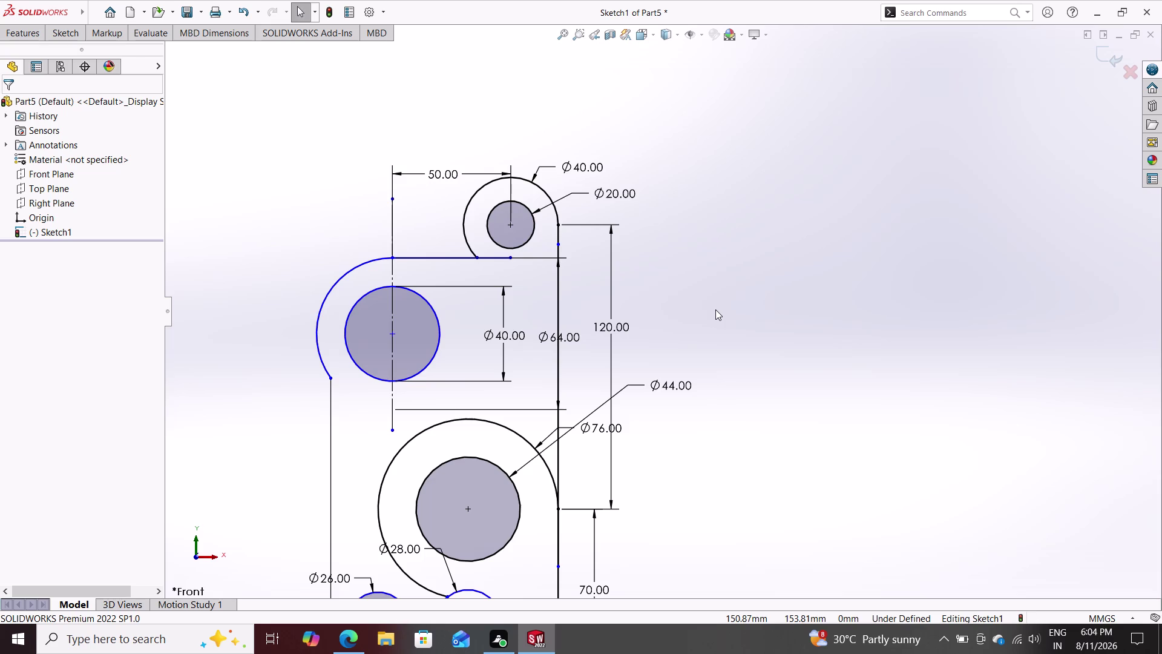
Undo the last four edits, restoring the full Ø40 circle and 190 dimension.
key(ctrl+z)
key(ctrl+z)
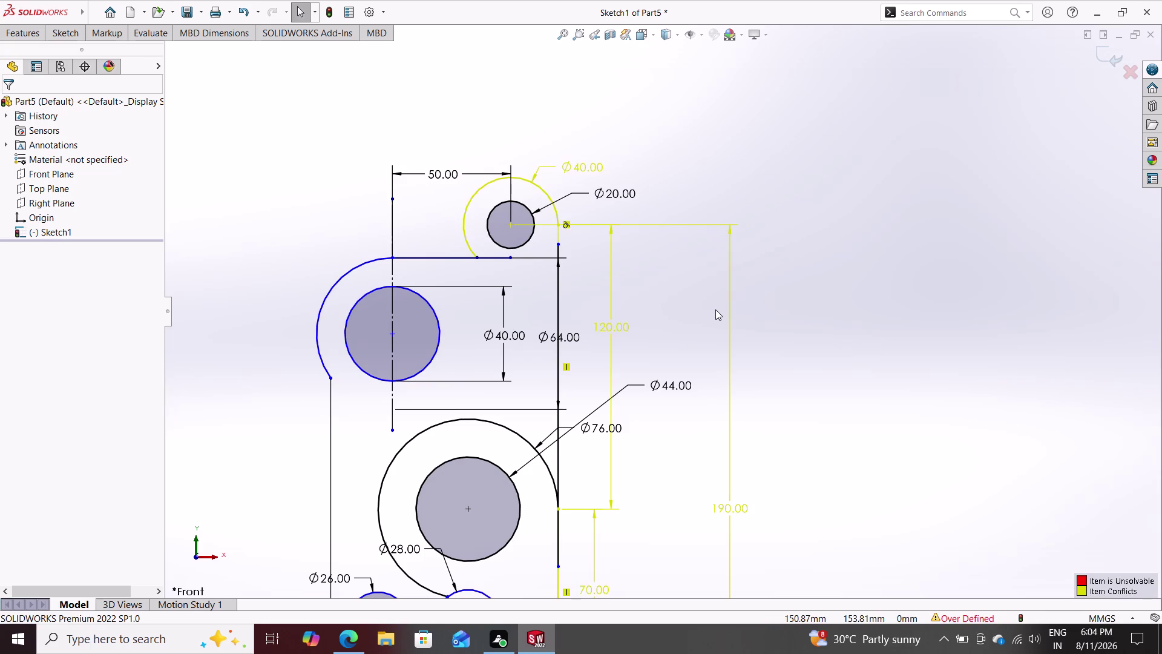
key(ctrl+z)
key(ctrl+z)
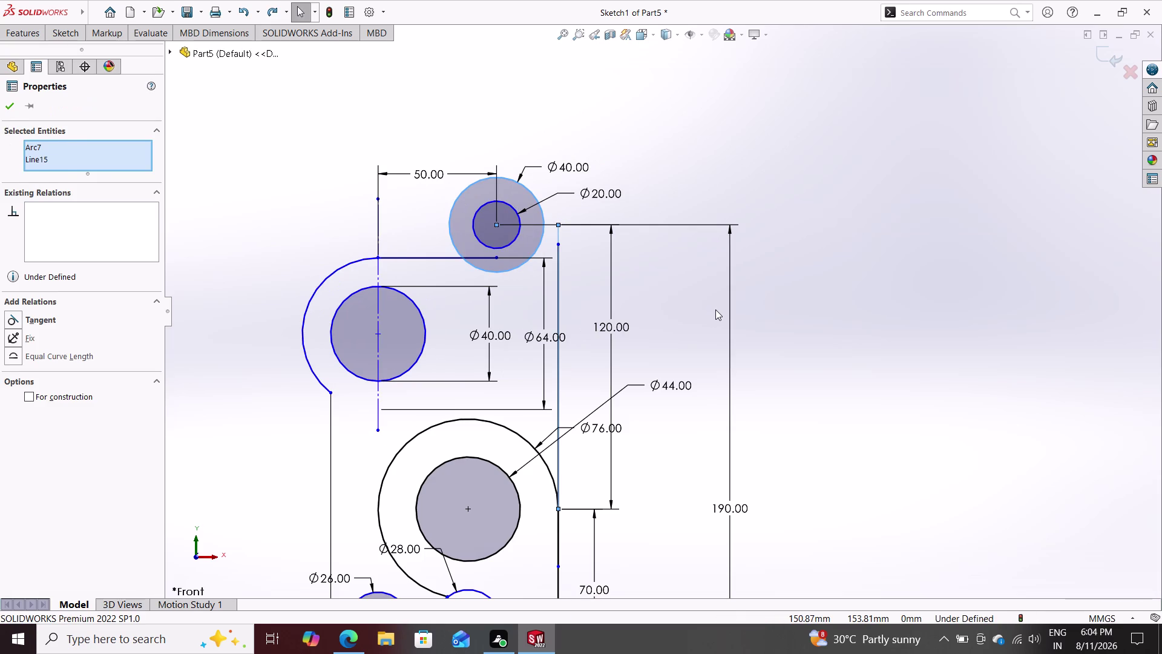
Select and delete the right vertical 120 mm line.
key(Escape)
key(Escape)
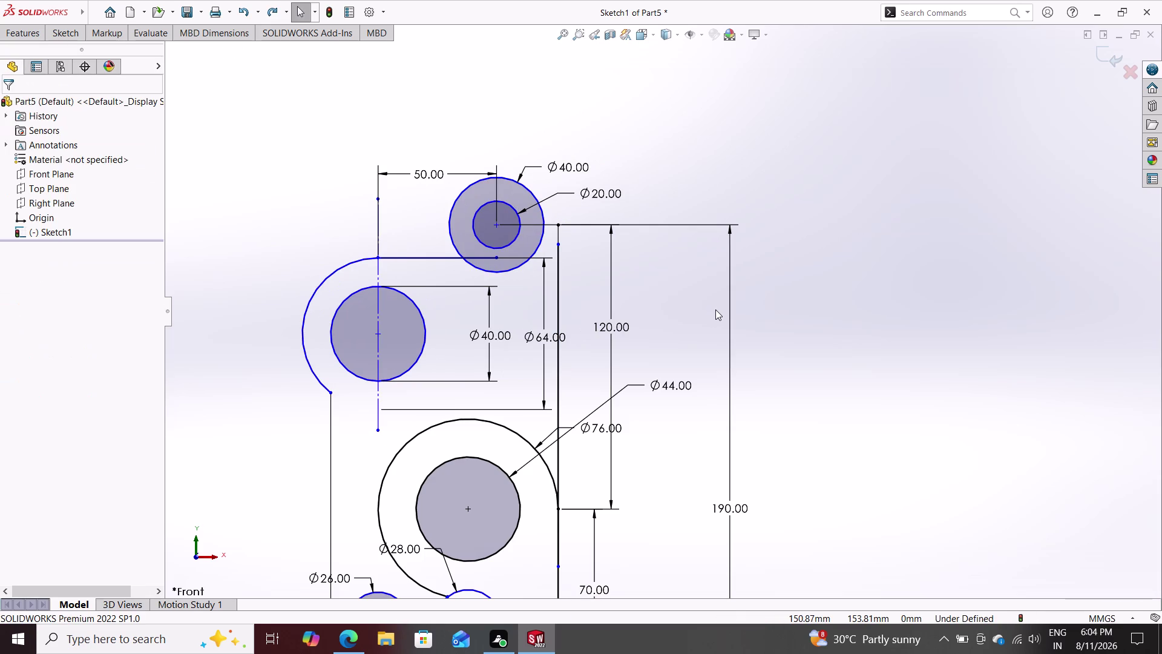
click(555, 455)
key(Delete)
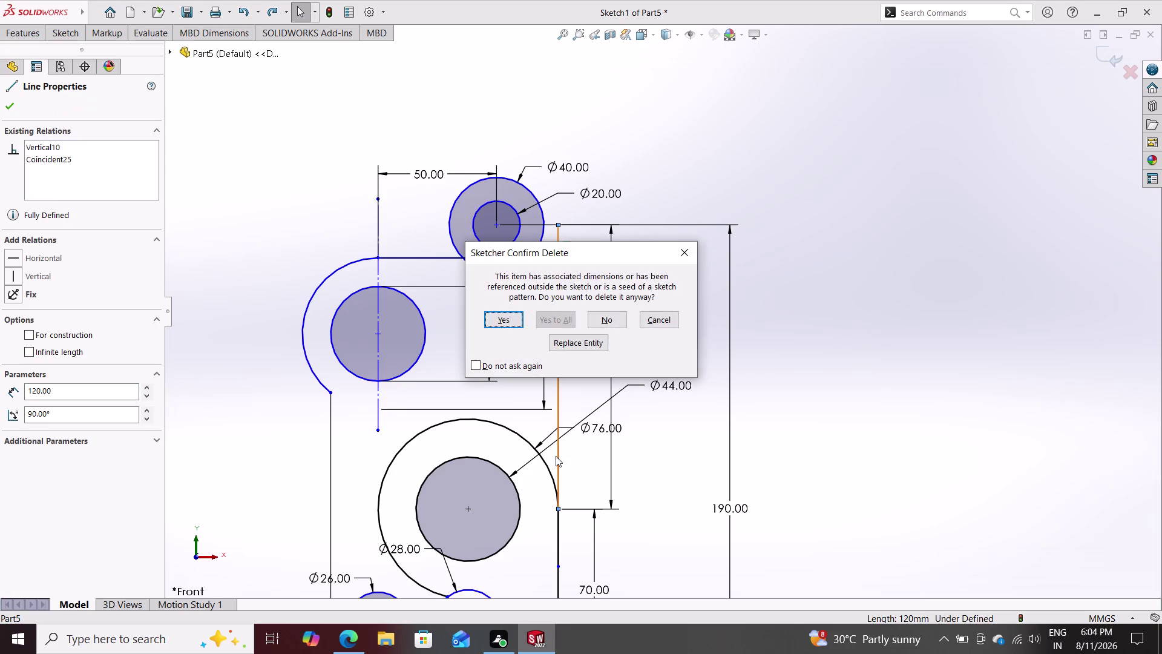
Confirm deleting the 120 mm line with its dimensions, then delete the remaining right vertical line.
click(497, 313)
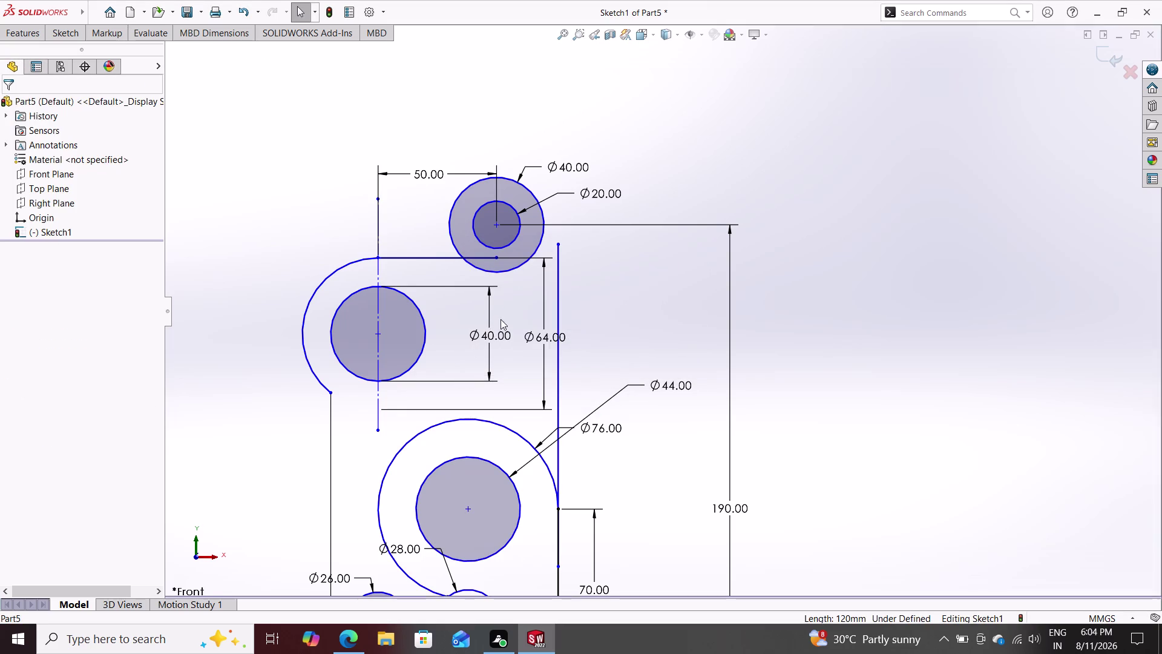
key(Delete)
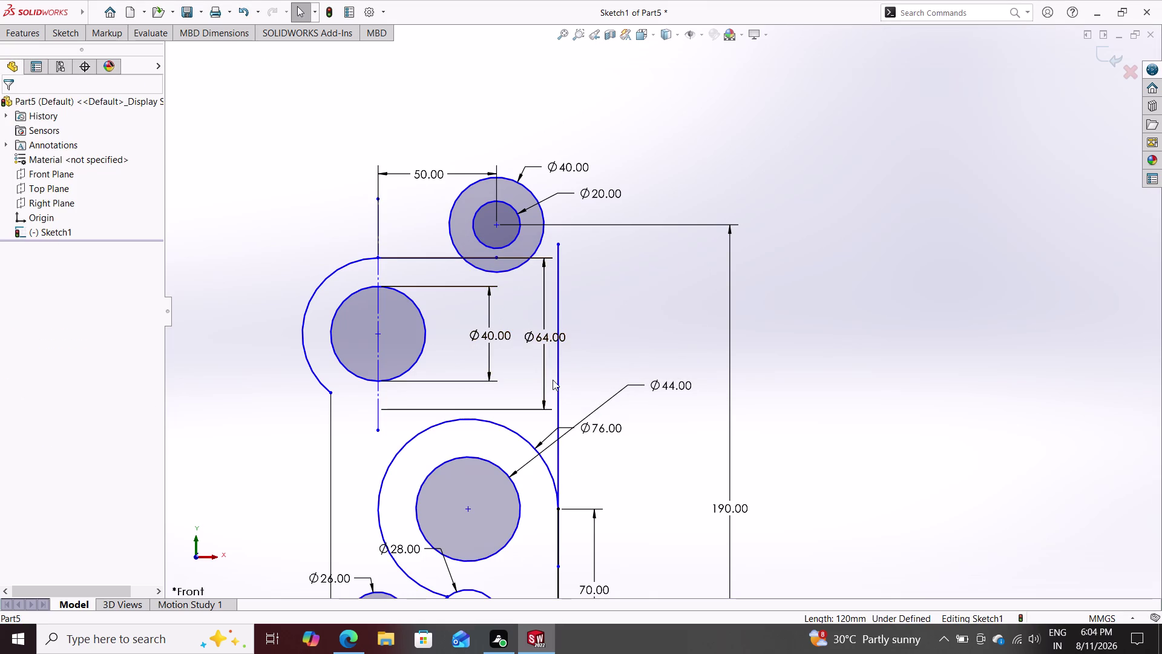
key(Delete)
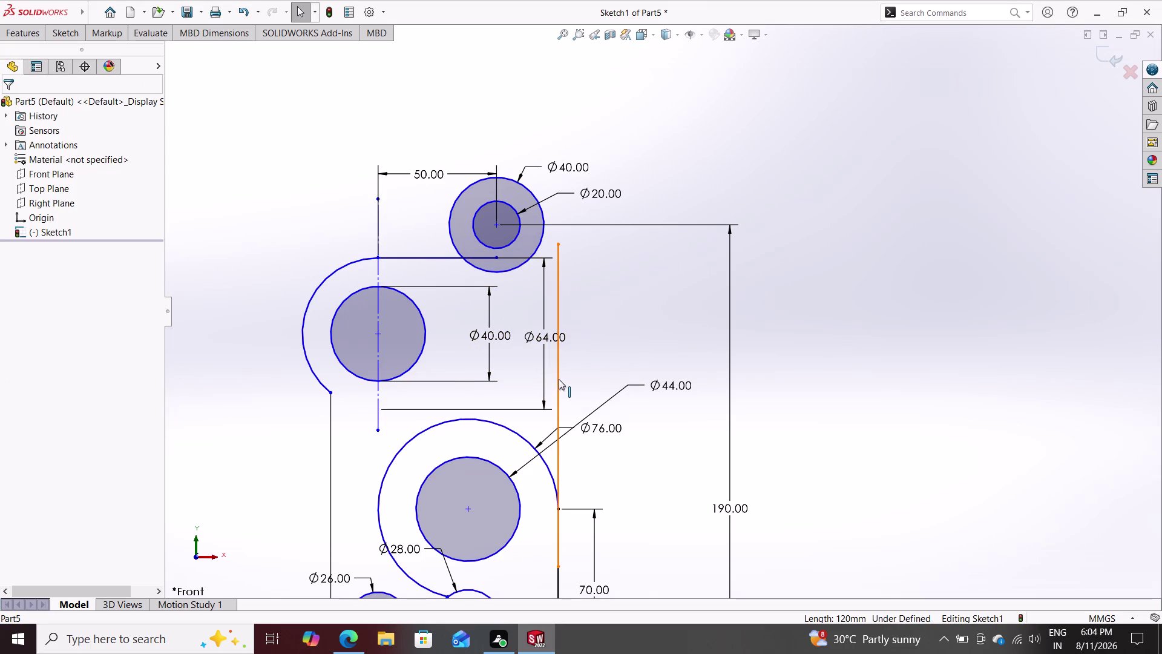
key(Escape)
click(559, 379)
key(Delete)
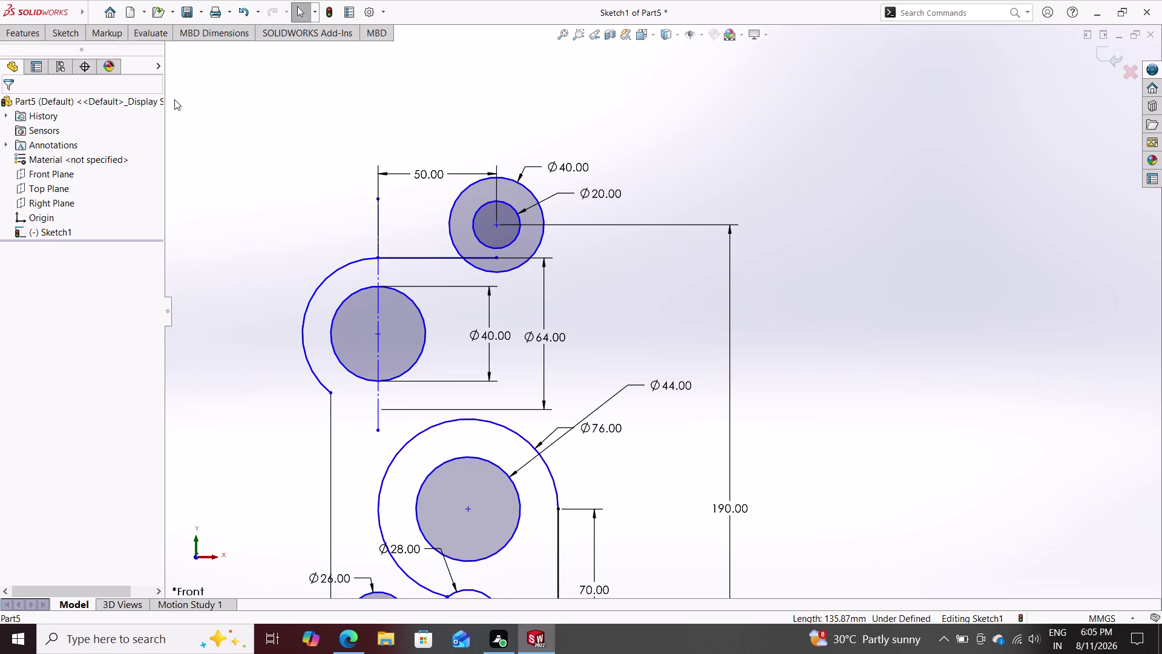
click(55, 35)
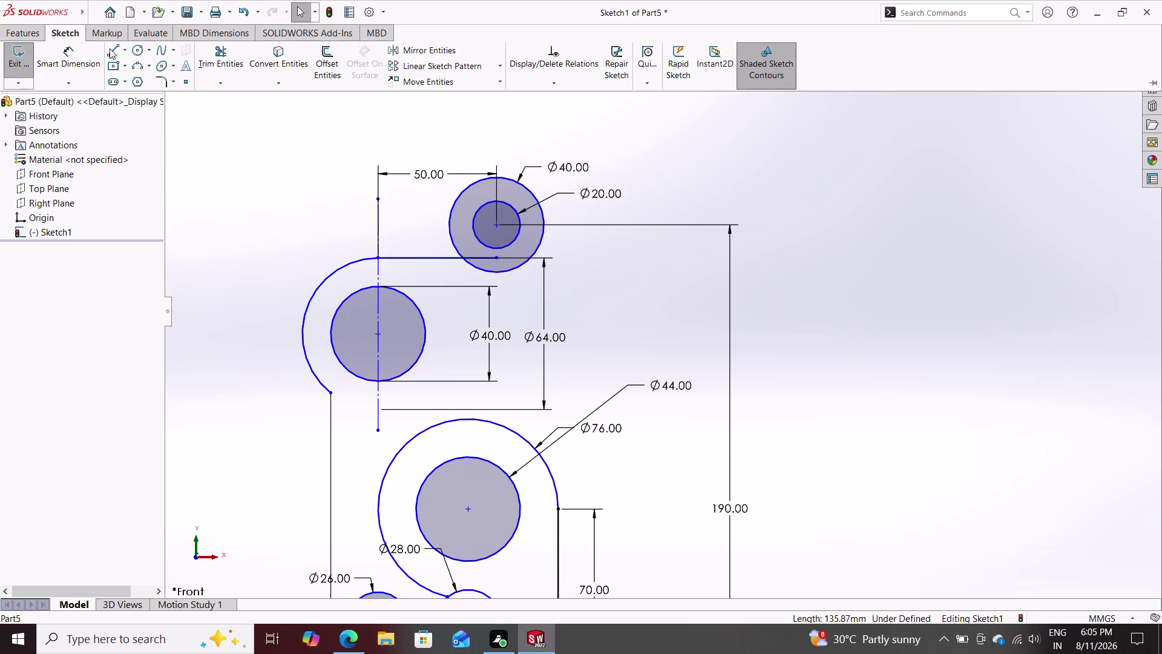
Sketch a vertical line from the Ø76 circle up beside the top circle, then drag its lower end.
click(110, 49)
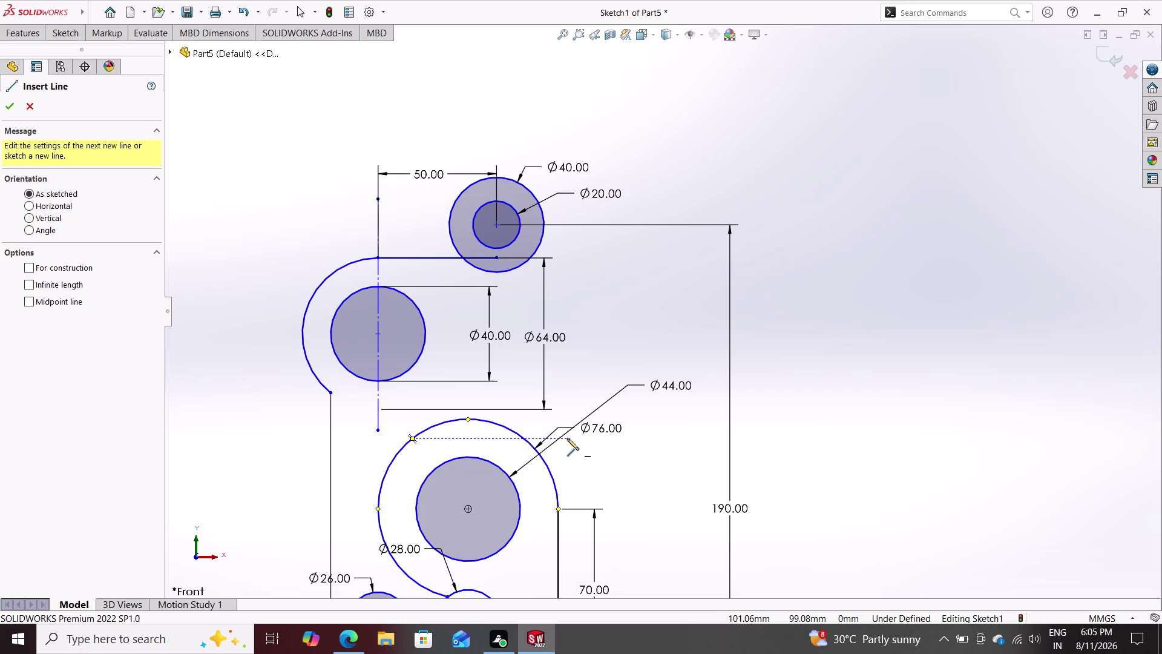
click(566, 438)
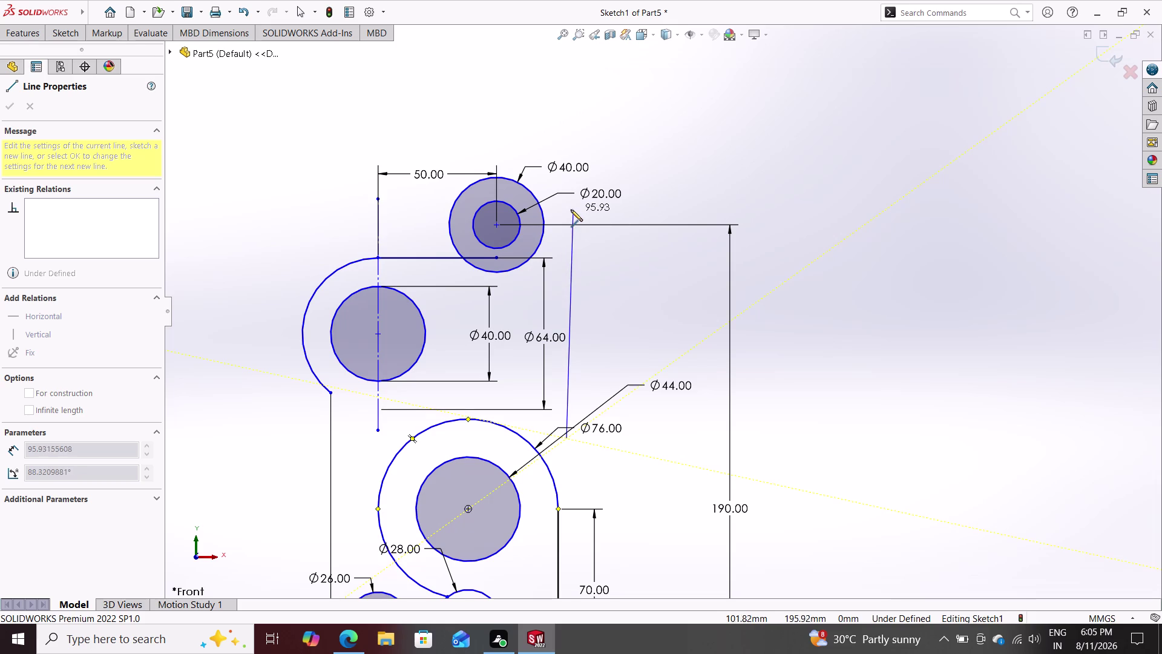
click(565, 207)
key(Escape)
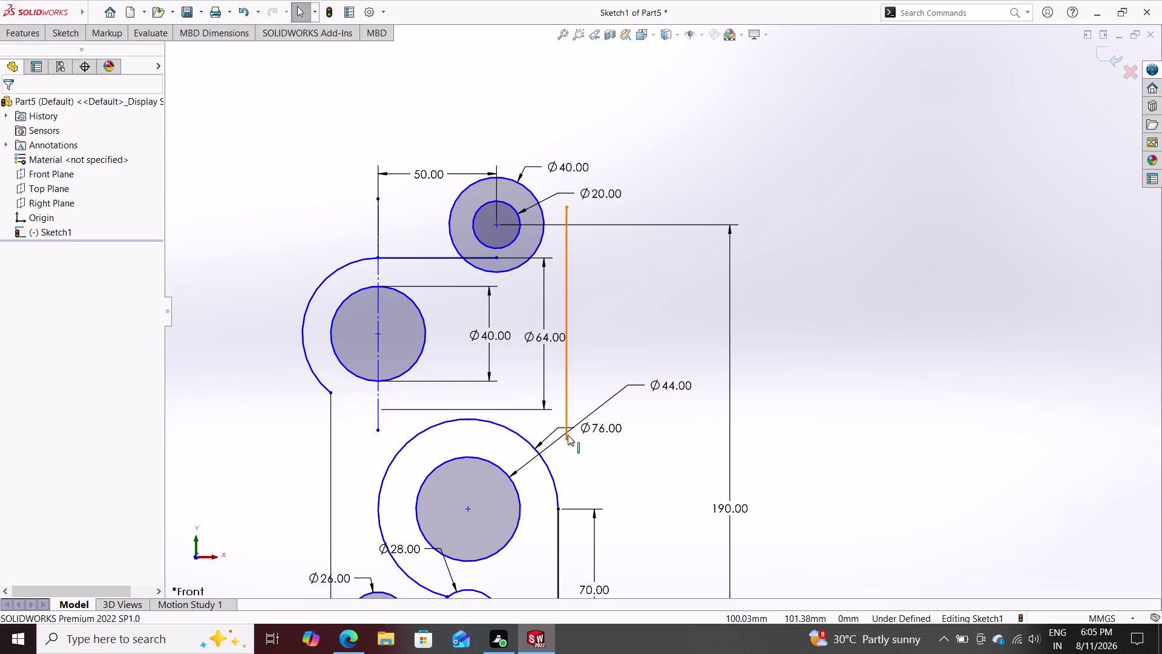
drag(566, 441, 530, 439)
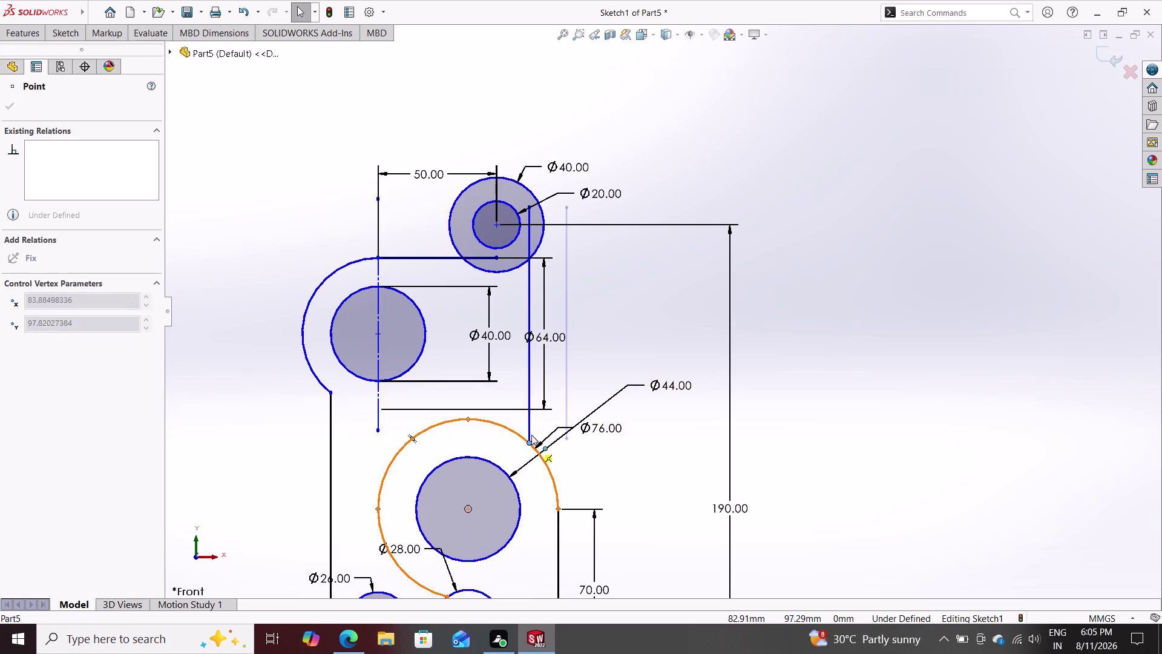
Drag the vertical line's lower endpoint onto the Ø76 arc.
drag(530, 440, 525, 427)
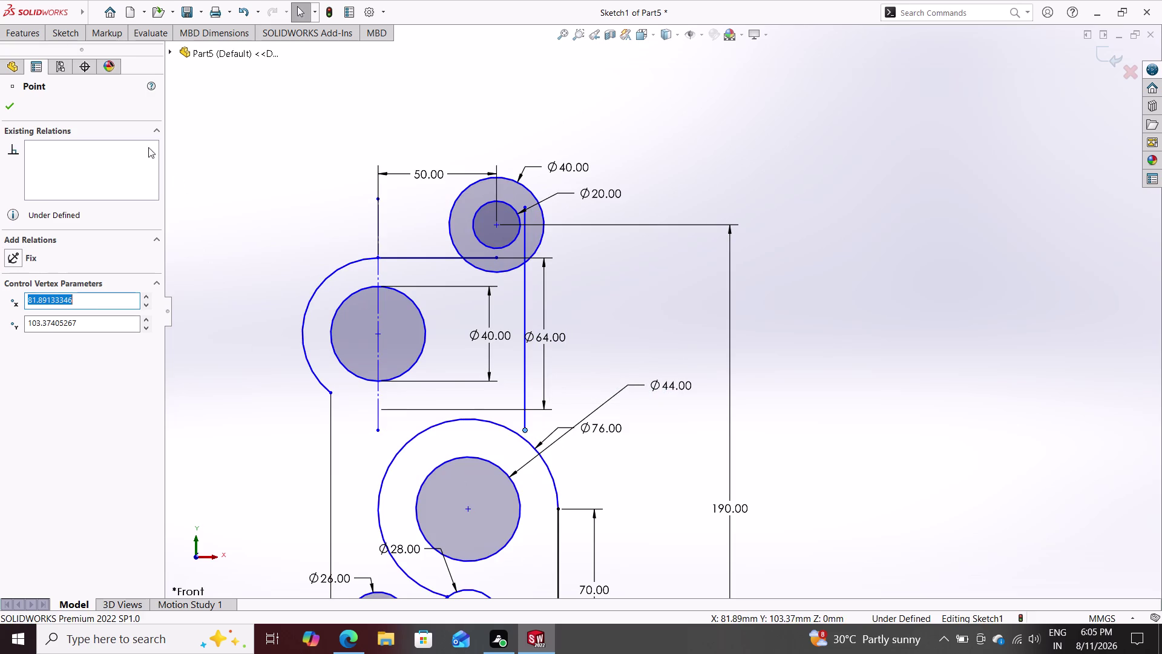
click(525, 438)
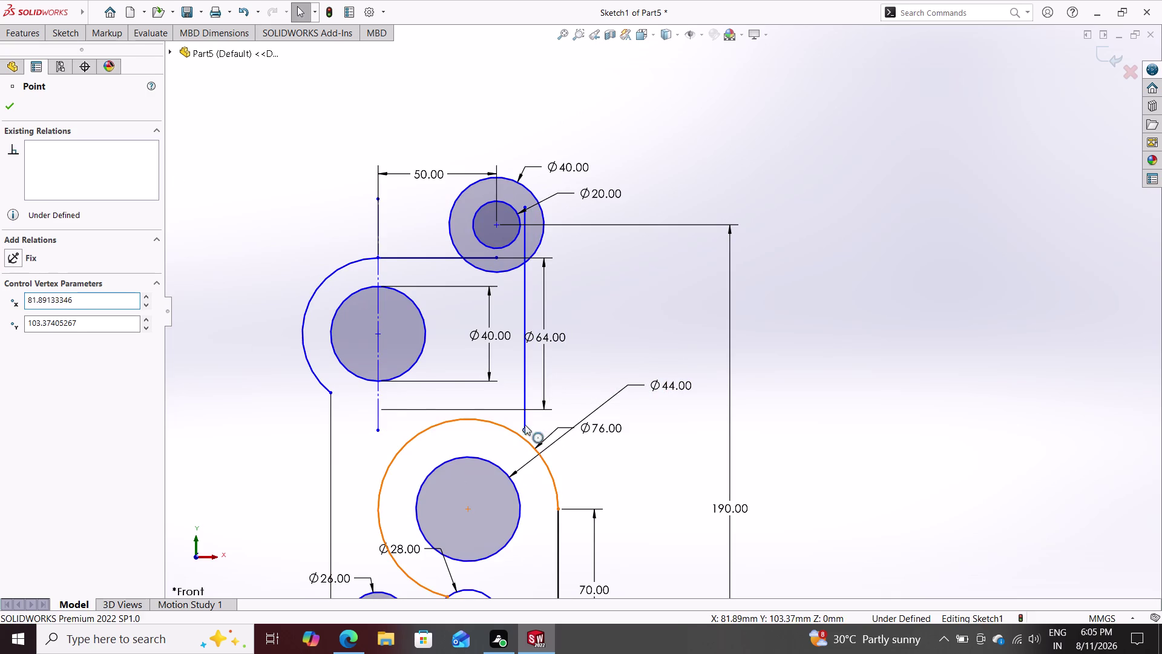
click(526, 417)
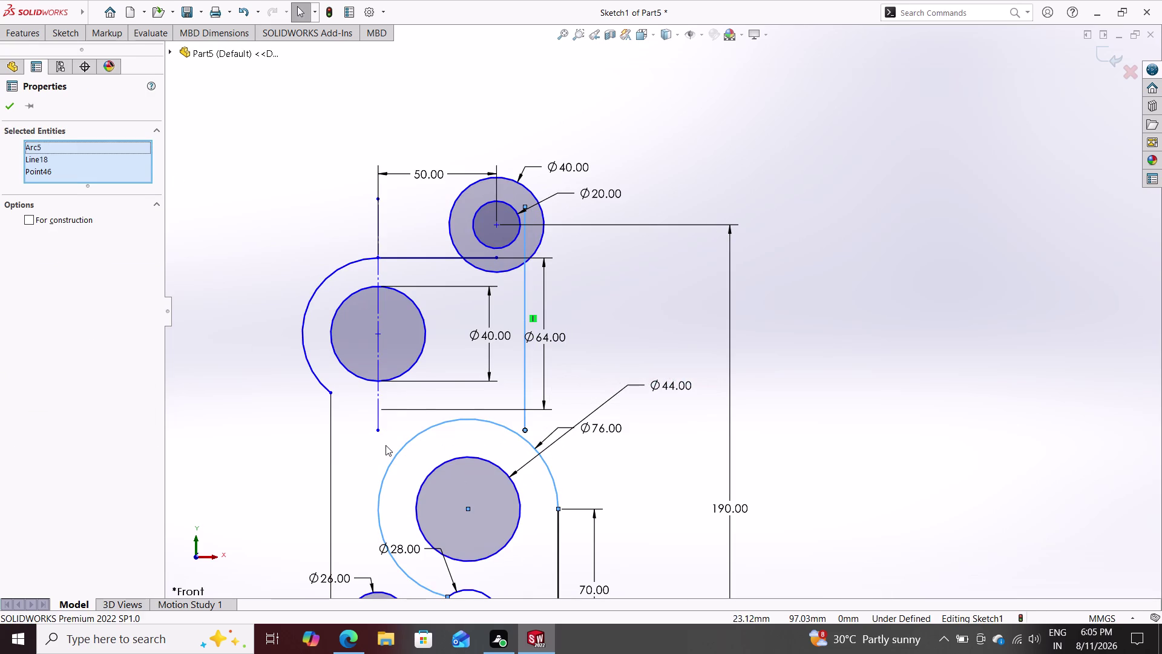
key(Escape)
key(Escape)
scroll(down, 3)
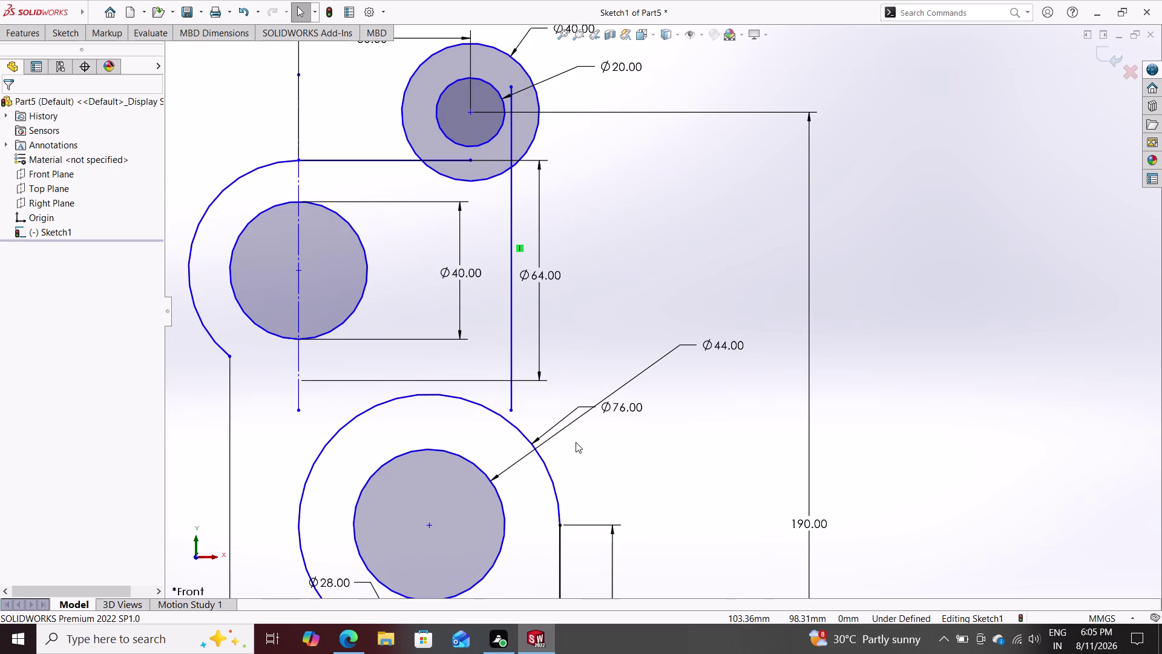
Add a Tangent relation between the vertical line and the Ø76 arc.
click(513, 427)
click(512, 390)
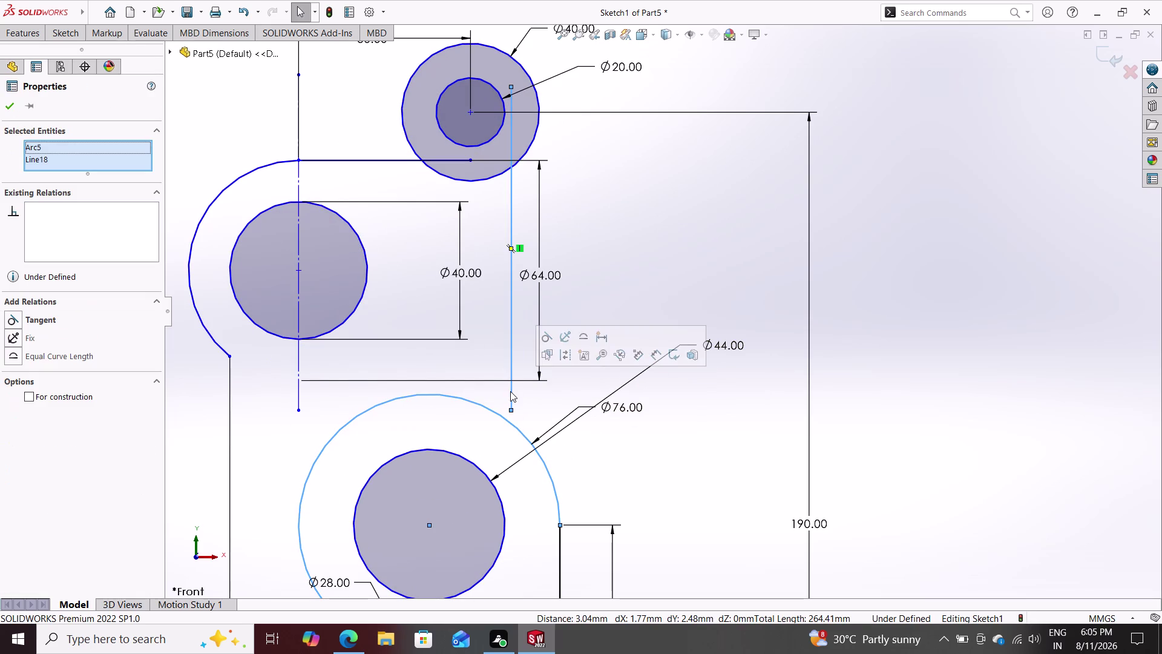
click(55, 318)
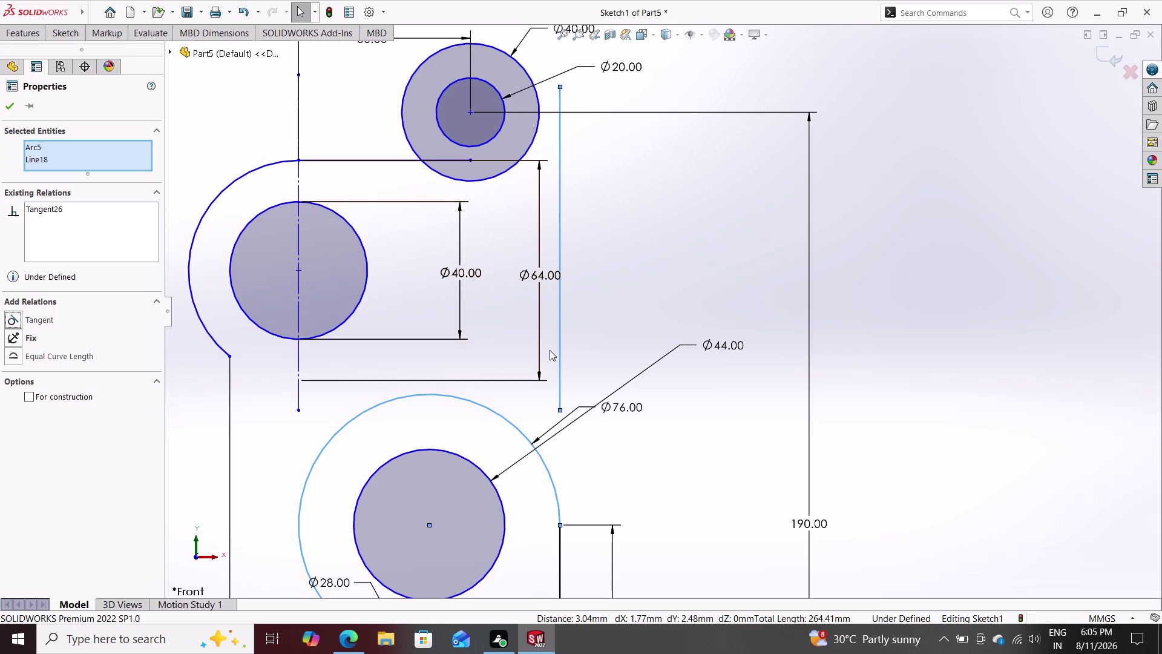
click(34, 322)
click(34, 322)
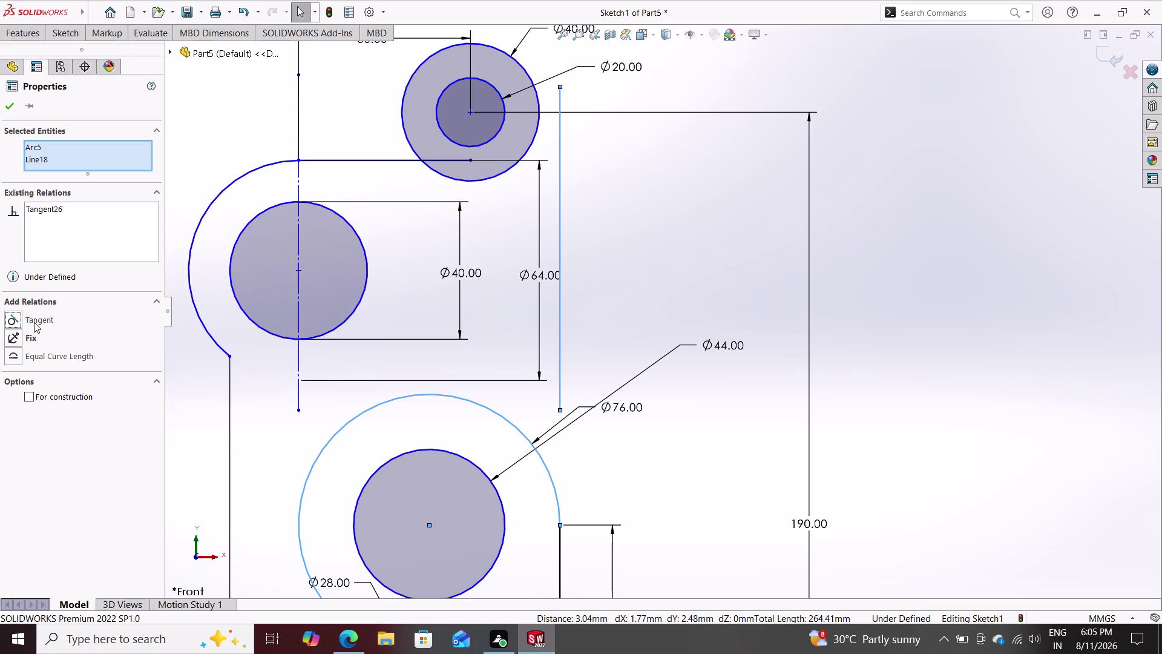
key(Escape)
key(Escape)
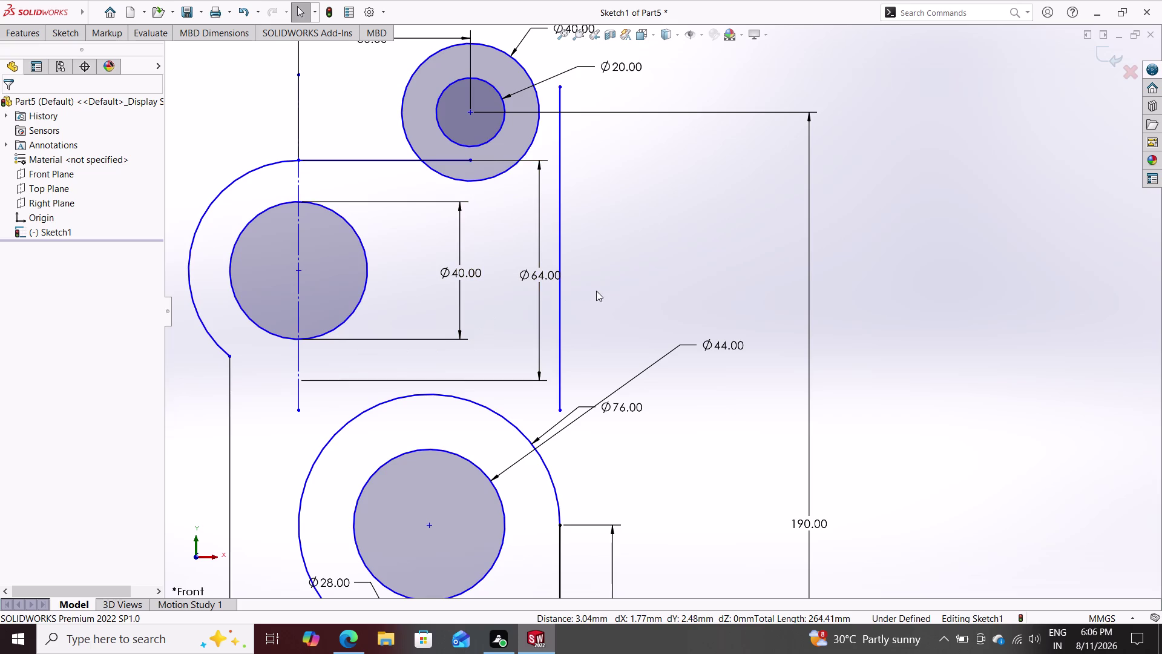
Delete the tangent vertical line on the right side of the sketch.
scroll(down, 3)
scroll(up, 3)
scroll(up, 3)
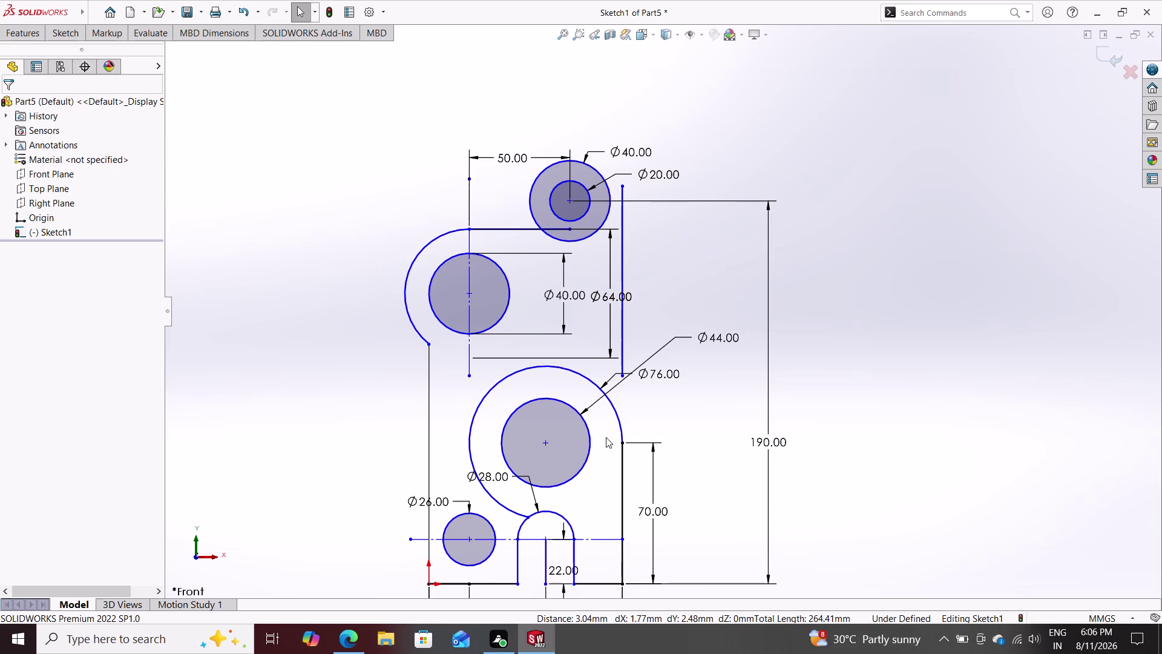
key(Escape)
click(621, 246)
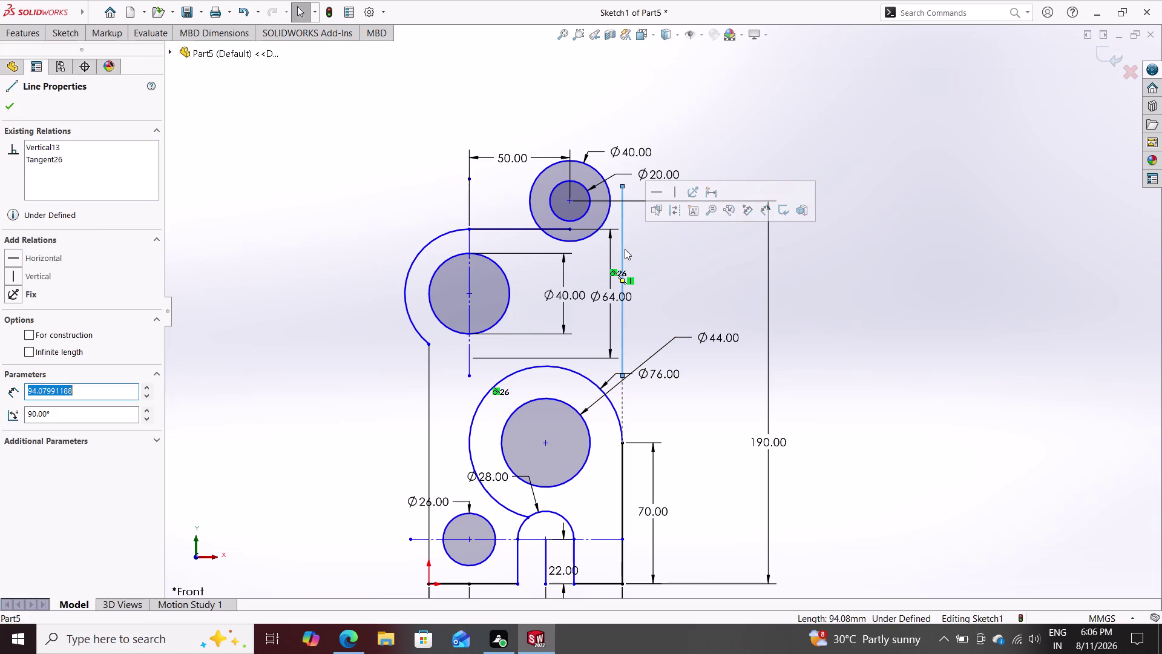
key(Delete)
key(Delete)
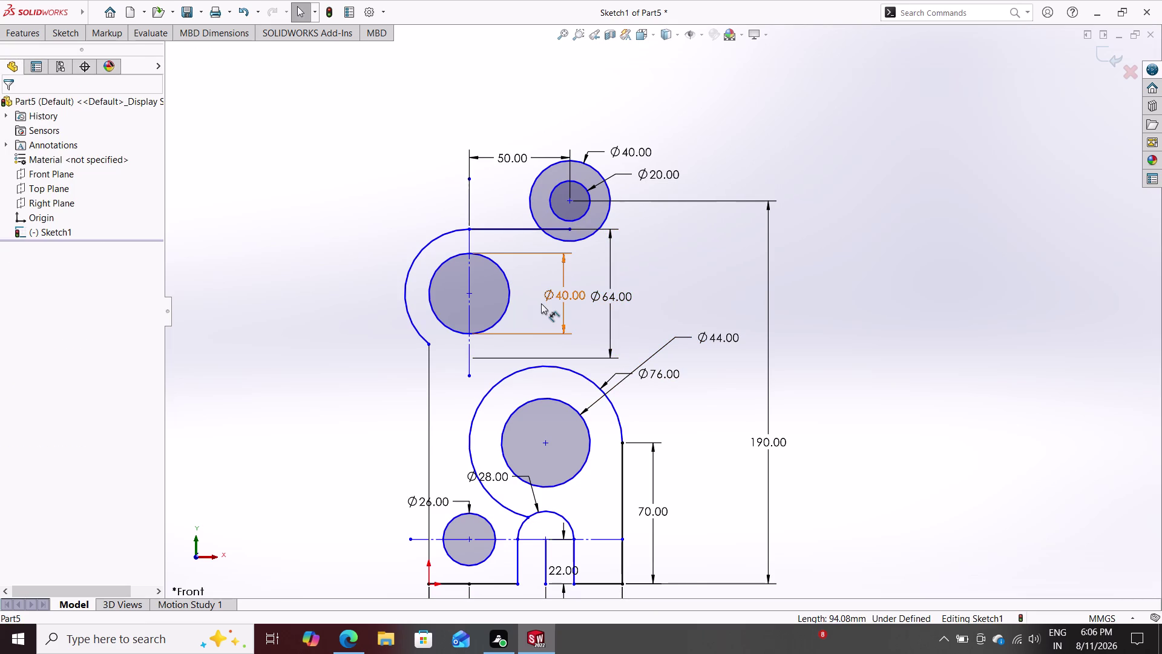
click(62, 26)
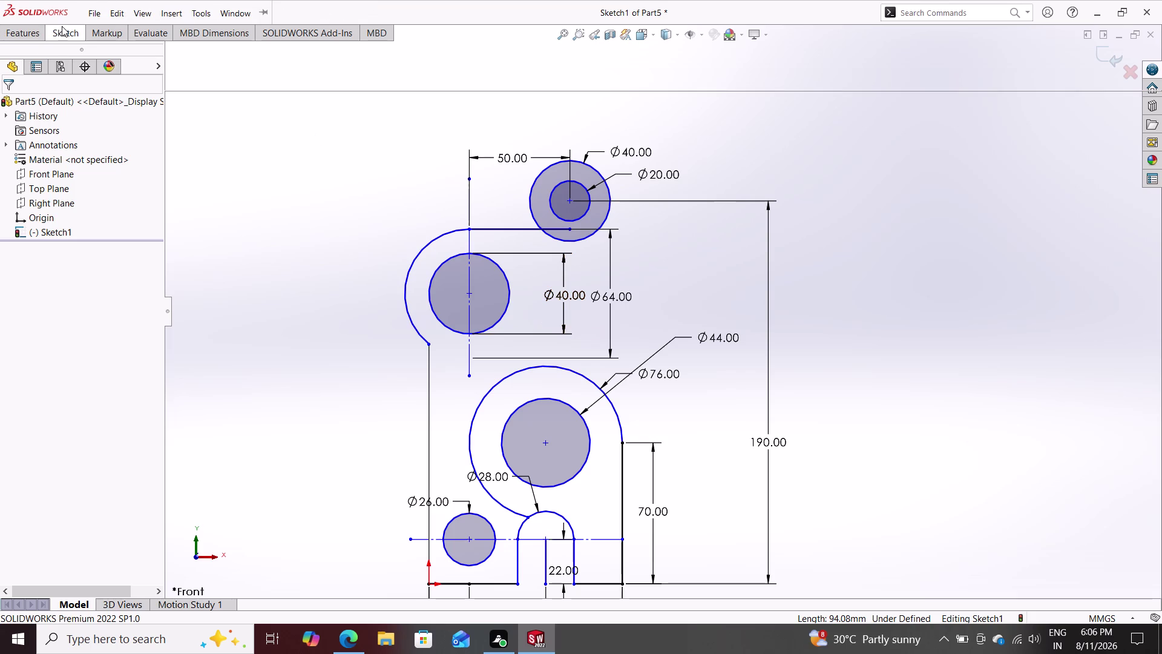
Sketch a new vertical line on the right, from the top Ø40 circle down to the Ø76 arc.
click(110, 54)
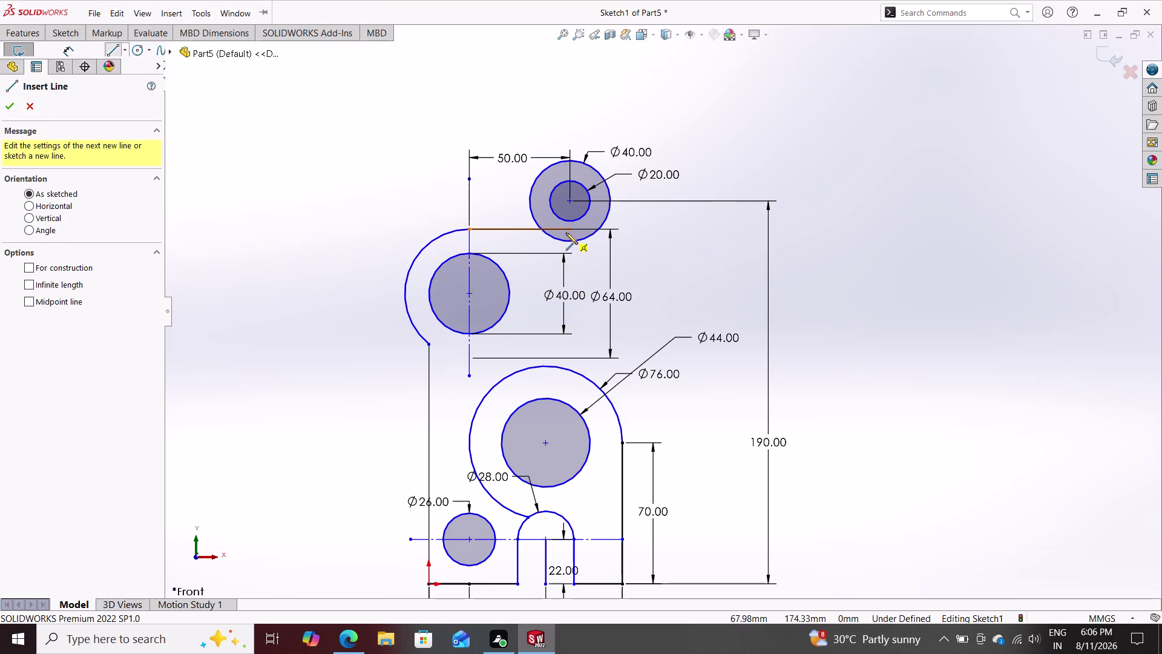
click(597, 228)
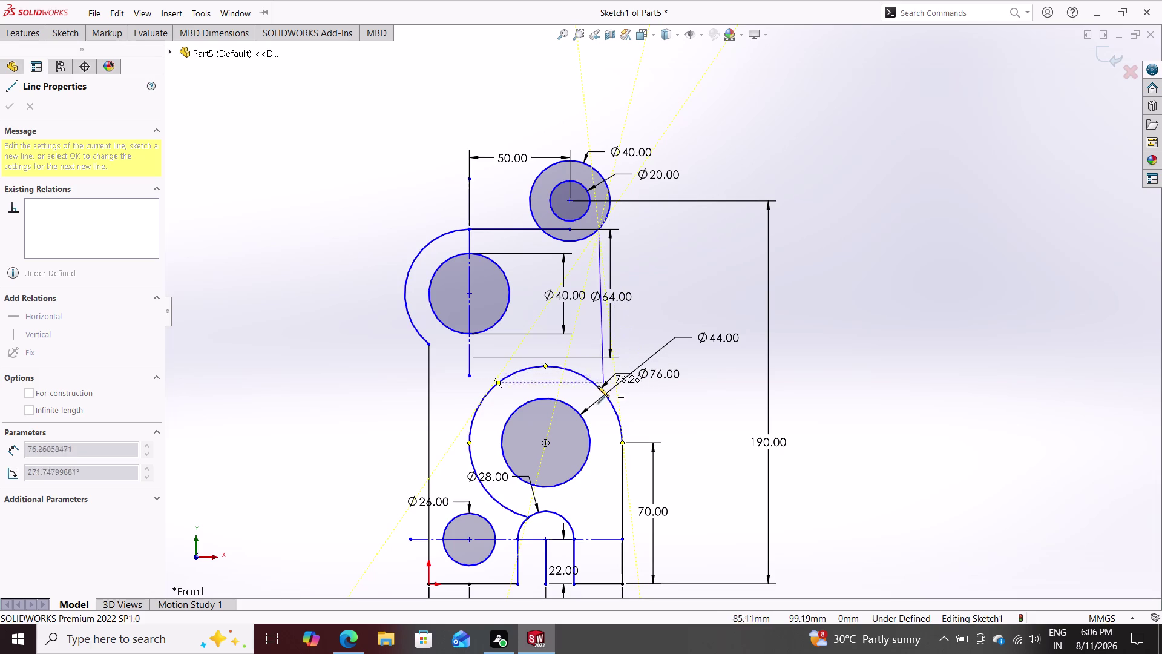
click(595, 386)
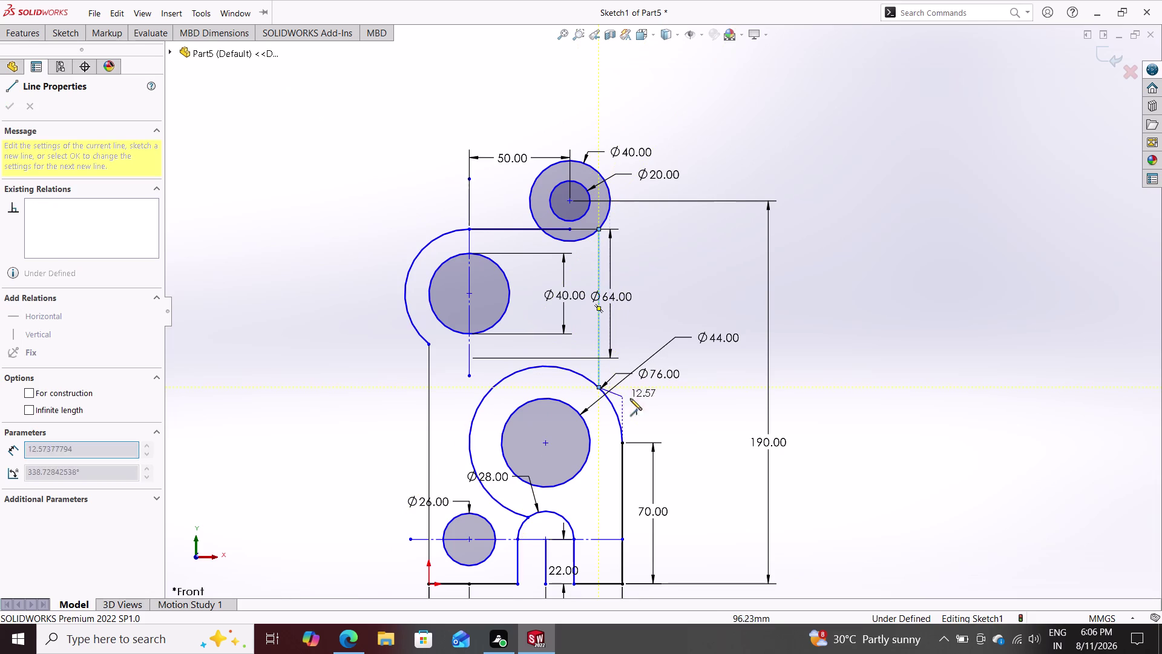
key(Escape)
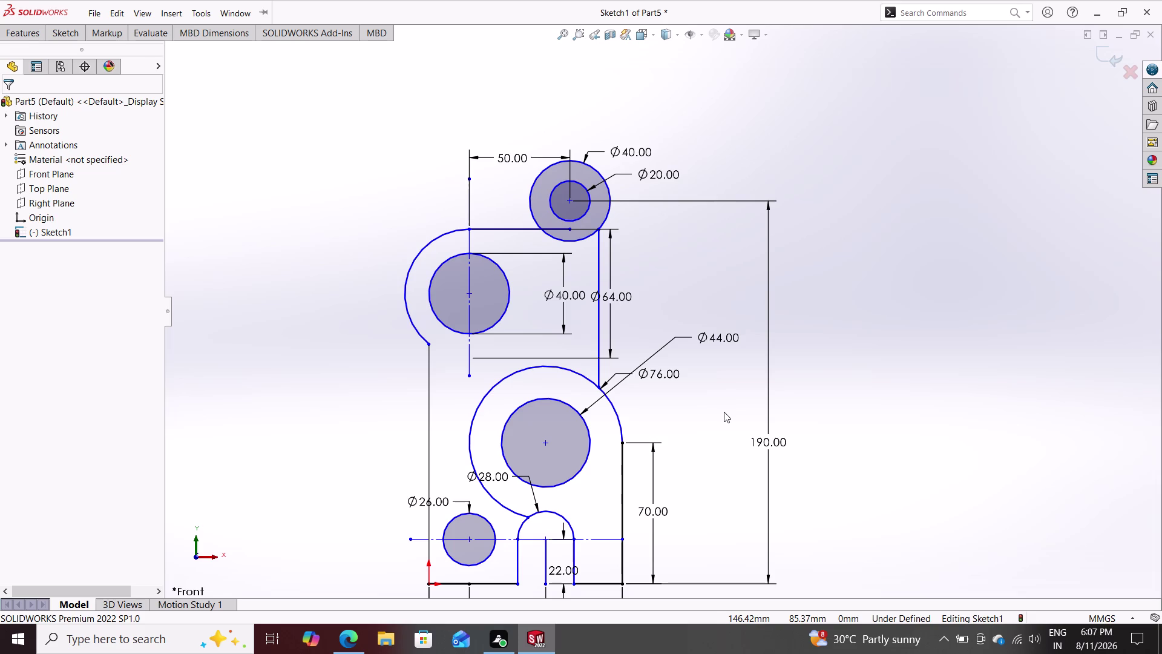
scroll(down, 3)
scroll(up, 3)
scroll(down, 3)
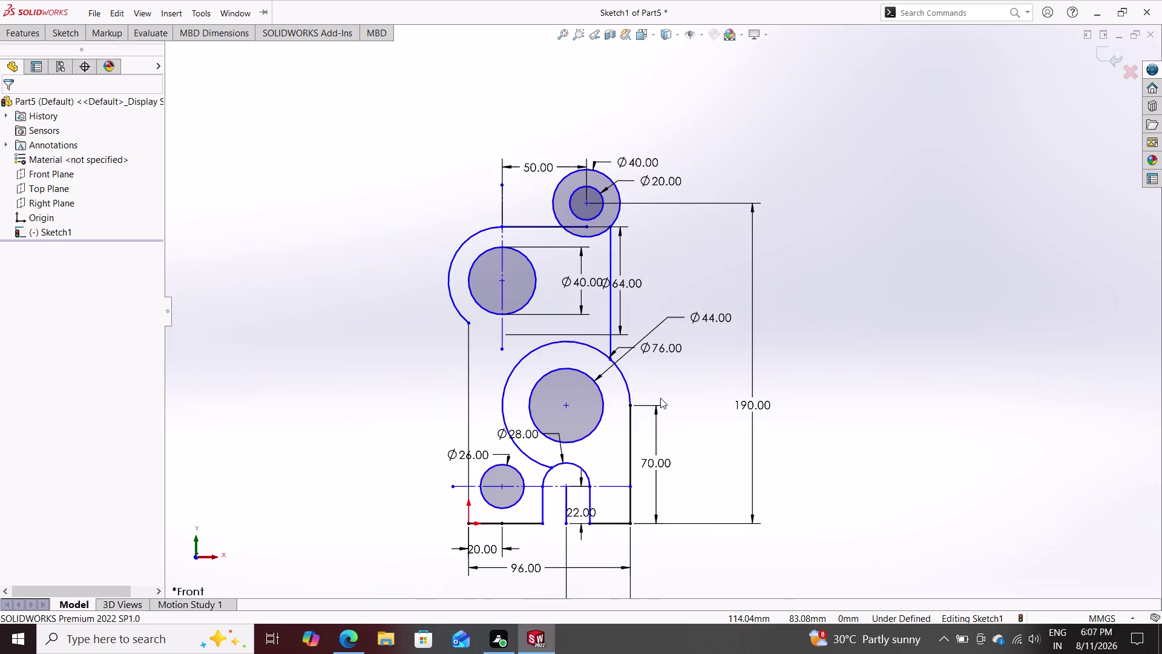
scroll(down, 3)
Delete the slot's short vertical line, confirming removal of its 22 and 38 dimensions.
scroll(up, 3)
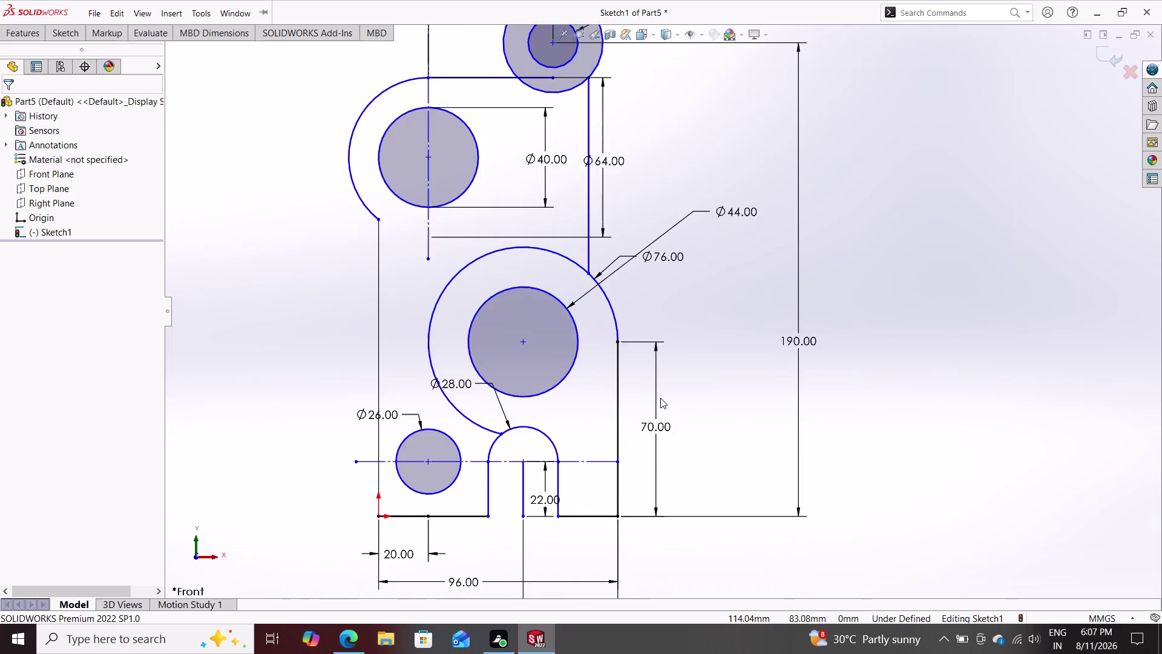
scroll(up, 3)
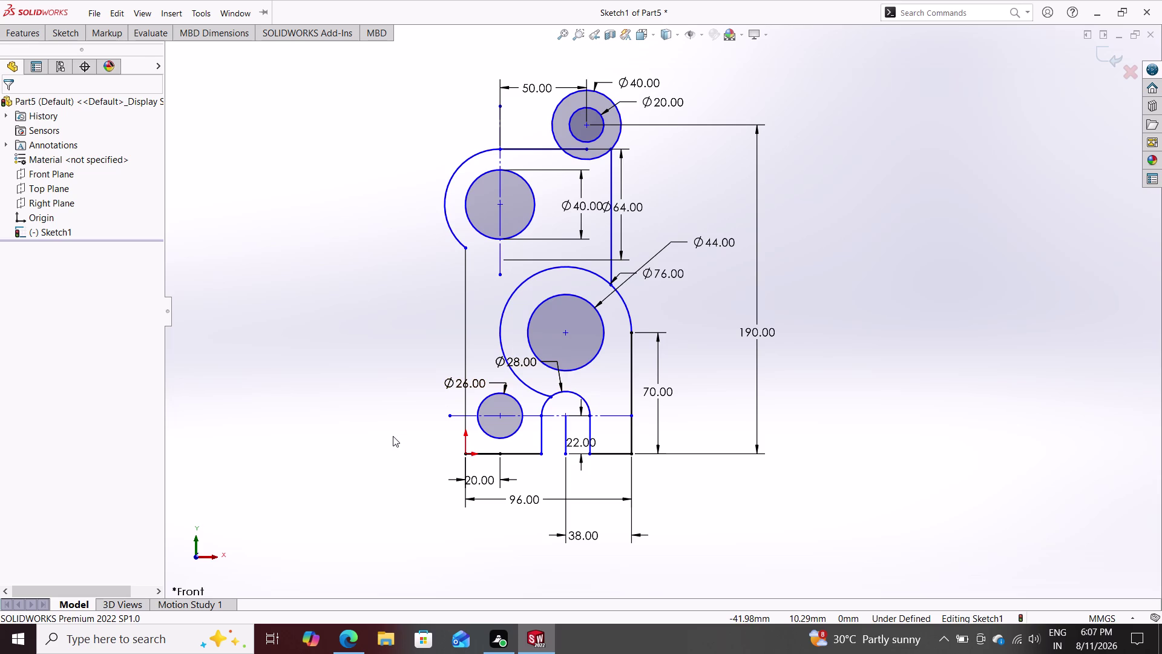
click(566, 429)
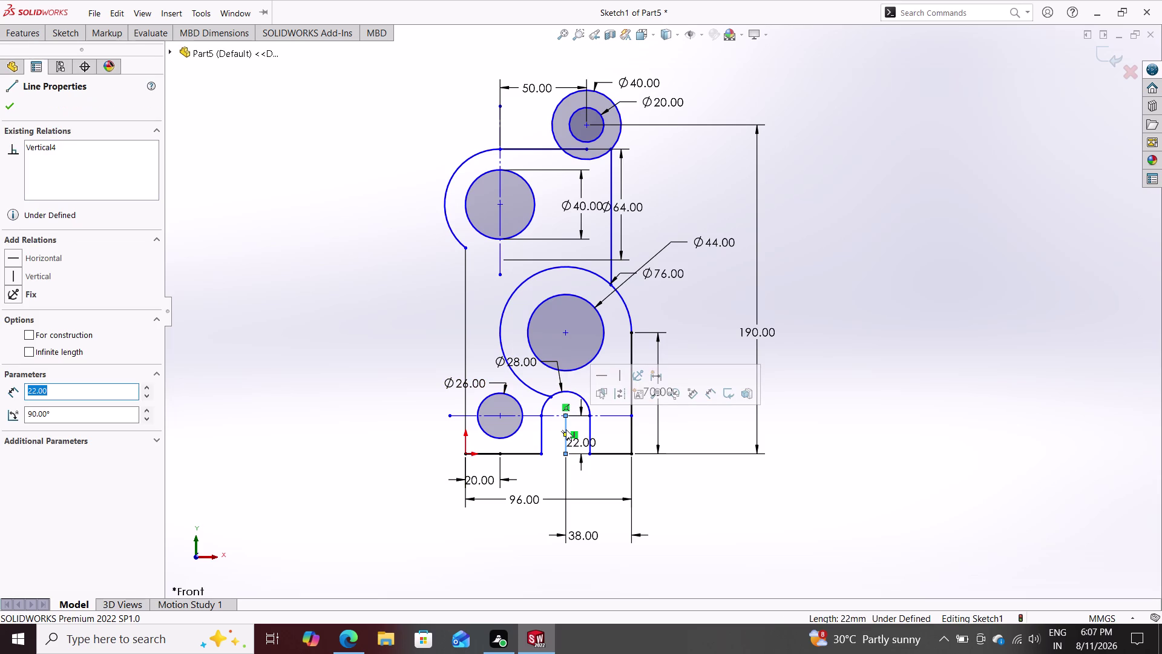
key(Delete)
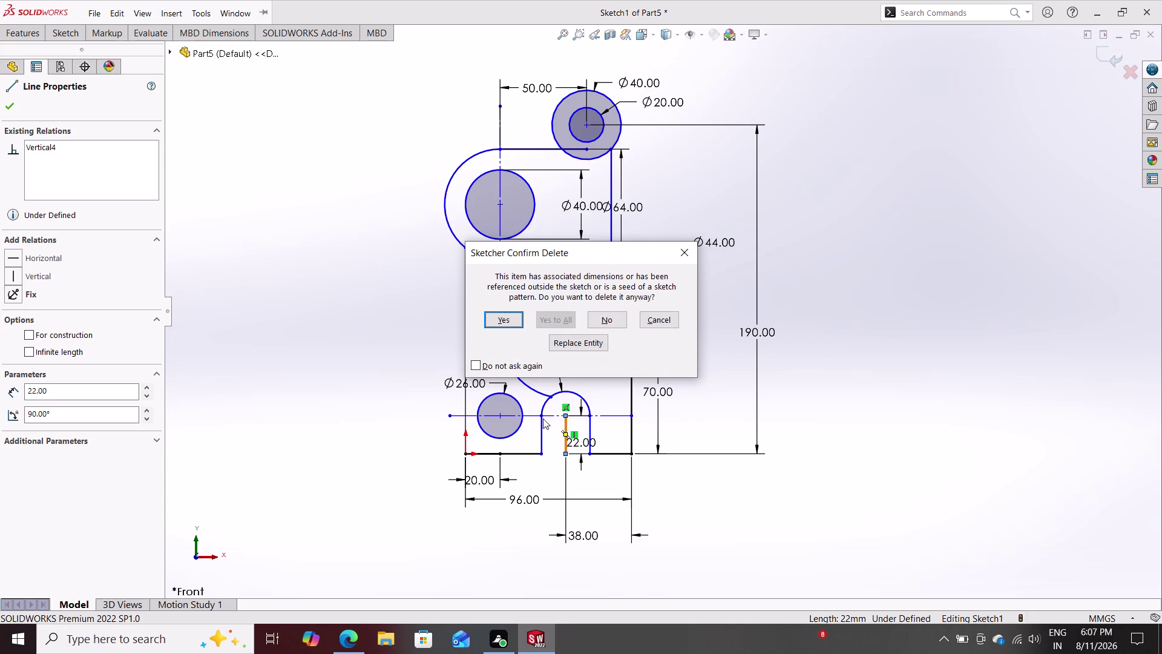
click(502, 320)
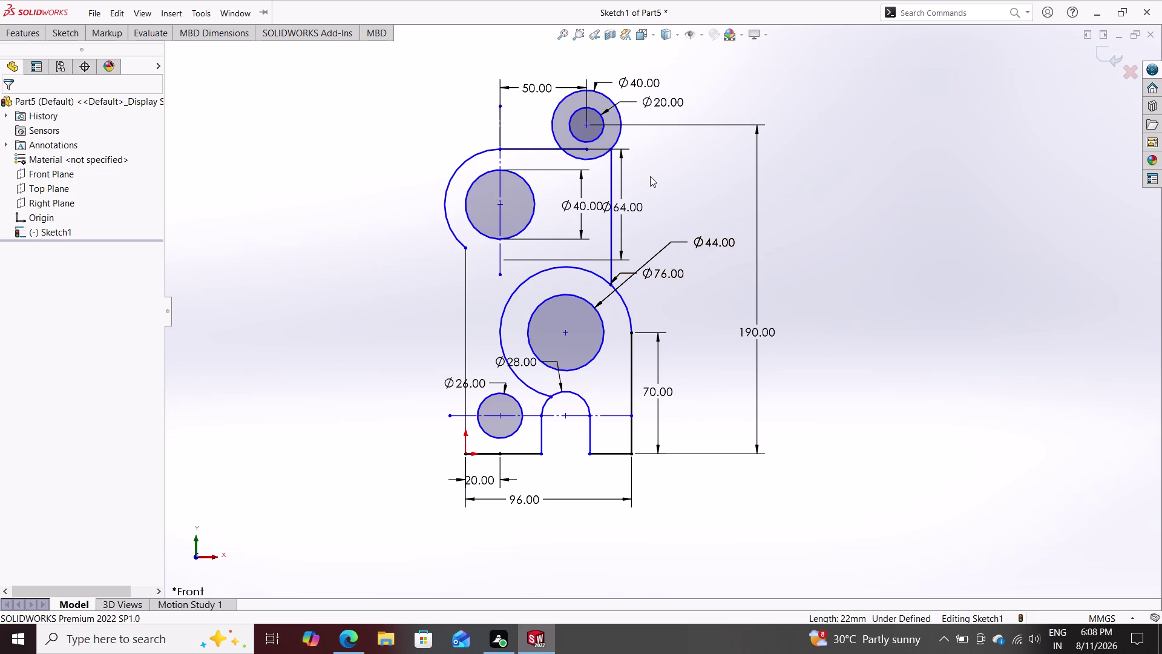
key(Escape)
key(Escape)
Try a fillet on the right vertical line's corner, edit its radius, then cancel.
click(70, 36)
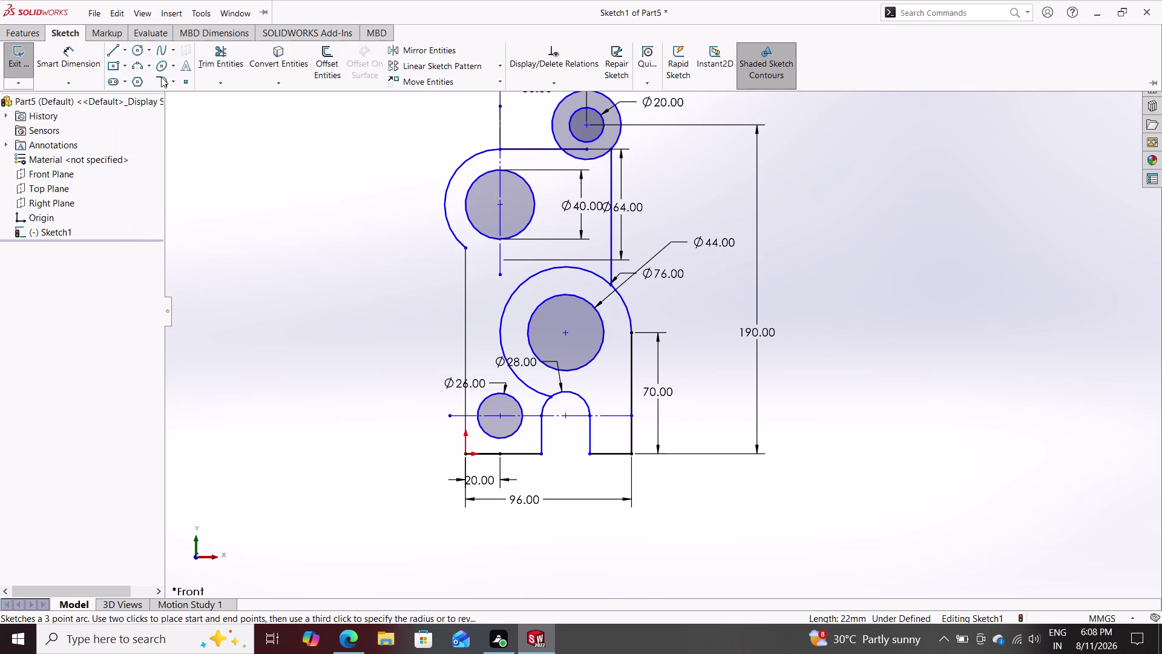
click(165, 82)
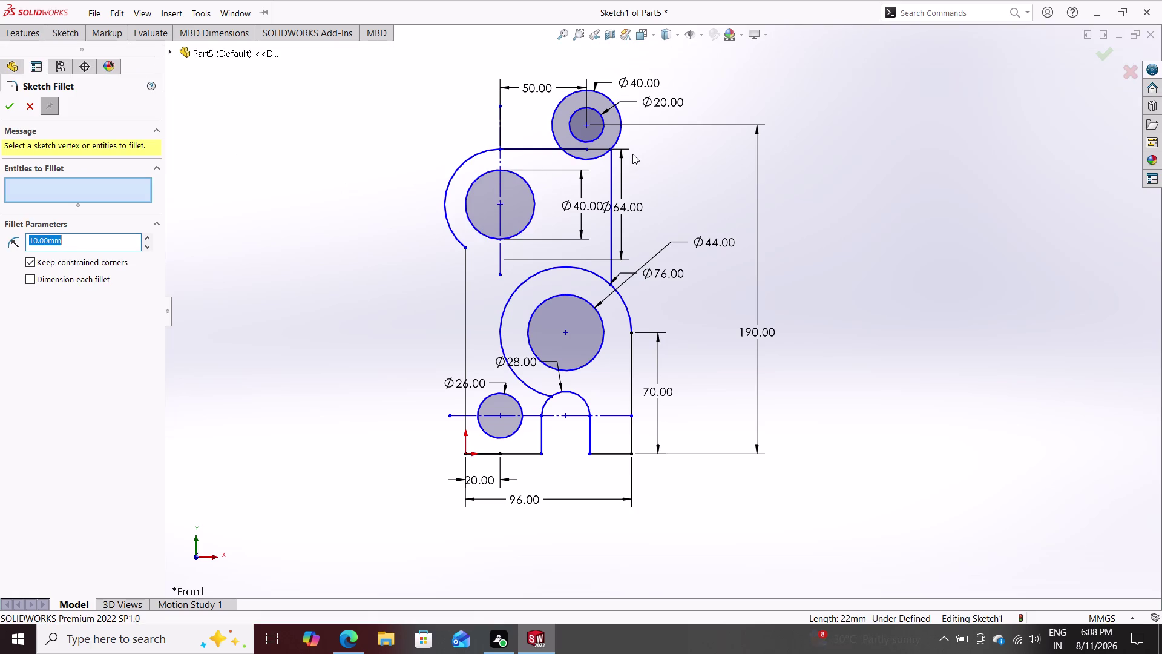
click(616, 142)
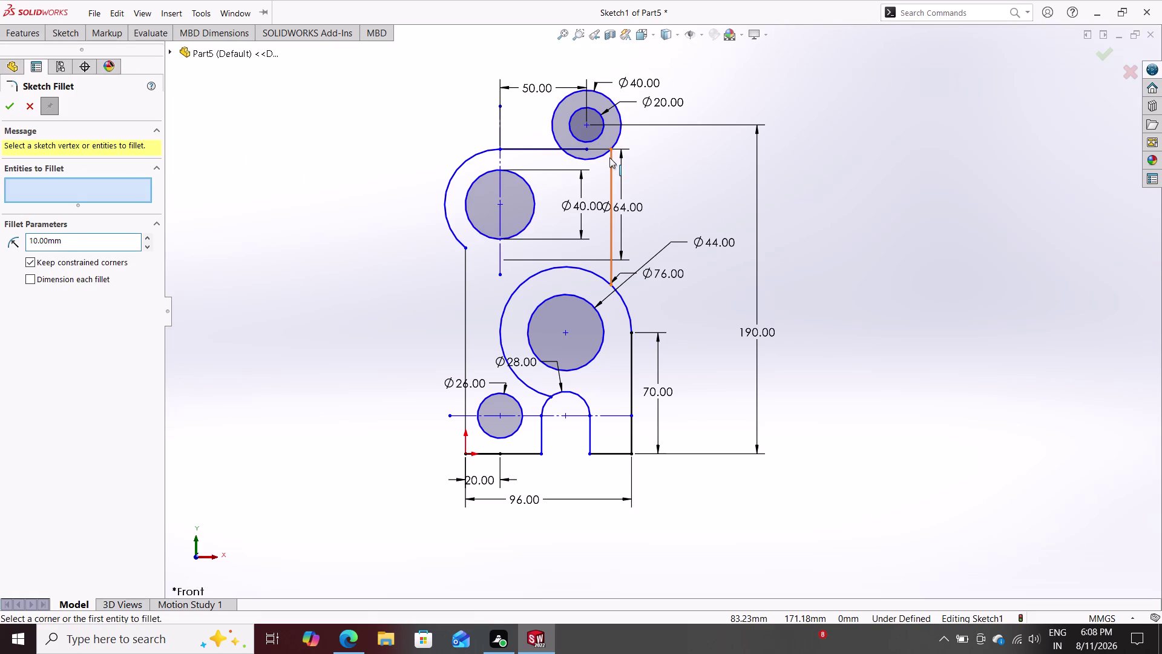
click(609, 158)
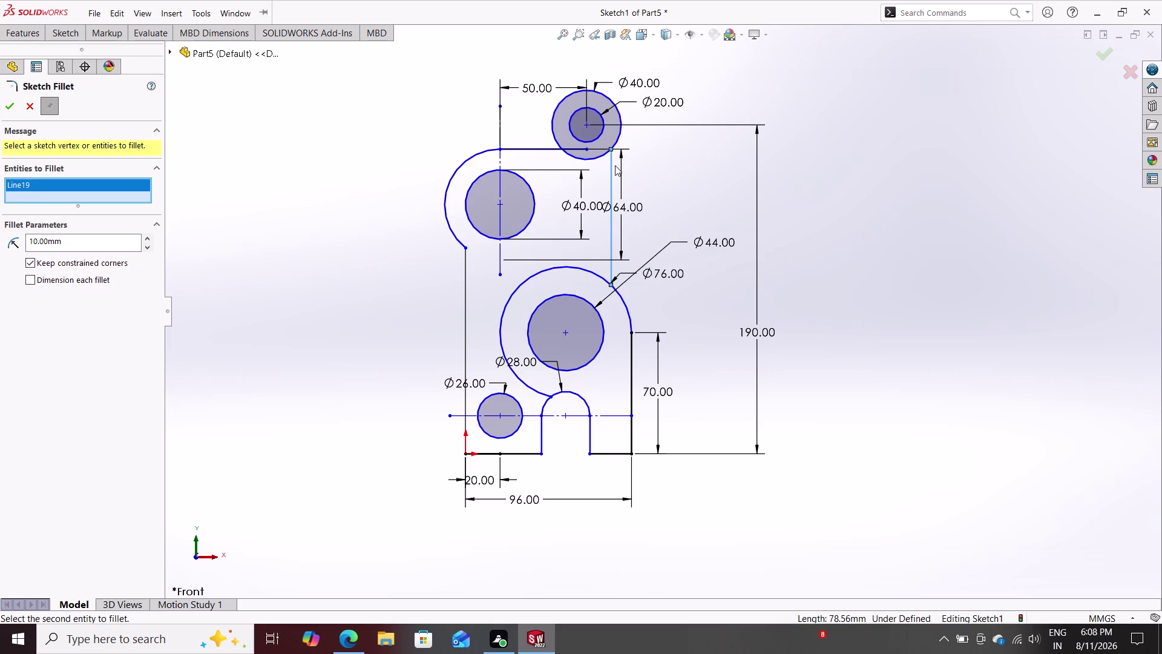
drag(71, 241, 35, 241)
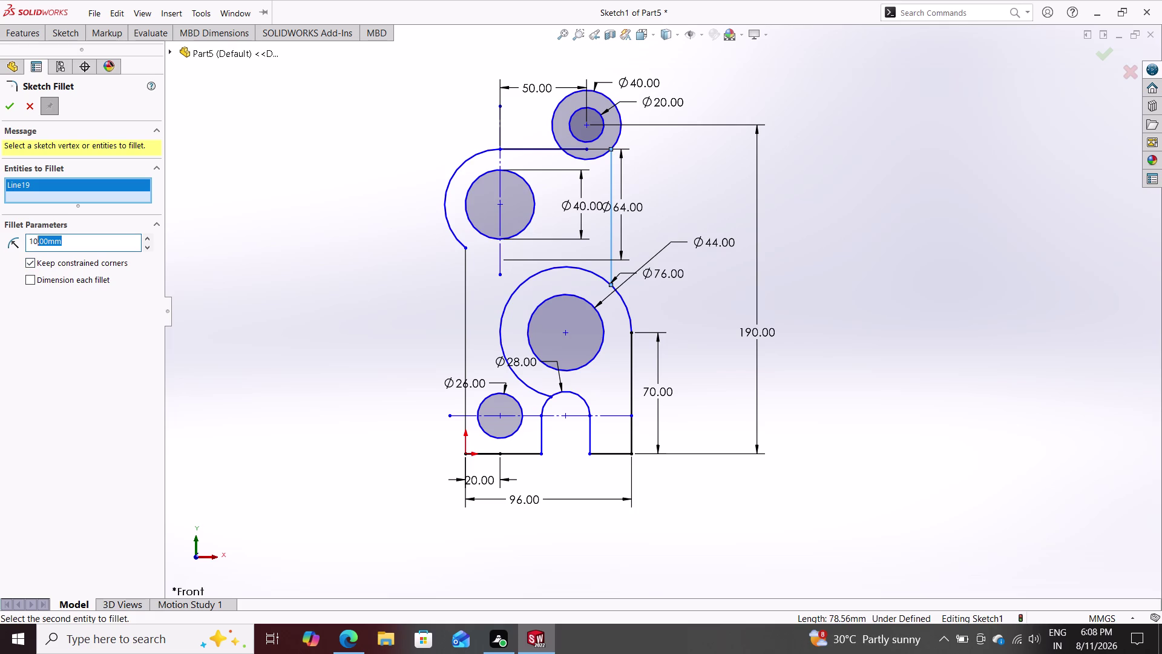
drag(36, 241, 22, 242)
key(Escape)
key(Escape)
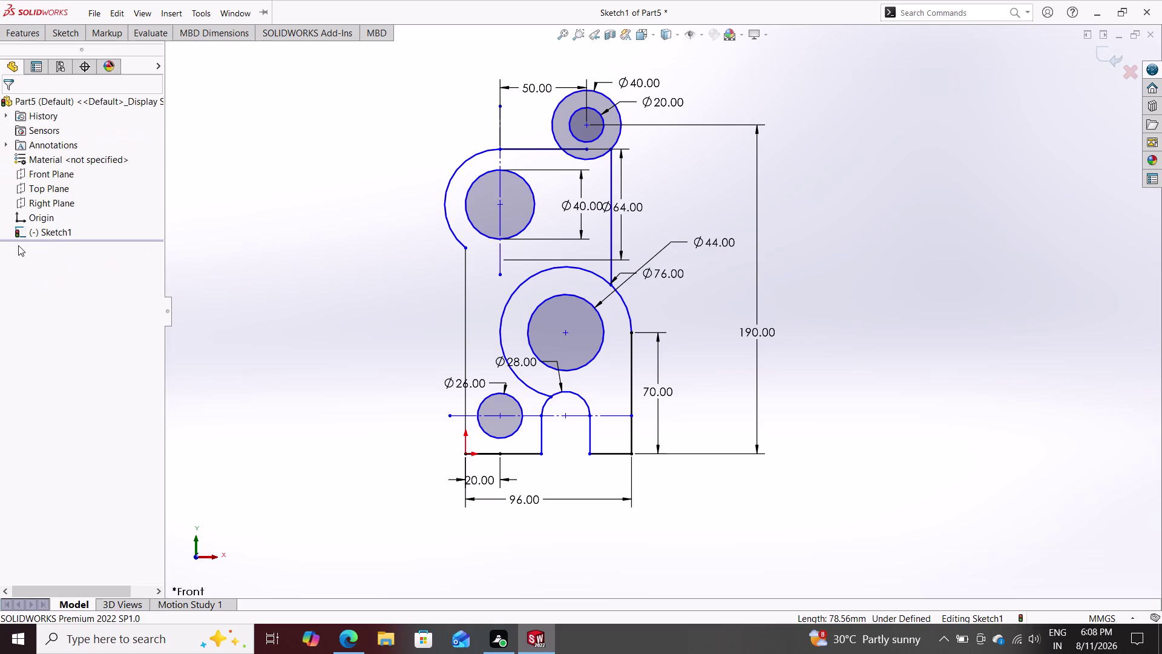
click(80, 35)
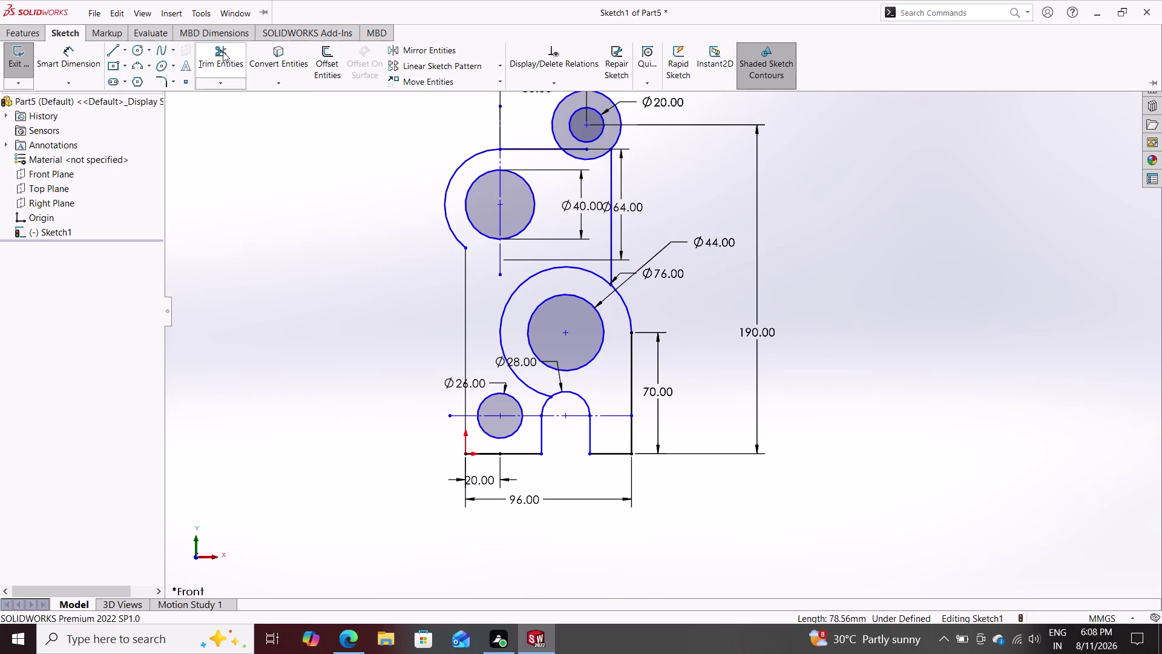
click(221, 50)
click(587, 161)
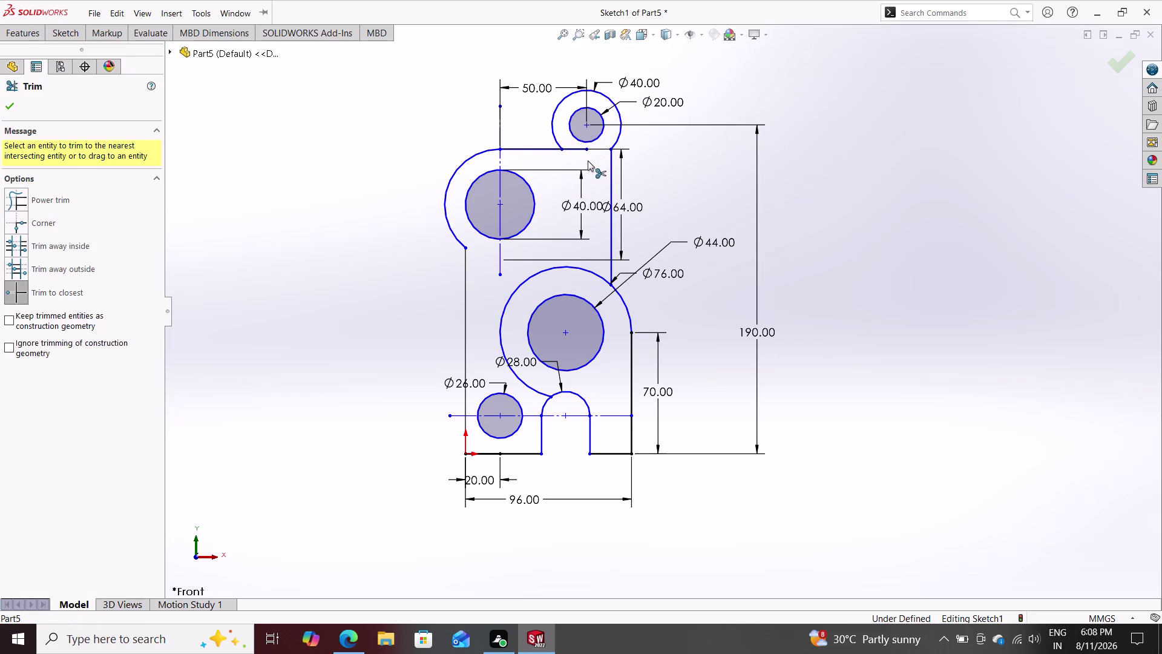
click(553, 132)
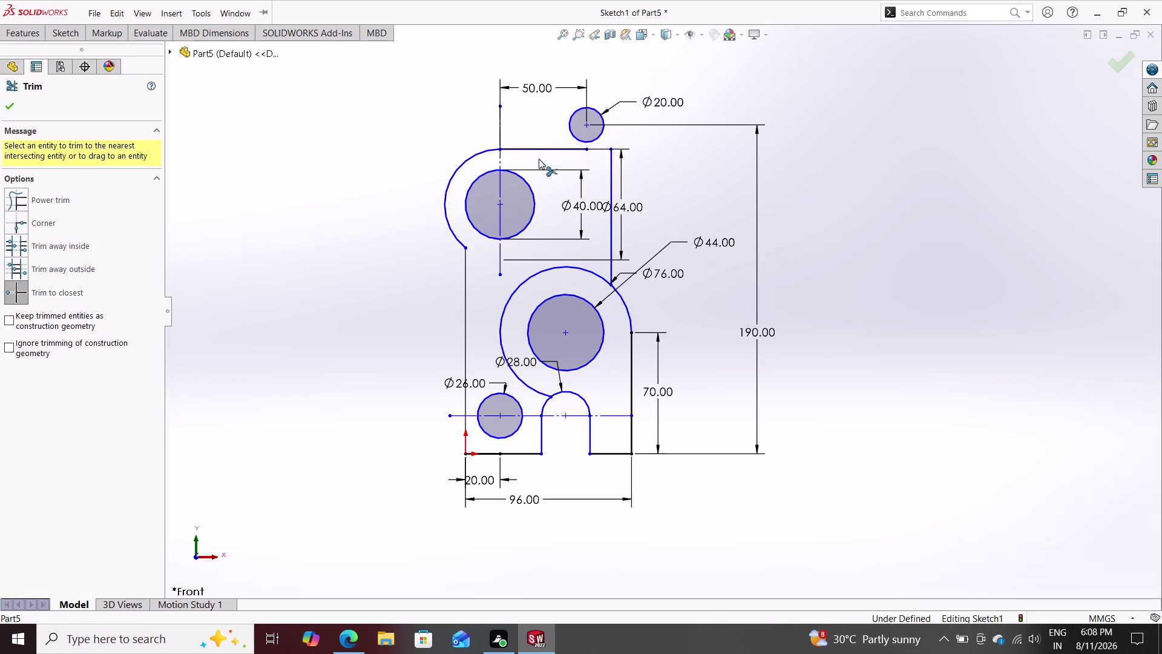
key(ctrl+z)
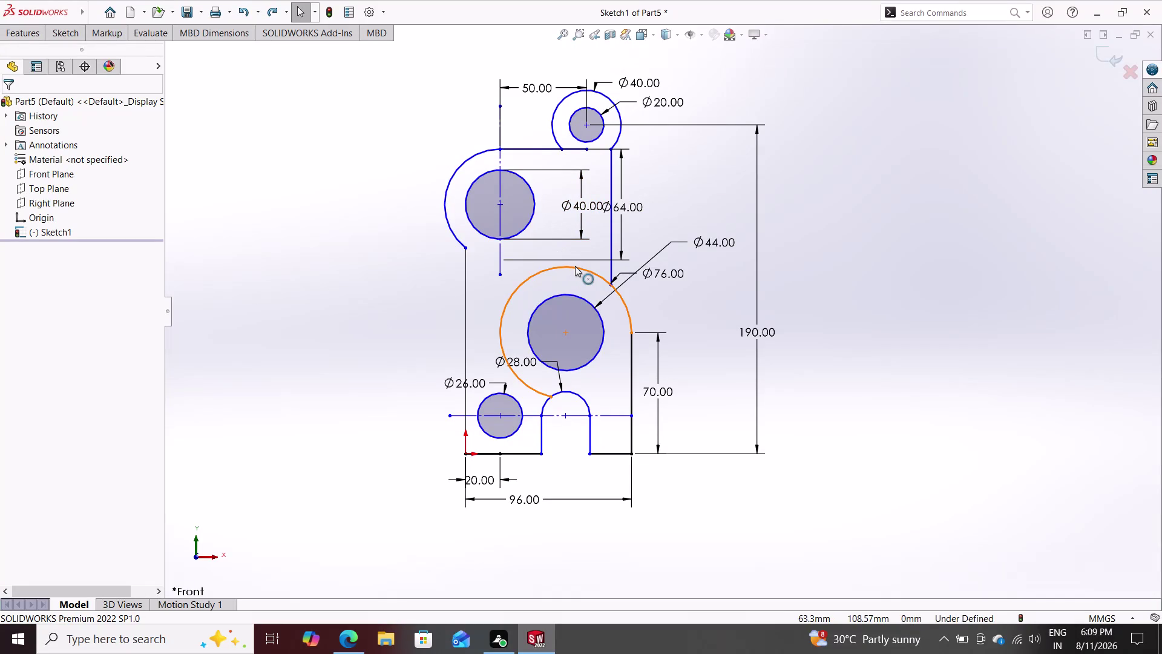
key(Escape)
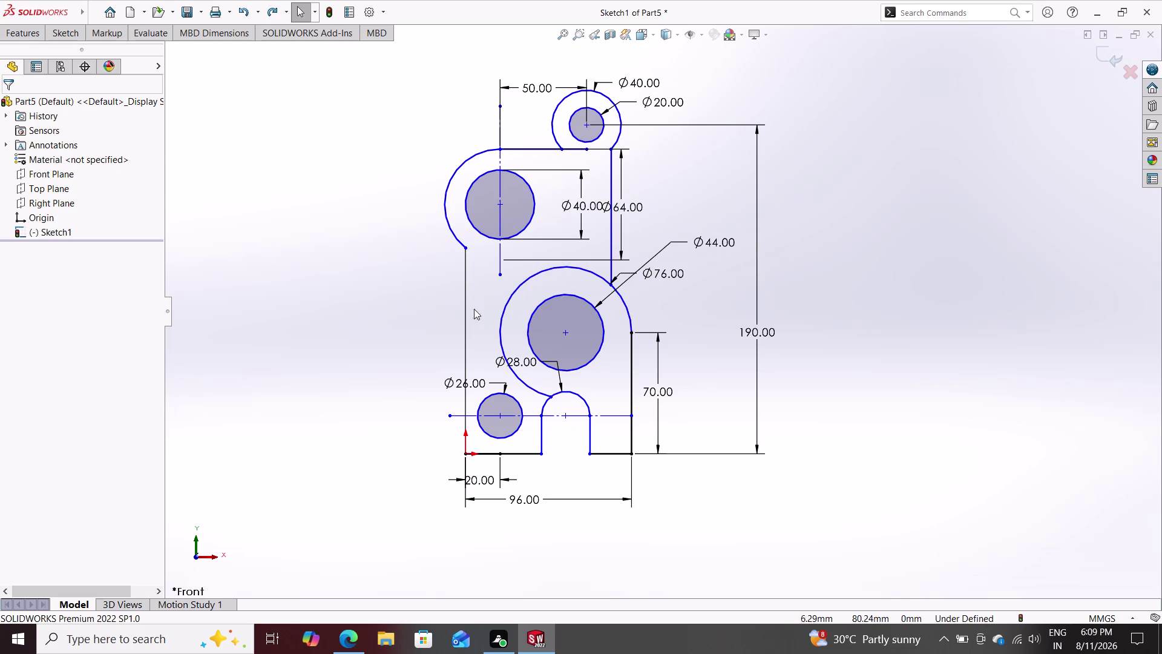
click(72, 35)
click(117, 49)
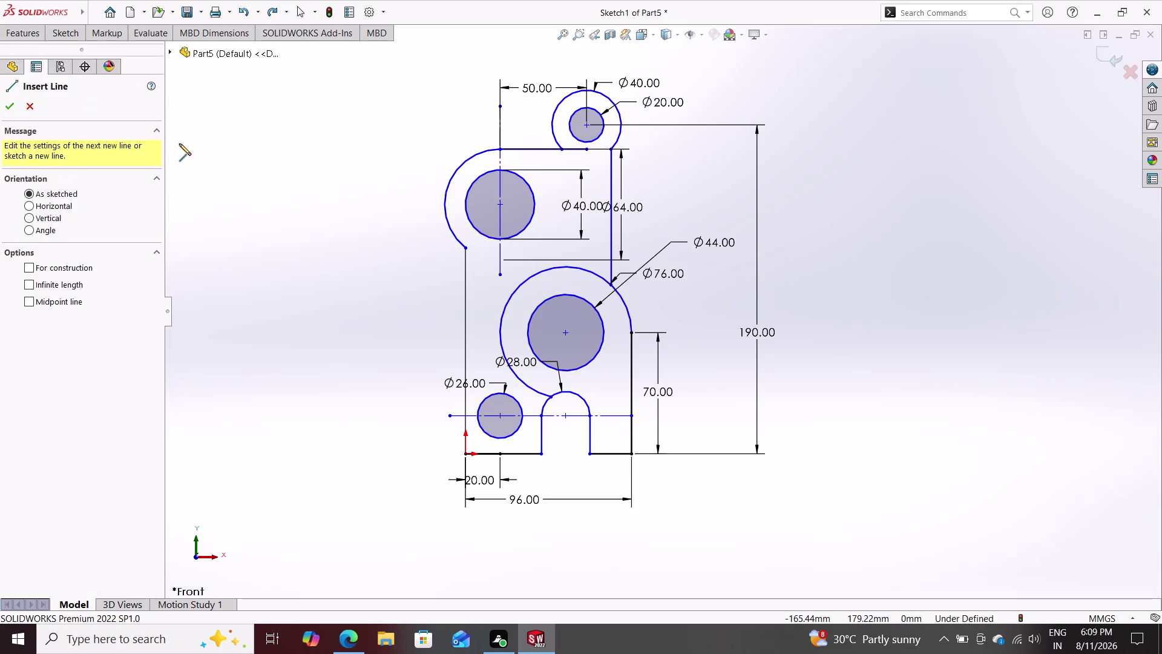
key(Escape)
key(Escape)
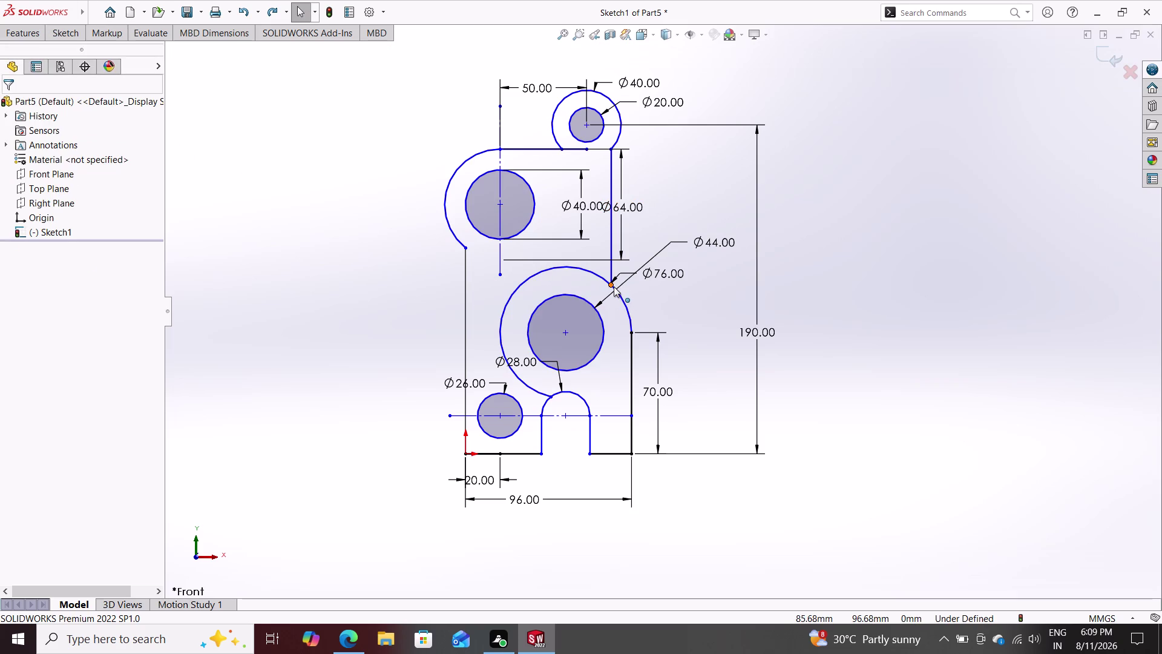
click(611, 286)
drag(611, 292, 612, 311)
click(610, 315)
double_click(609, 320)
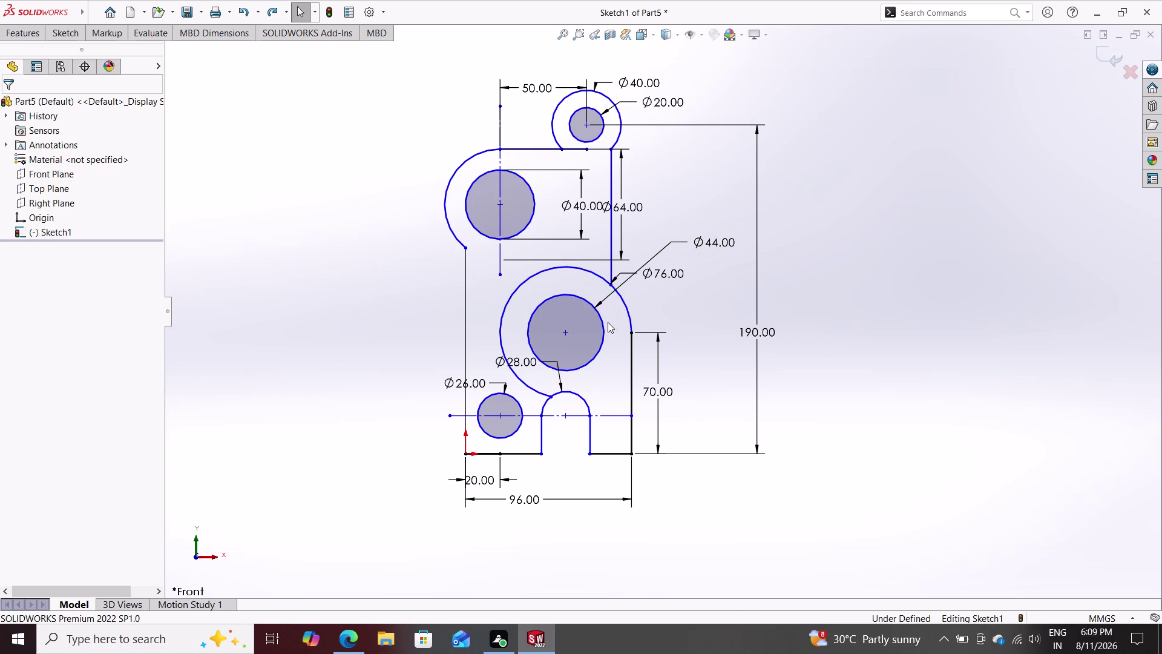
key(Escape)
key(Escape)
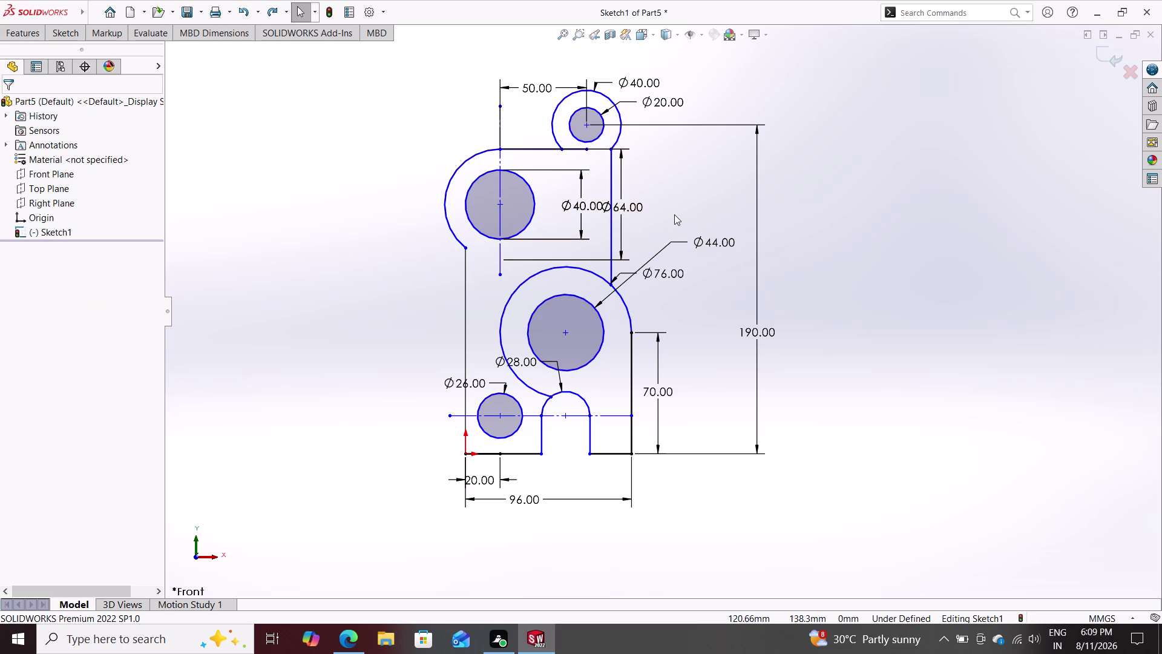
click(73, 32)
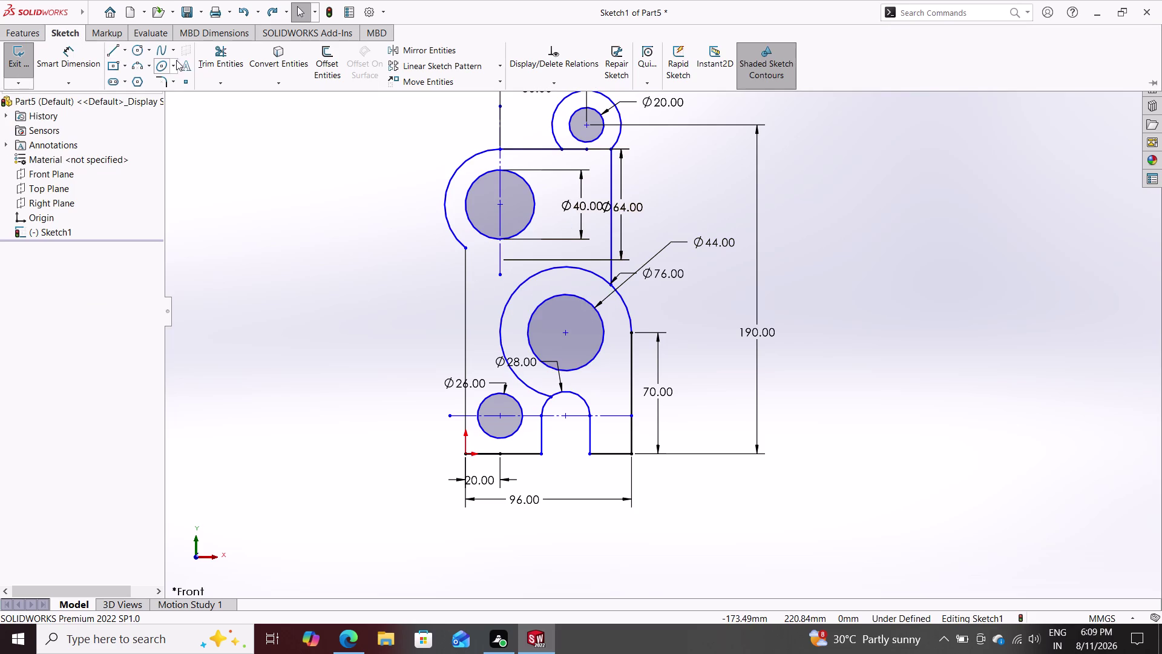
double_click(165, 82)
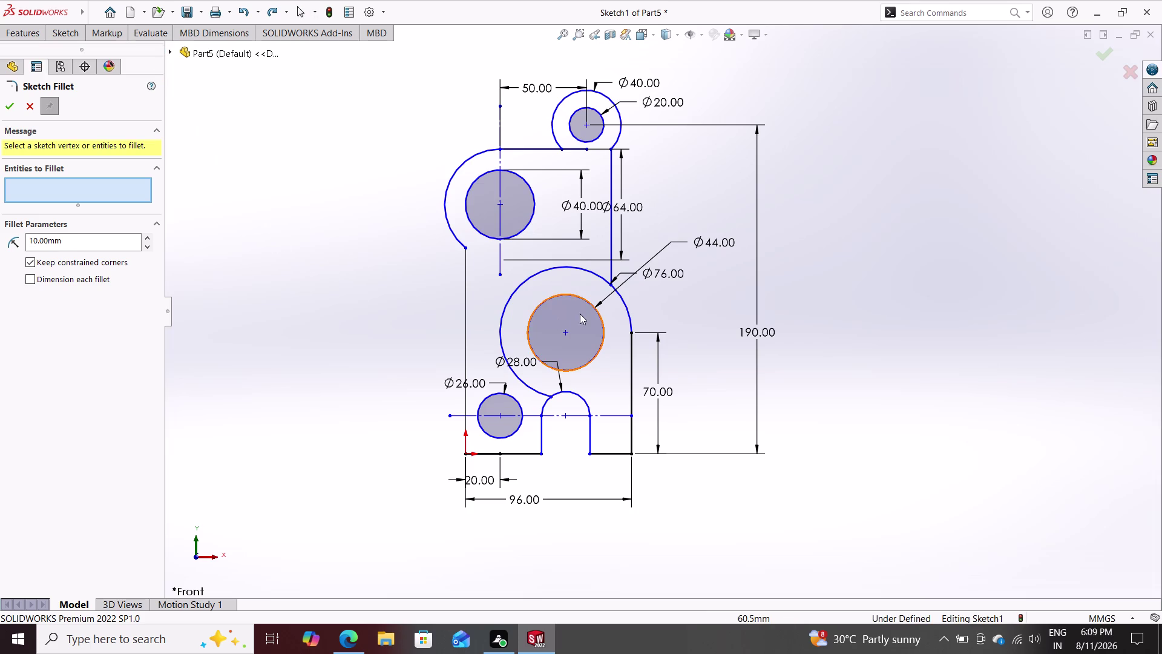
click(625, 304)
click(612, 267)
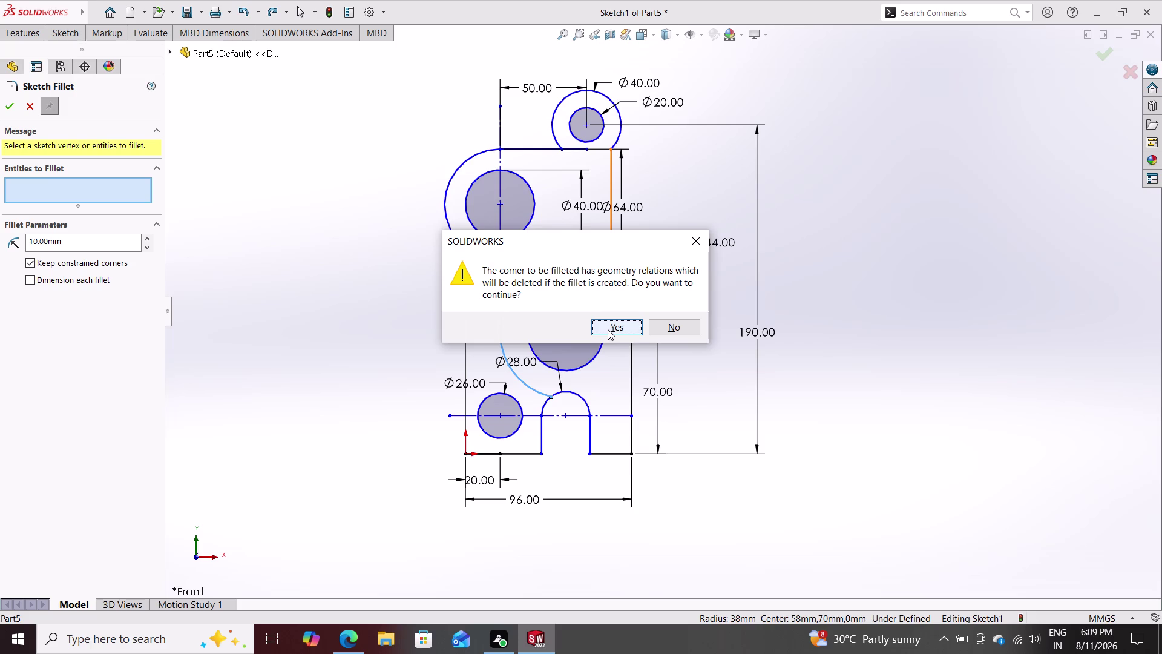
click(685, 323)
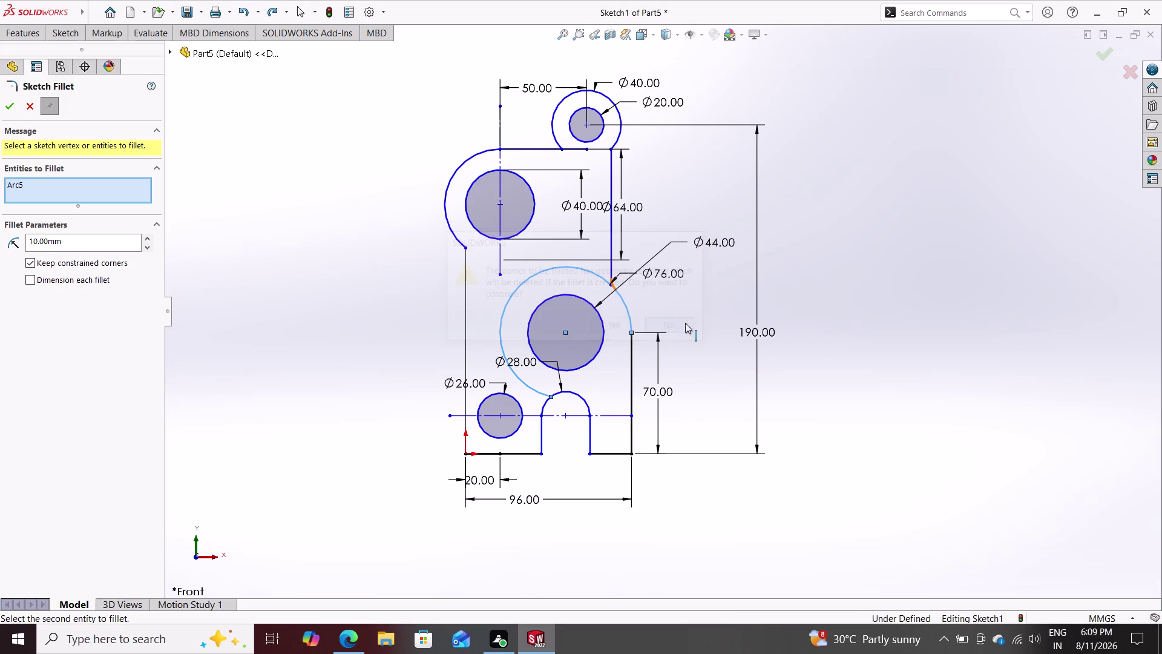
drag(71, 244, 0, 253)
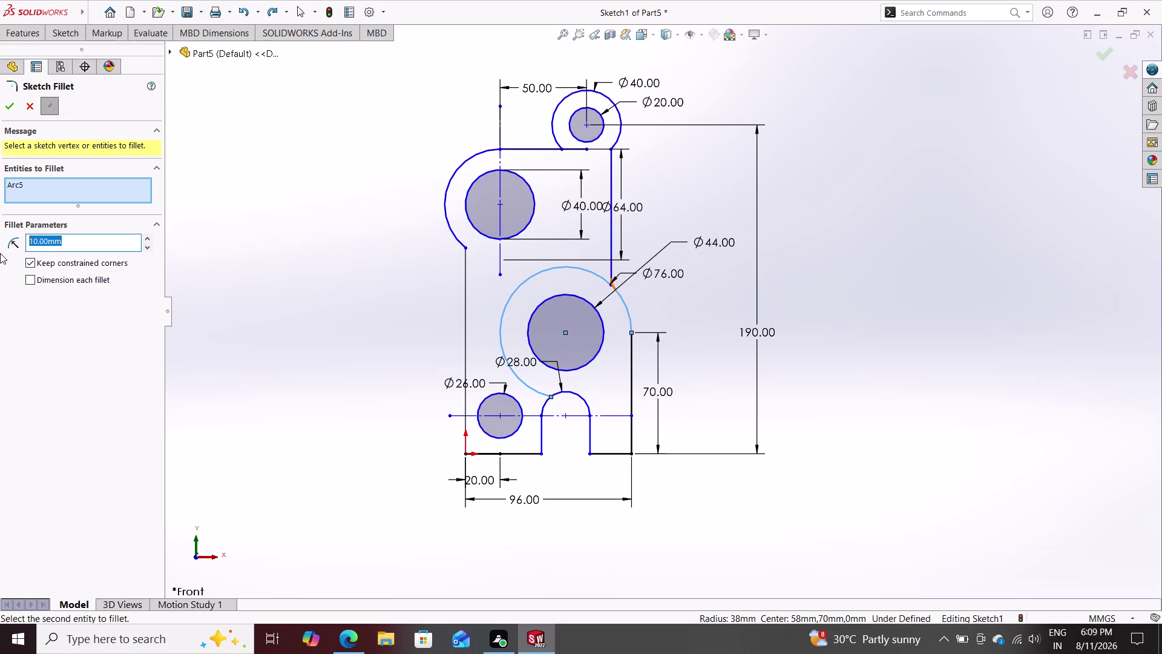
text(15)
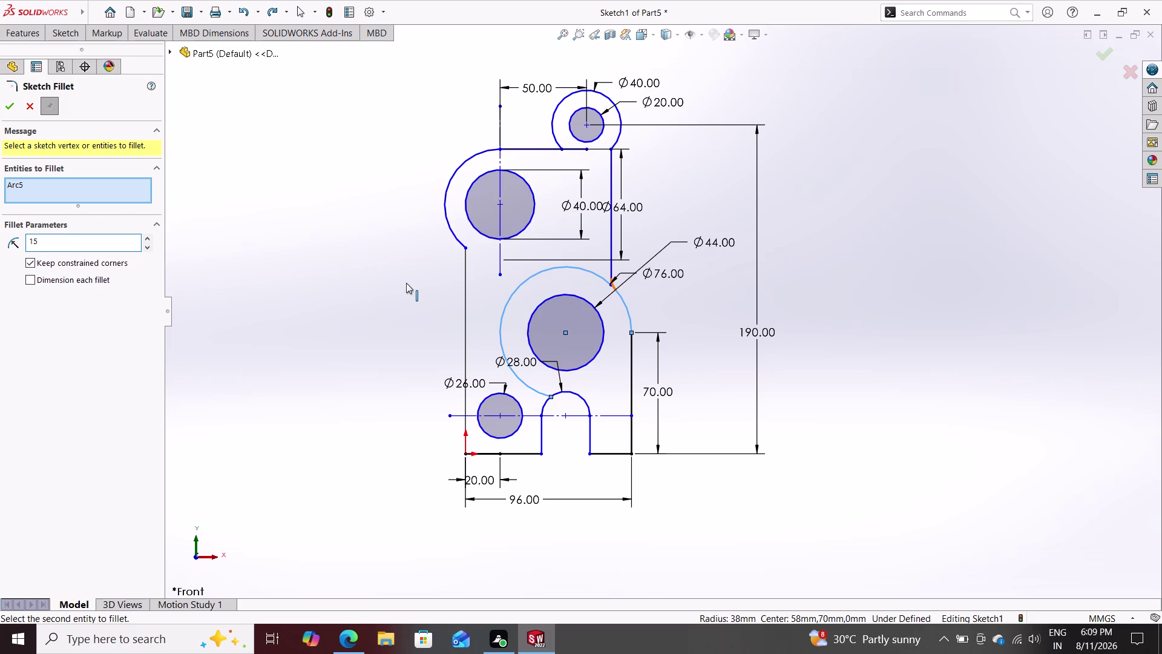
key(Return)
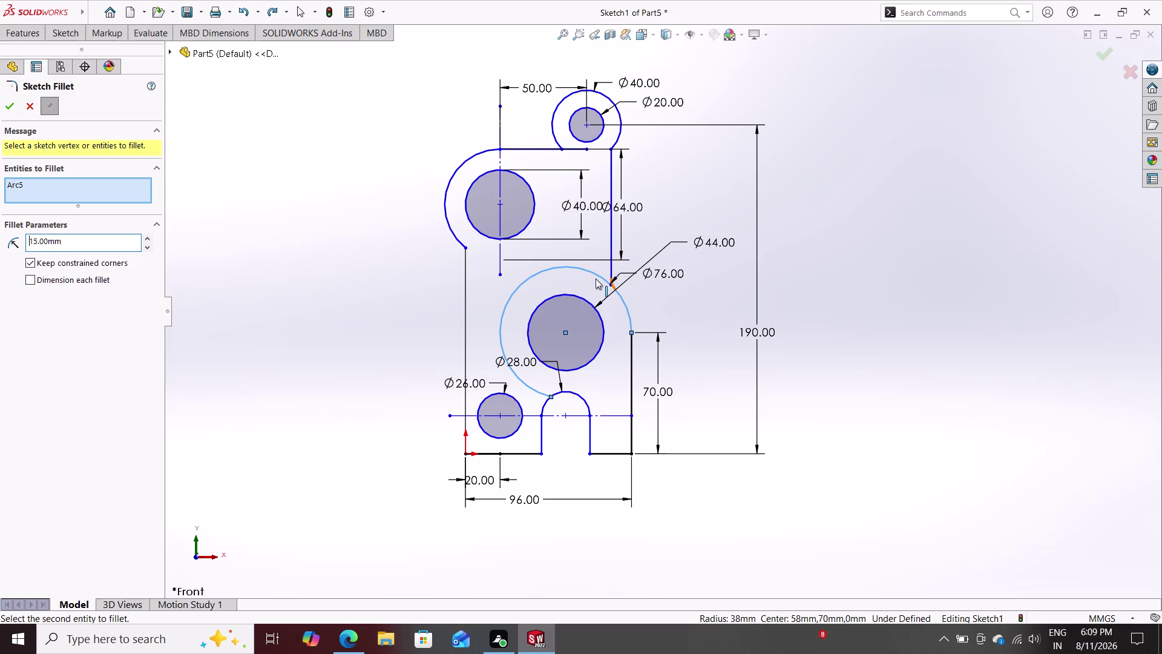
key(Escape)
key(Escape)
key(Escape)
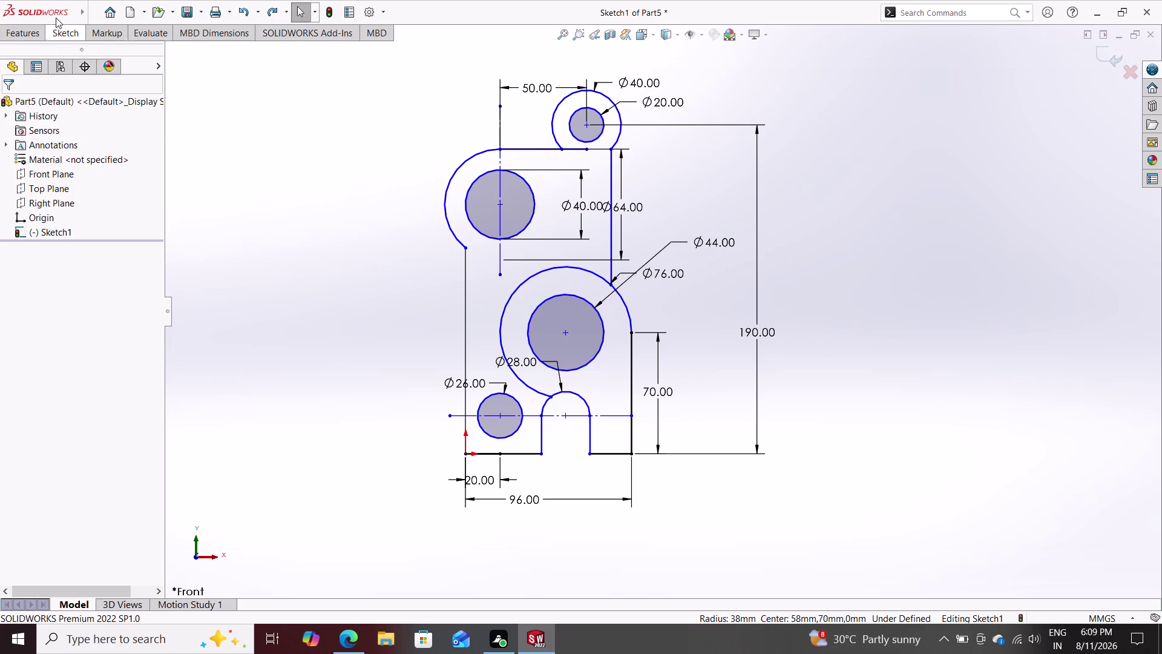
click(70, 32)
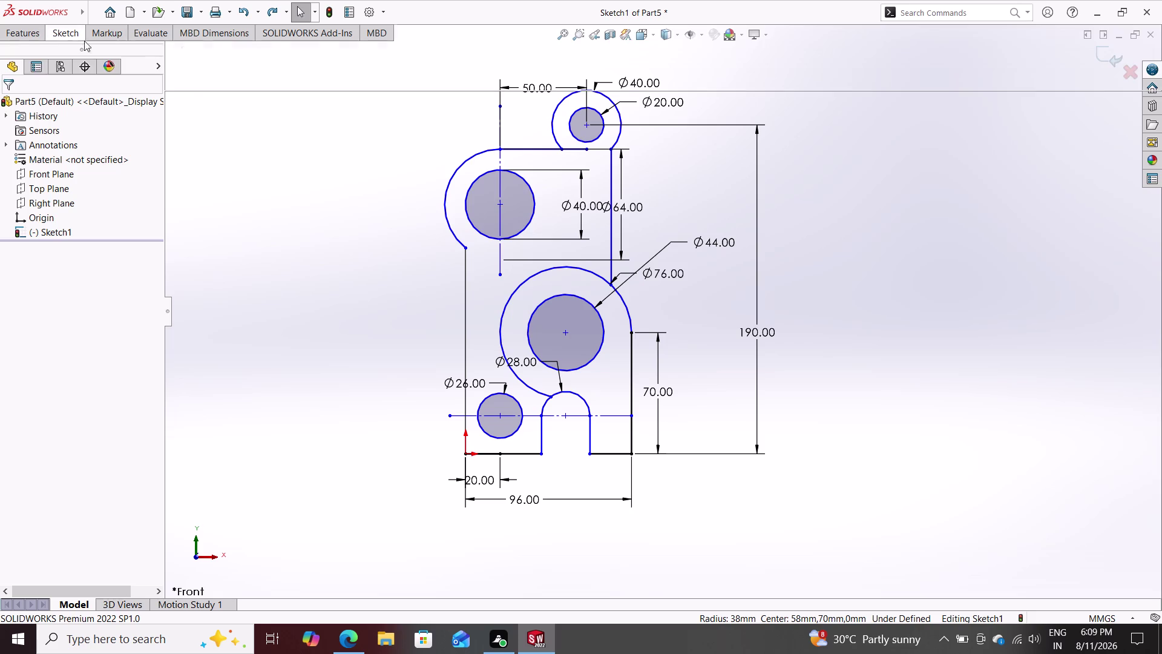
Round both ends of the right vertical line with 15 mm fillets.
click(161, 77)
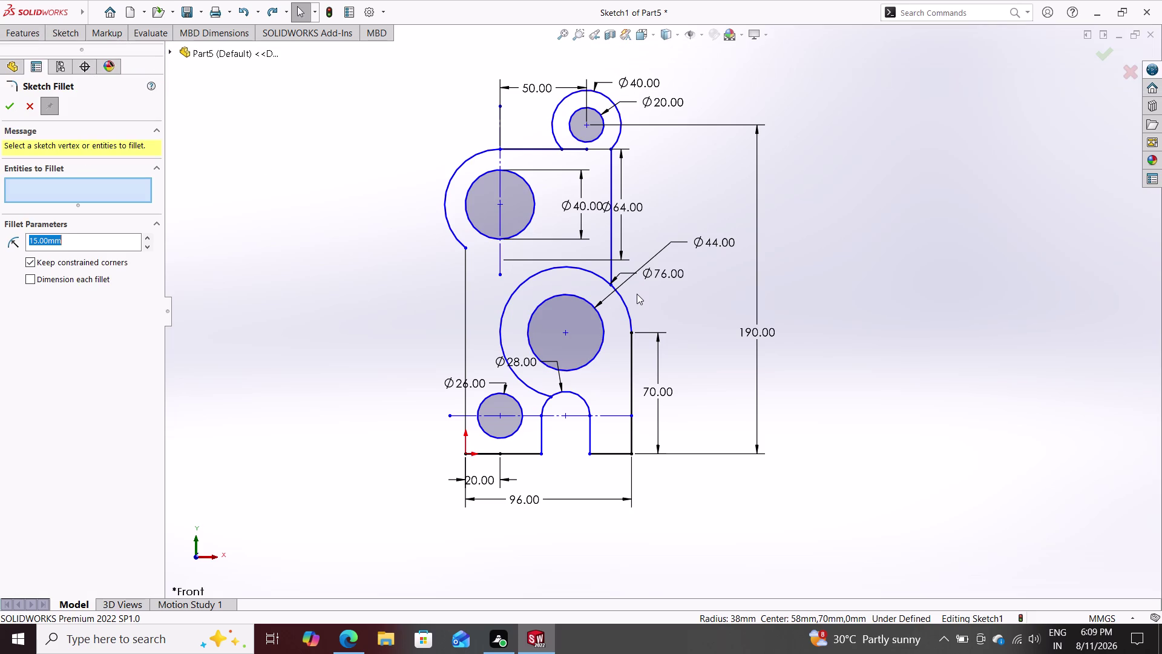
click(618, 296)
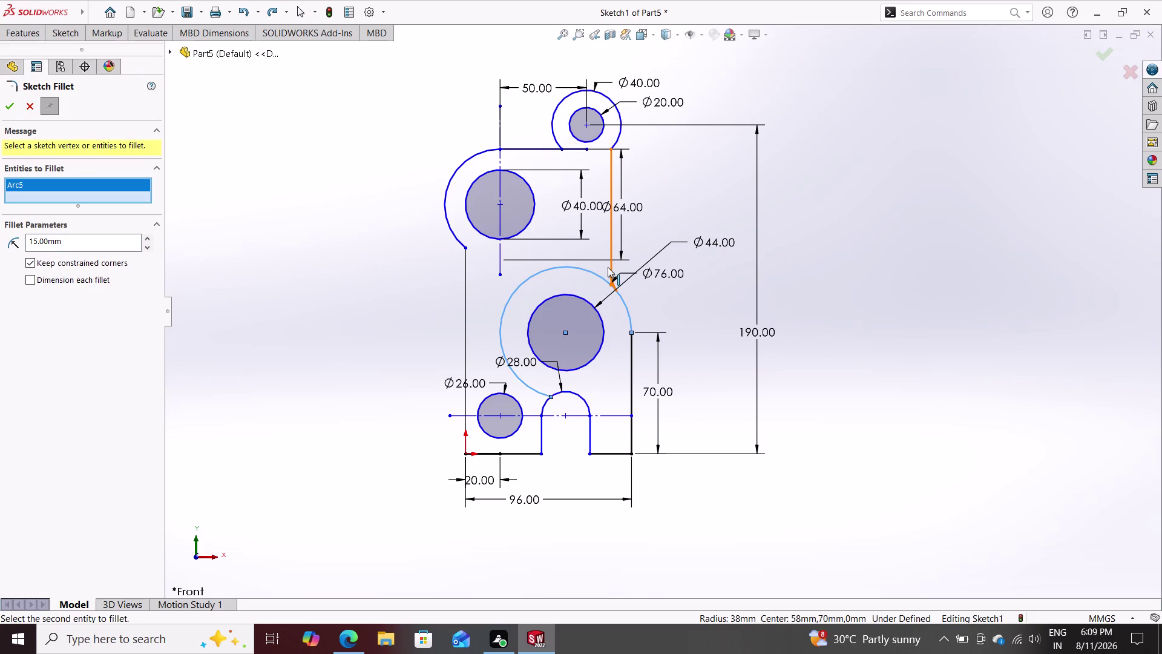
click(610, 266)
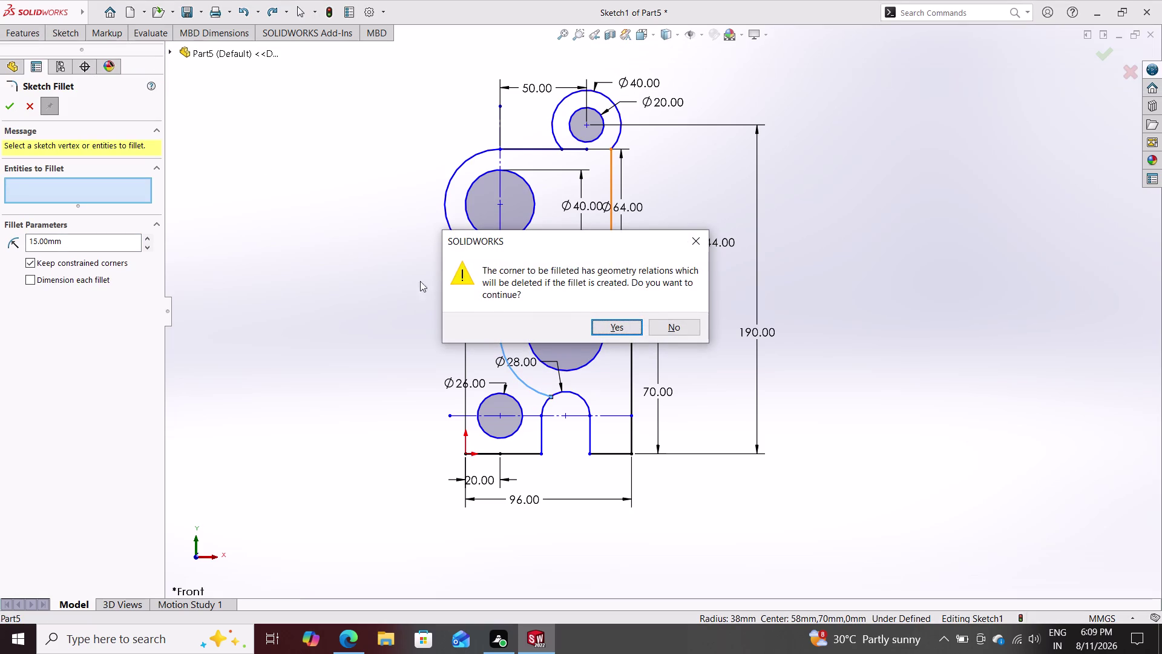
click(615, 328)
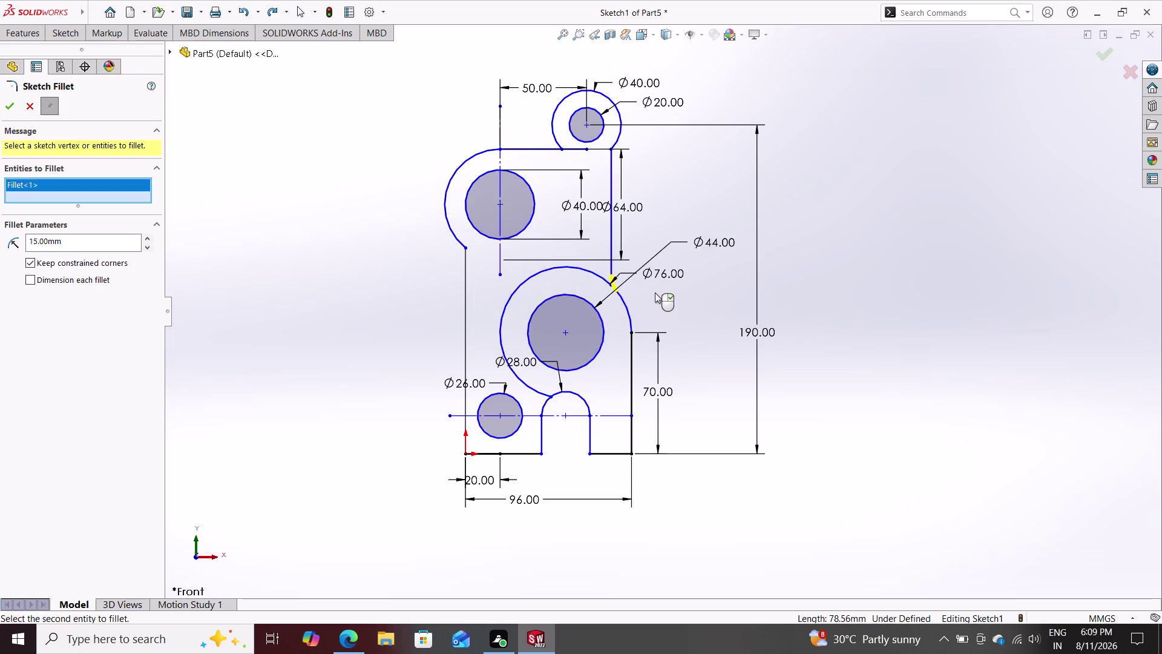
click(656, 285)
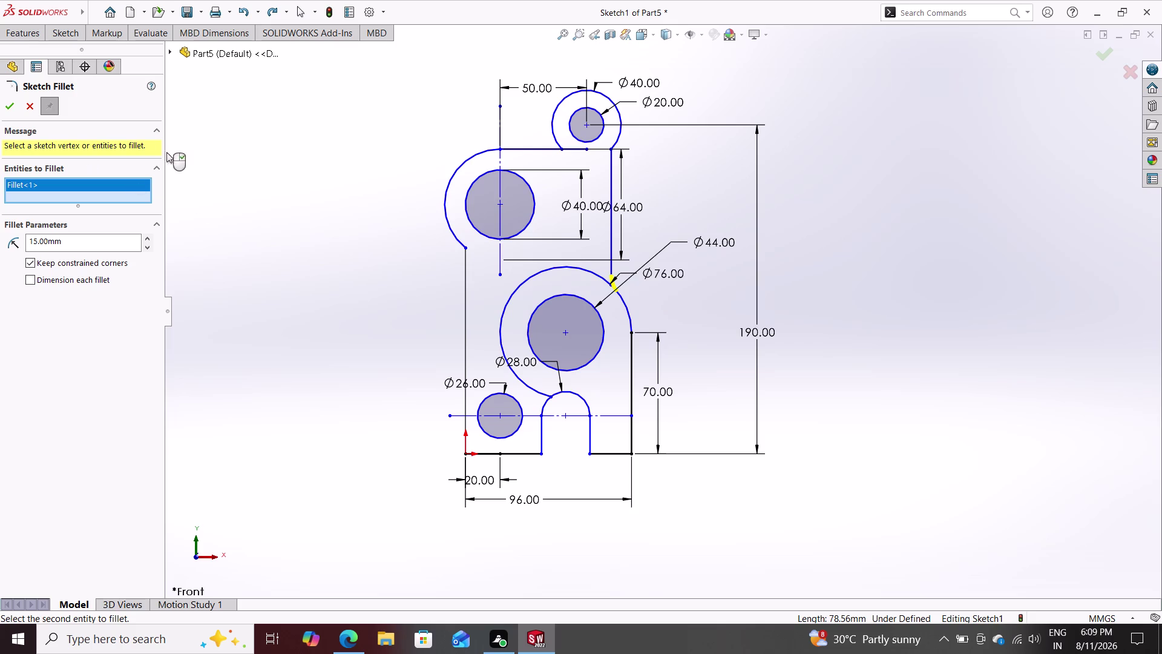
click(616, 143)
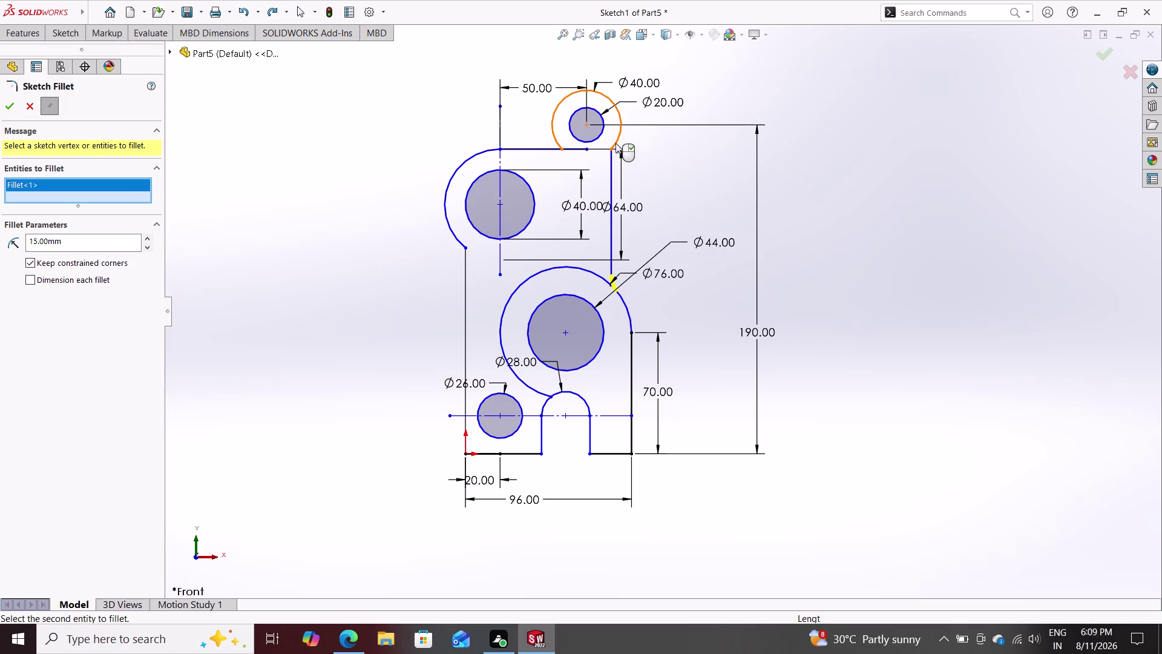
click(610, 157)
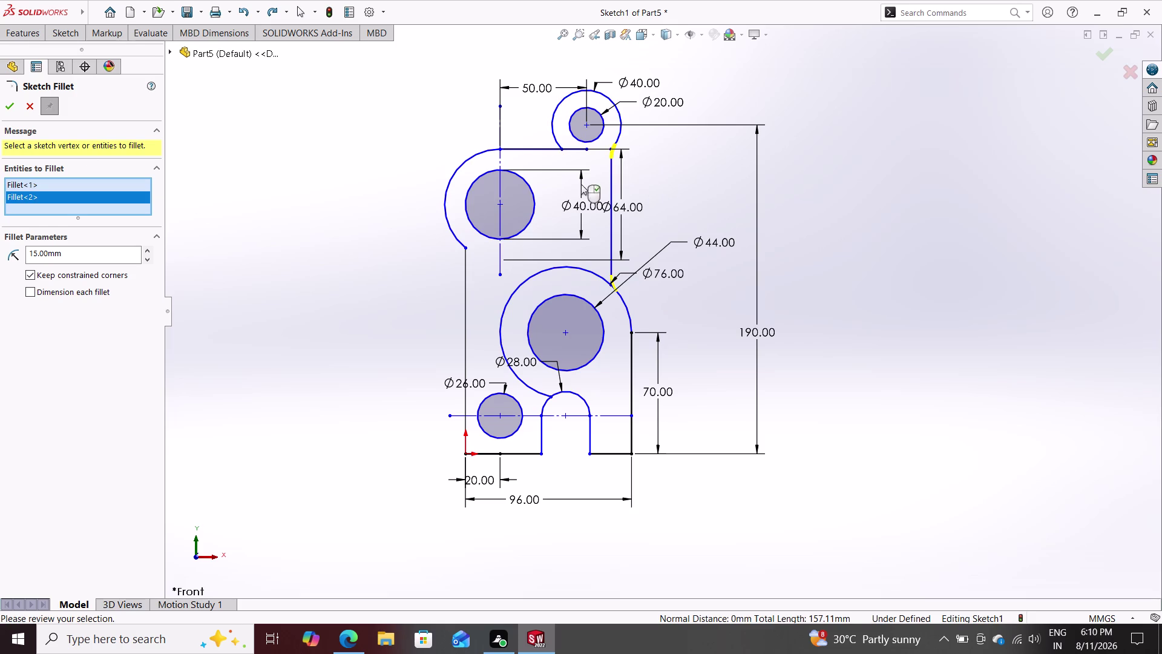
click(9, 106)
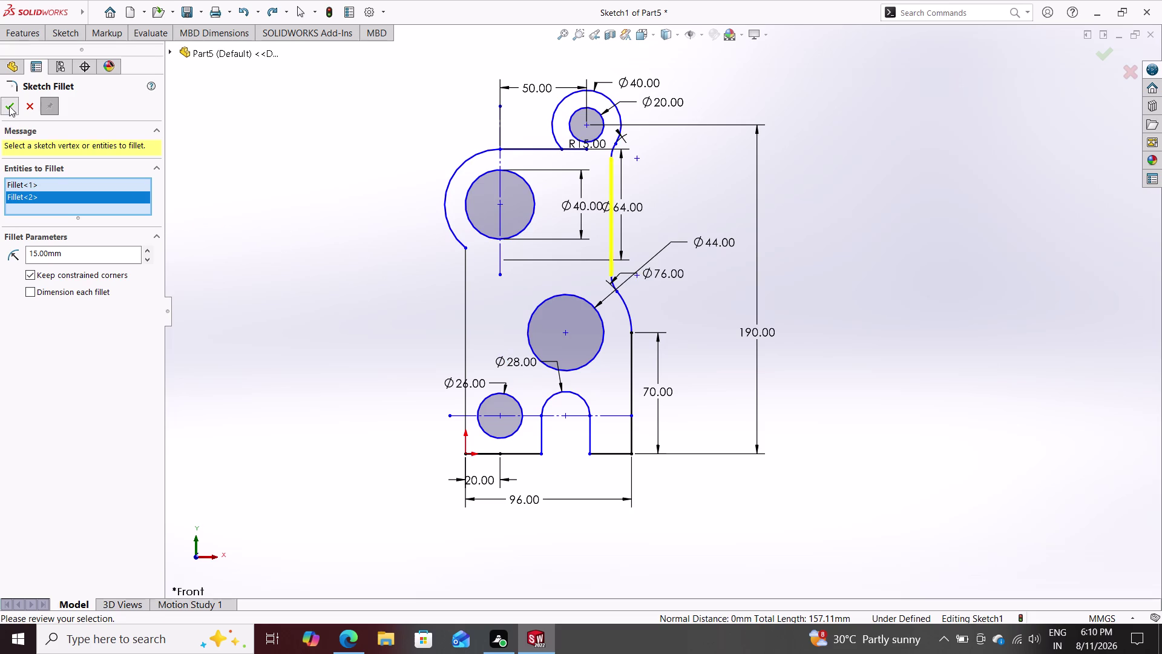
key(Escape)
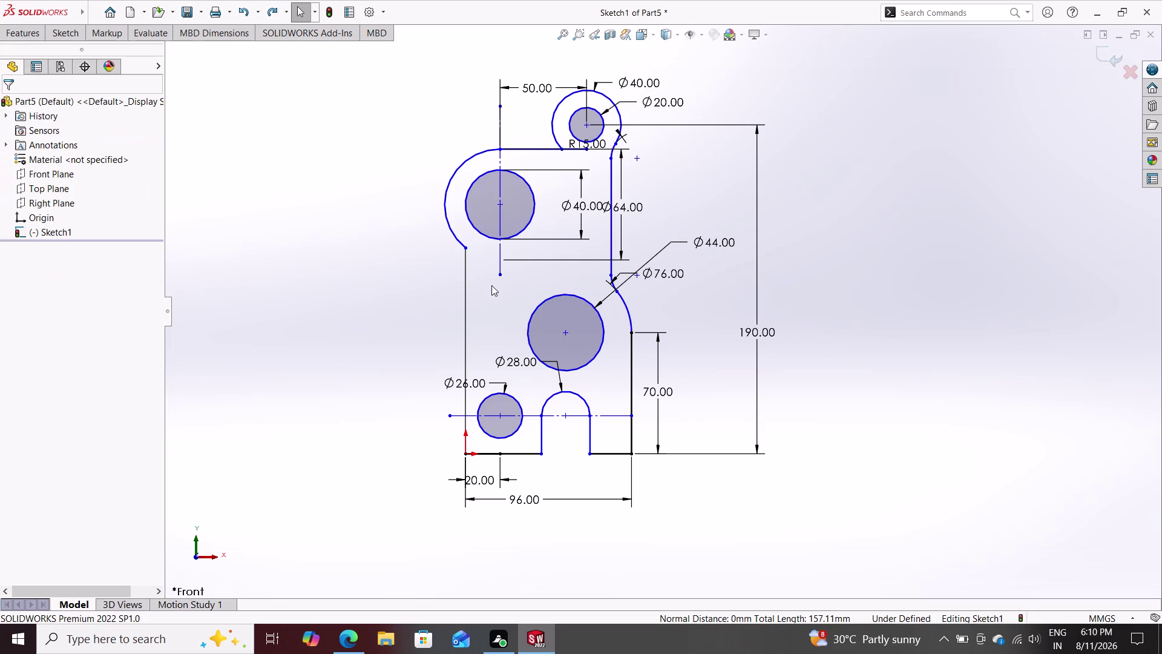
Zoom to inspect the full bracket outline, including its 96 and 50 dimensions.
scroll(down, 3)
scroll(down, 3)
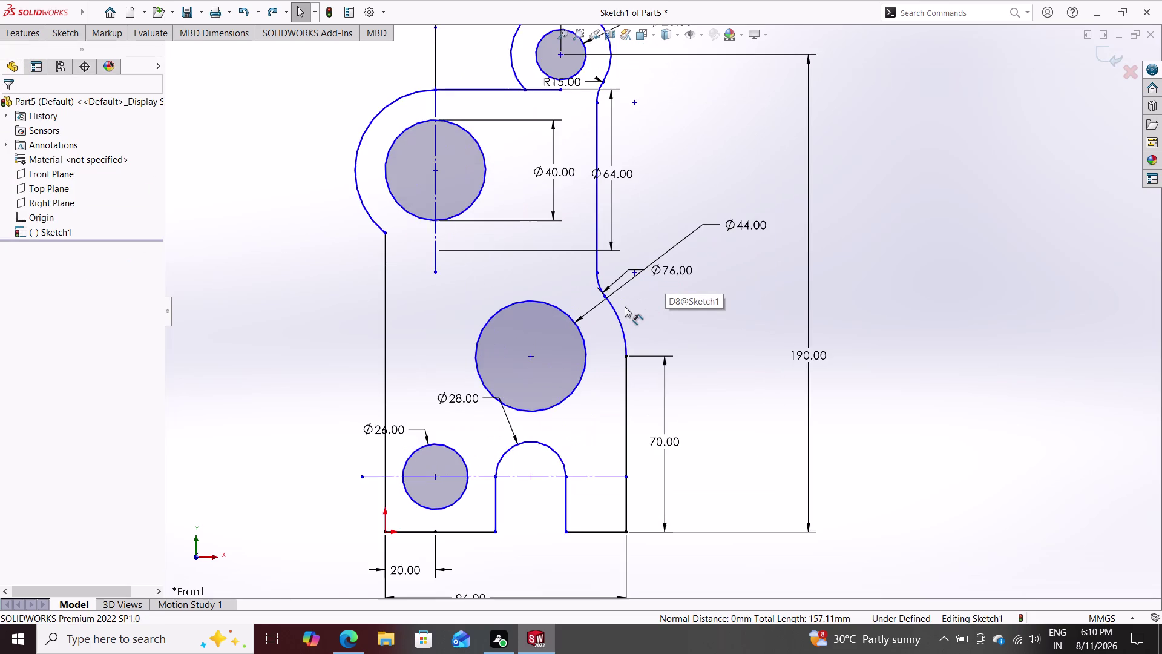
scroll(down, 3)
scroll(up, 3)
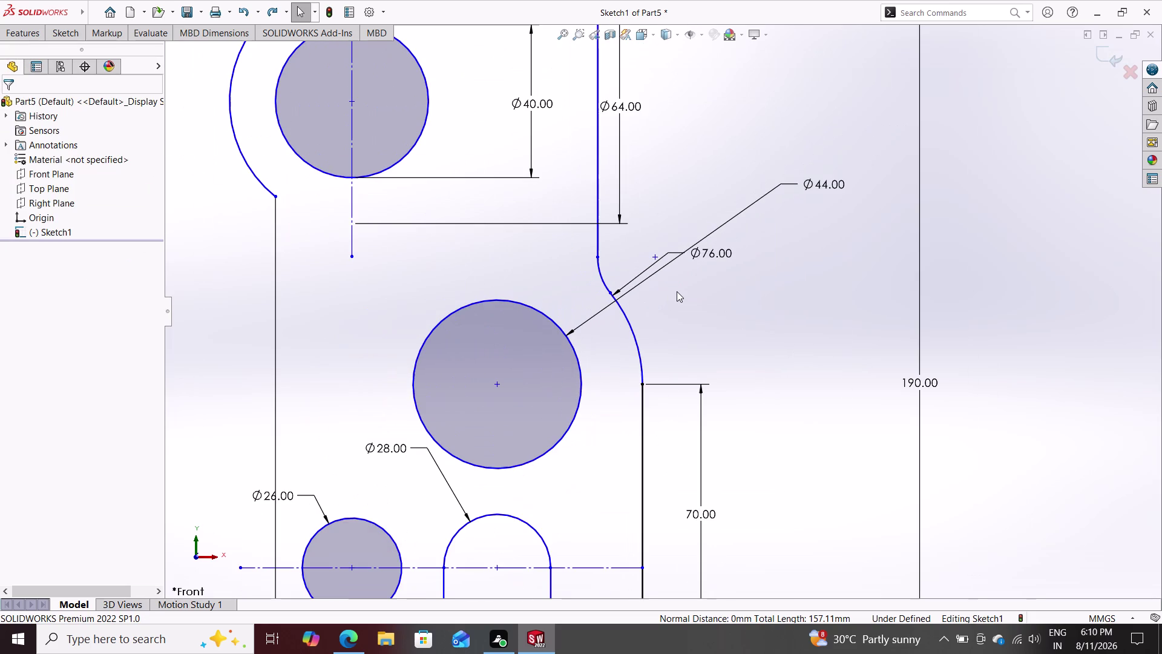
scroll(down, 3)
scroll(up, 3)
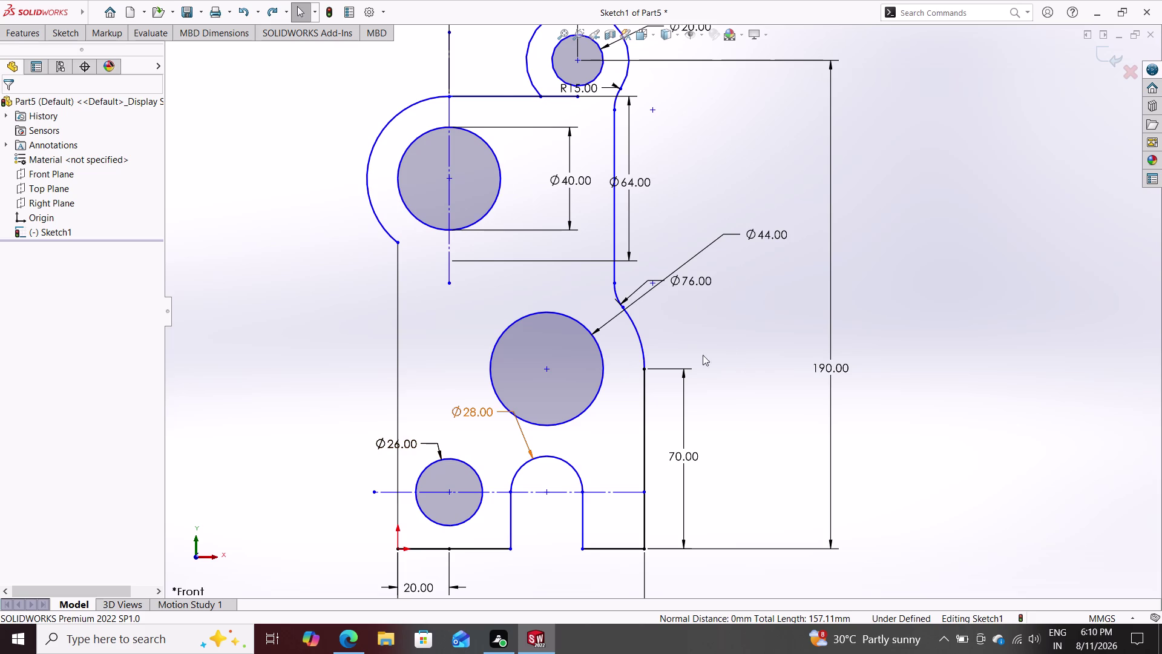
scroll(down, 3)
scroll(up, 3)
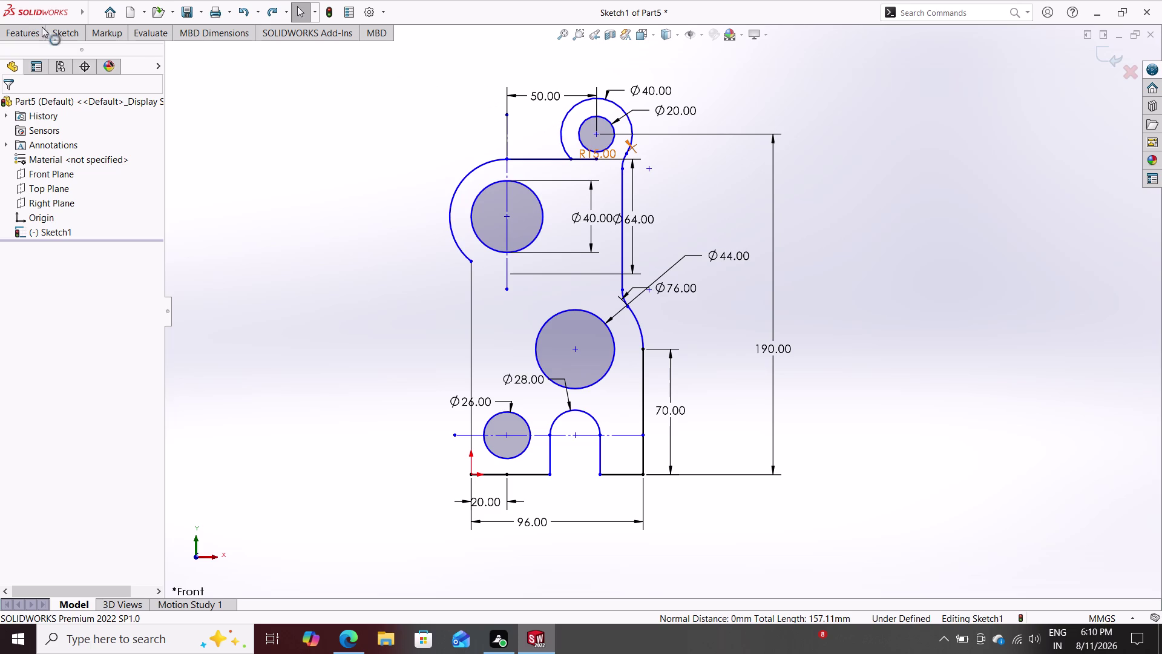
click(76, 35)
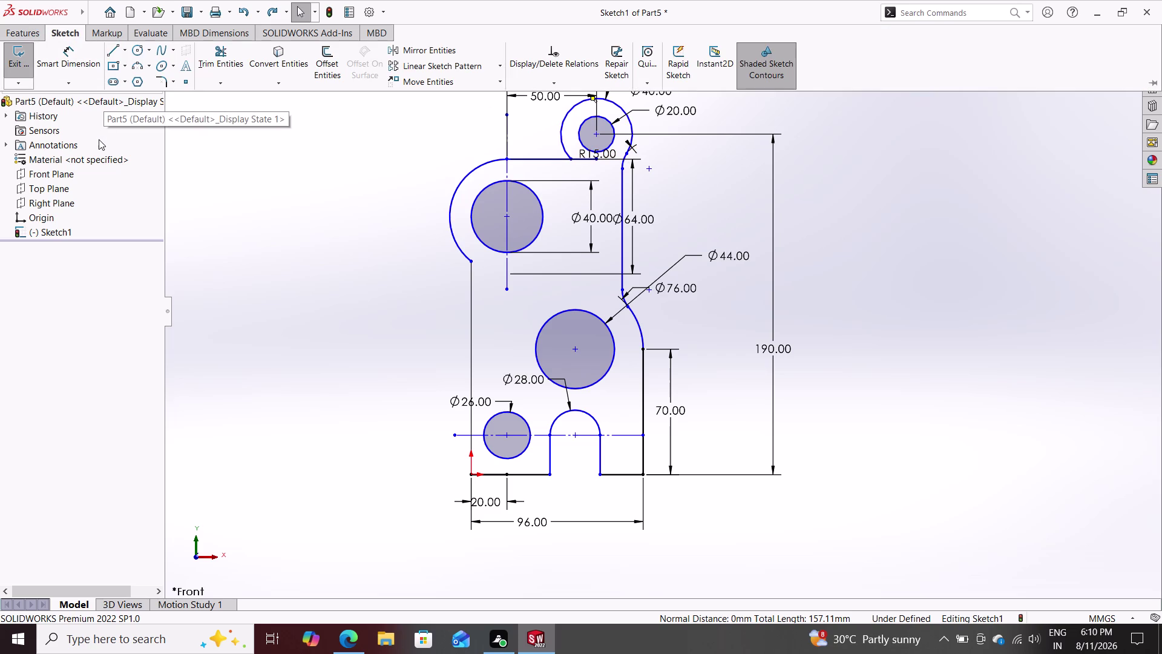
Draw a 3-point arc of radius 40 from the left boss's top edge to the top circle.
click(131, 64)
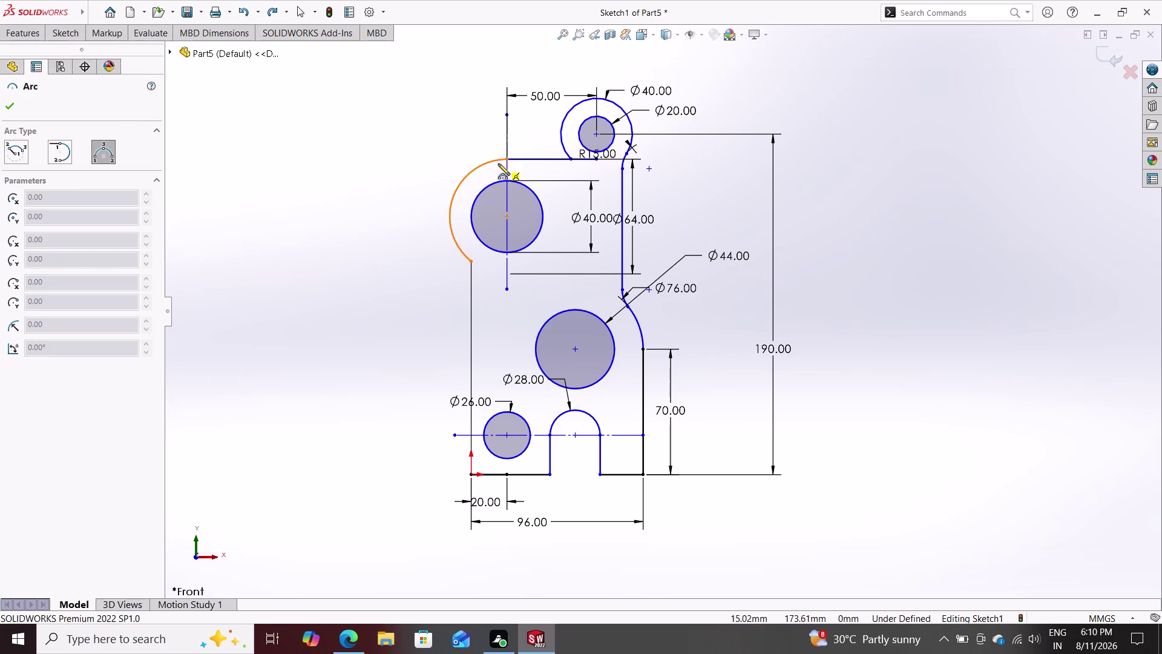
click(505, 161)
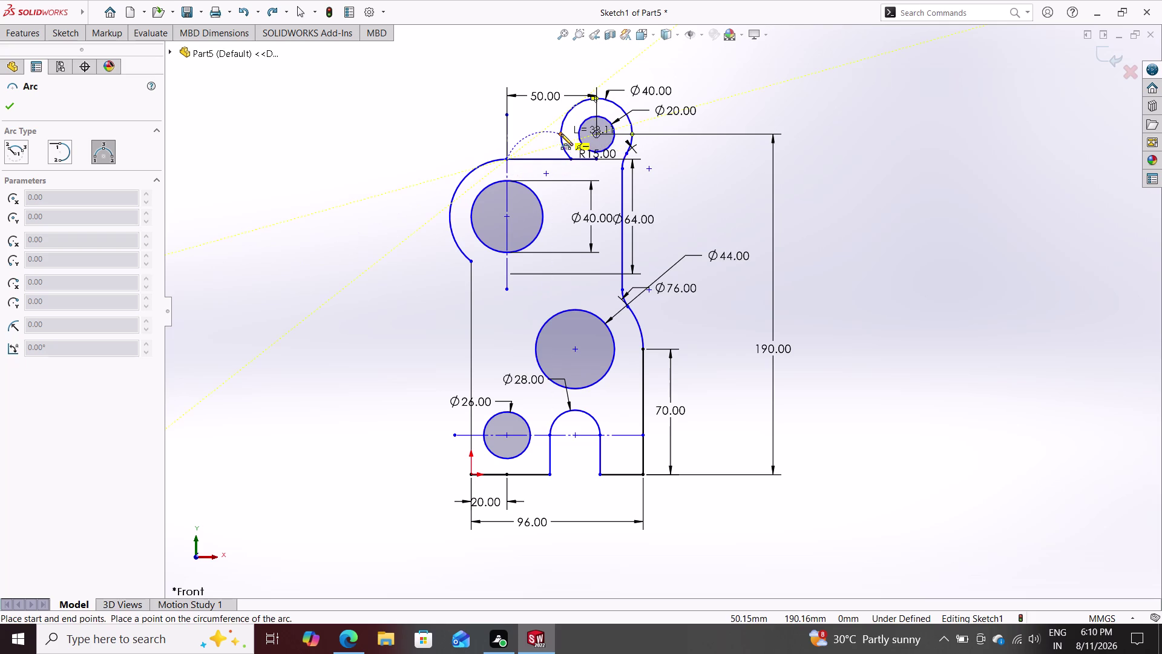
click(561, 134)
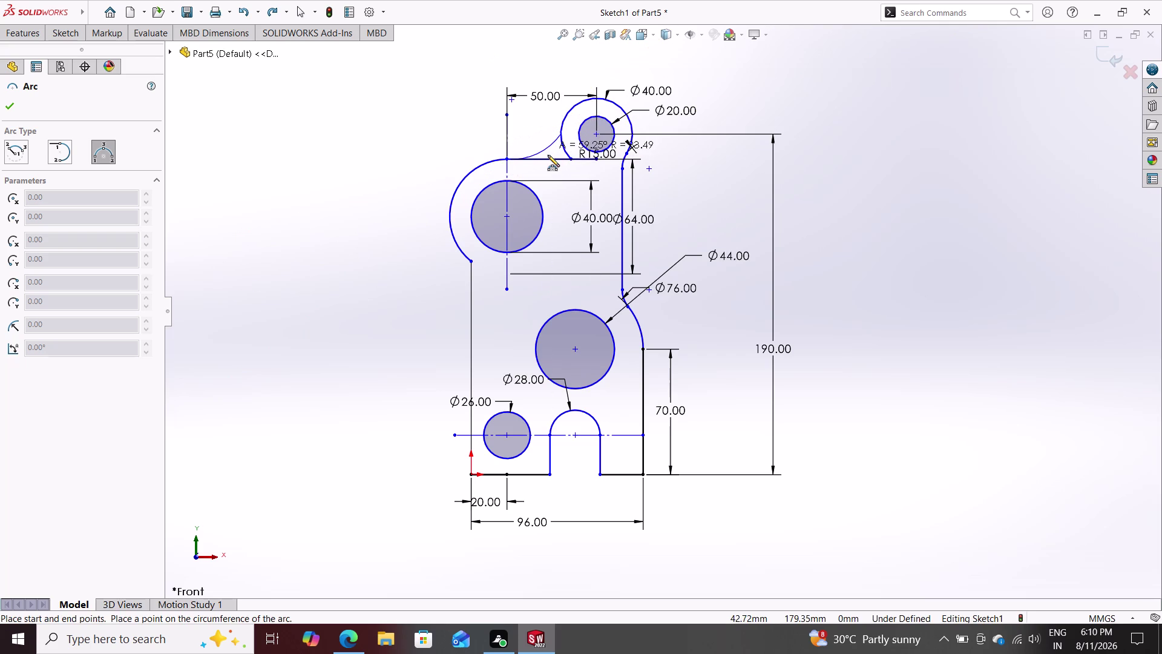
click(547, 155)
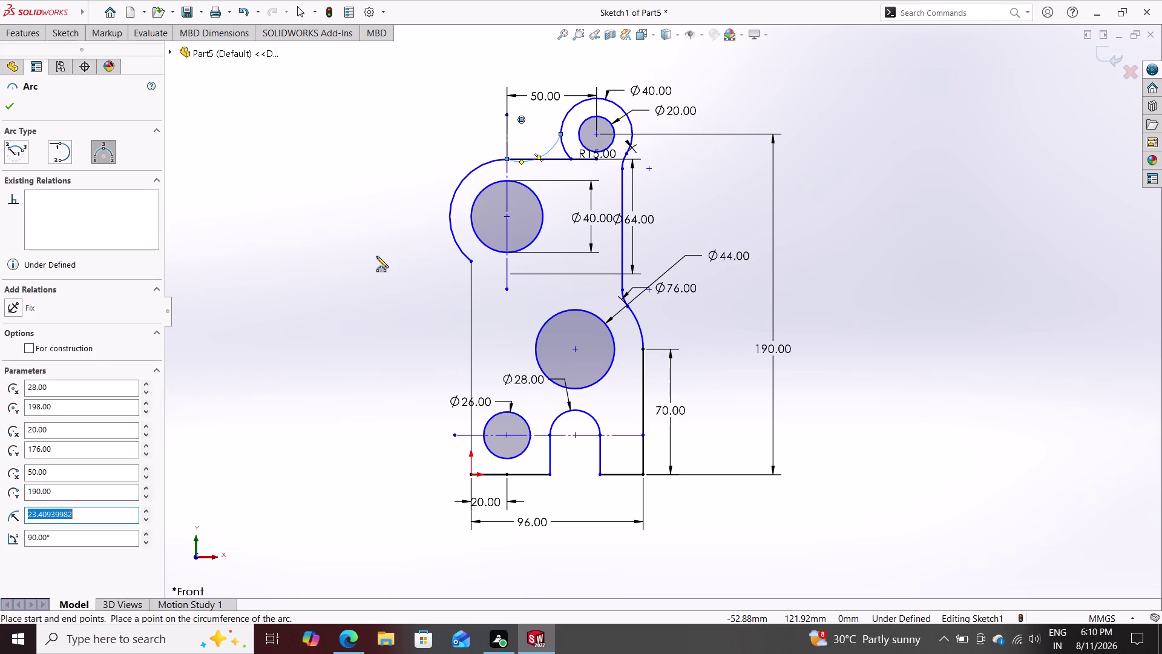
text(40)
key(Return)
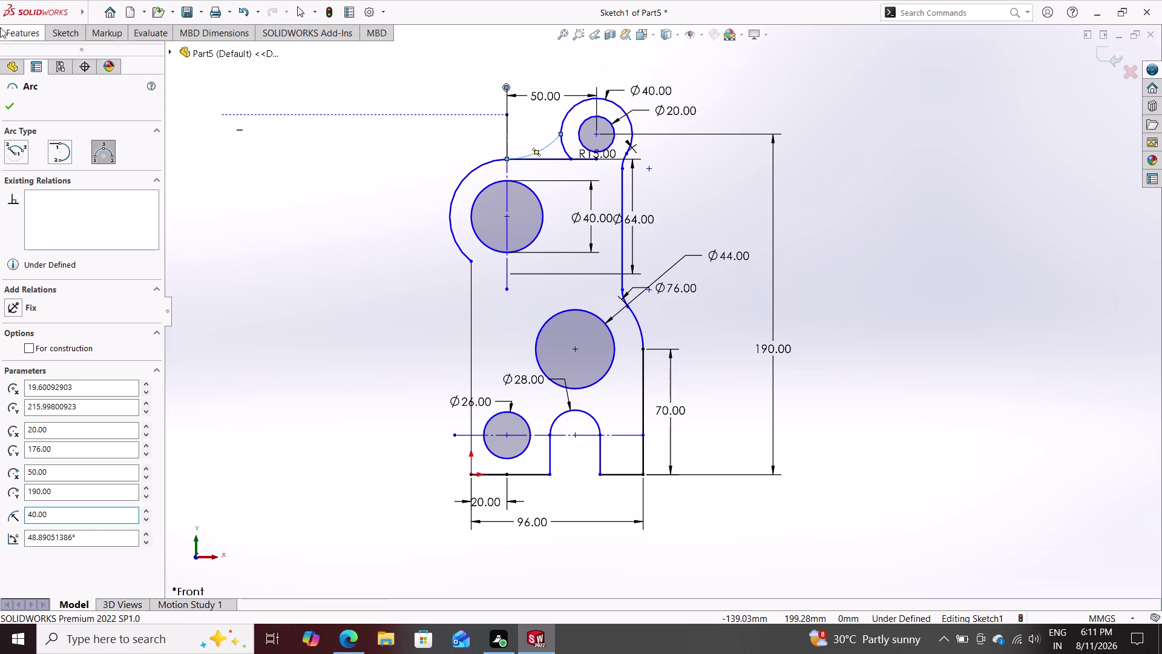
click(8, 99)
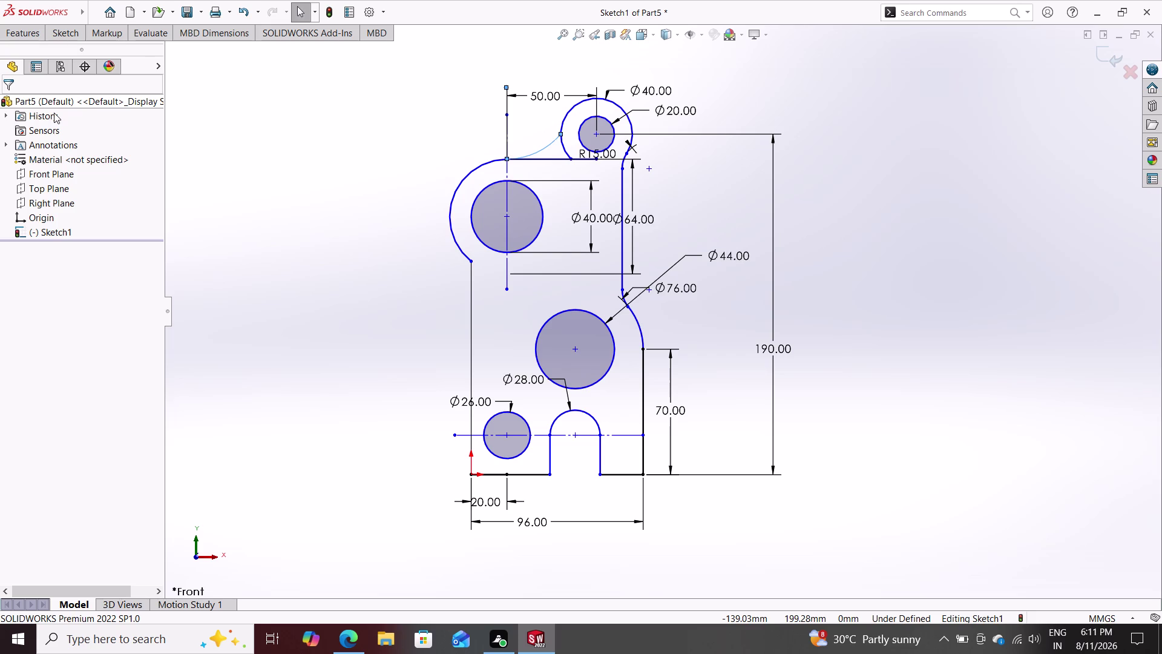
key(Escape)
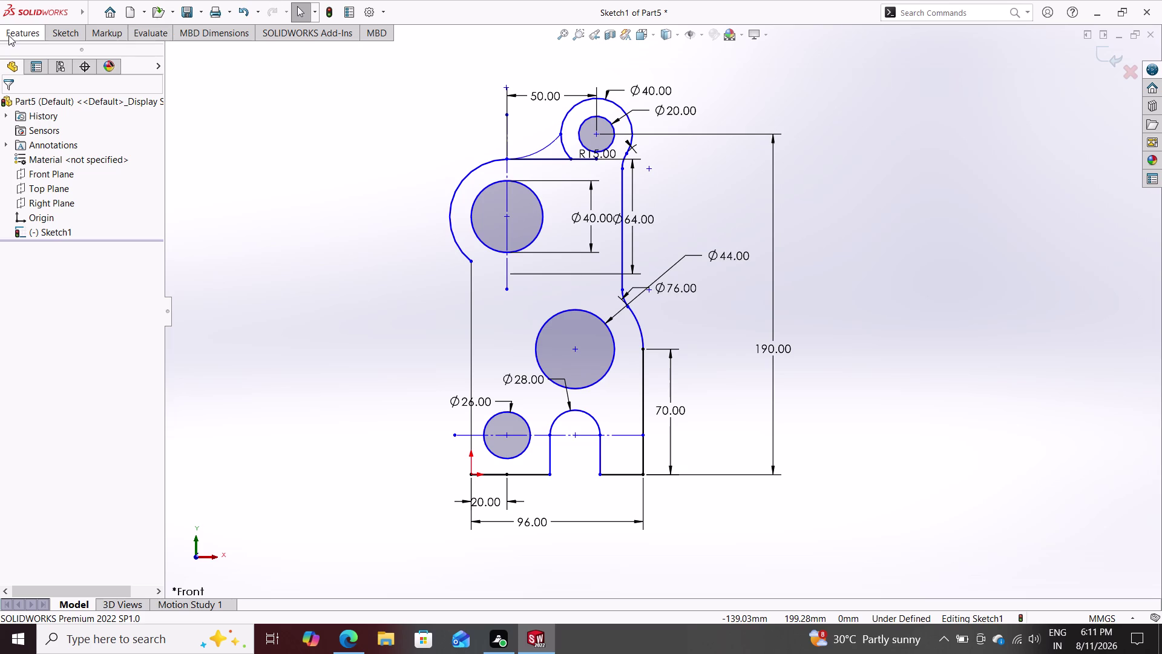
click(48, 25)
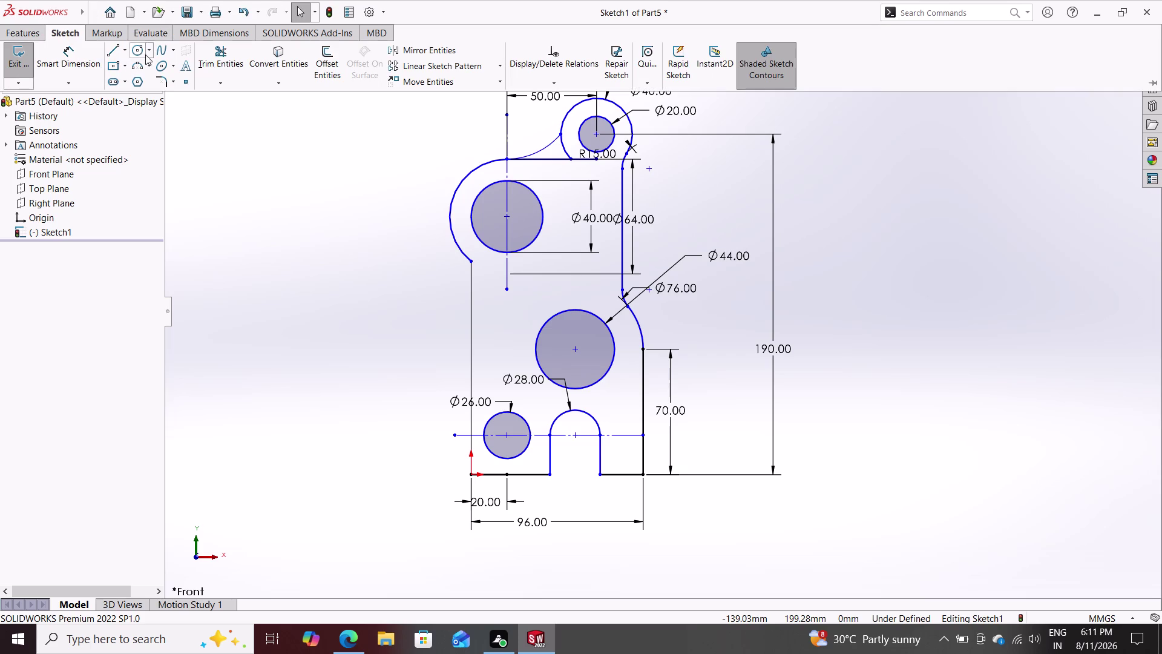
Trim away the straight top-edge pieces left under the new R40 arc.
click(217, 53)
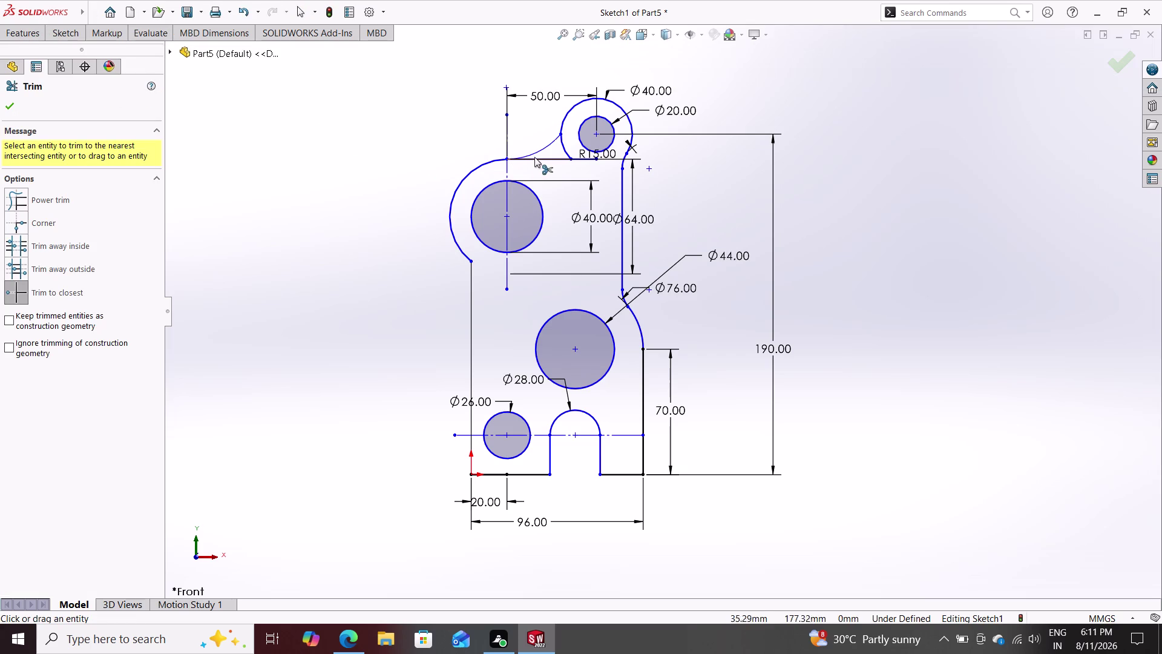
click(563, 147)
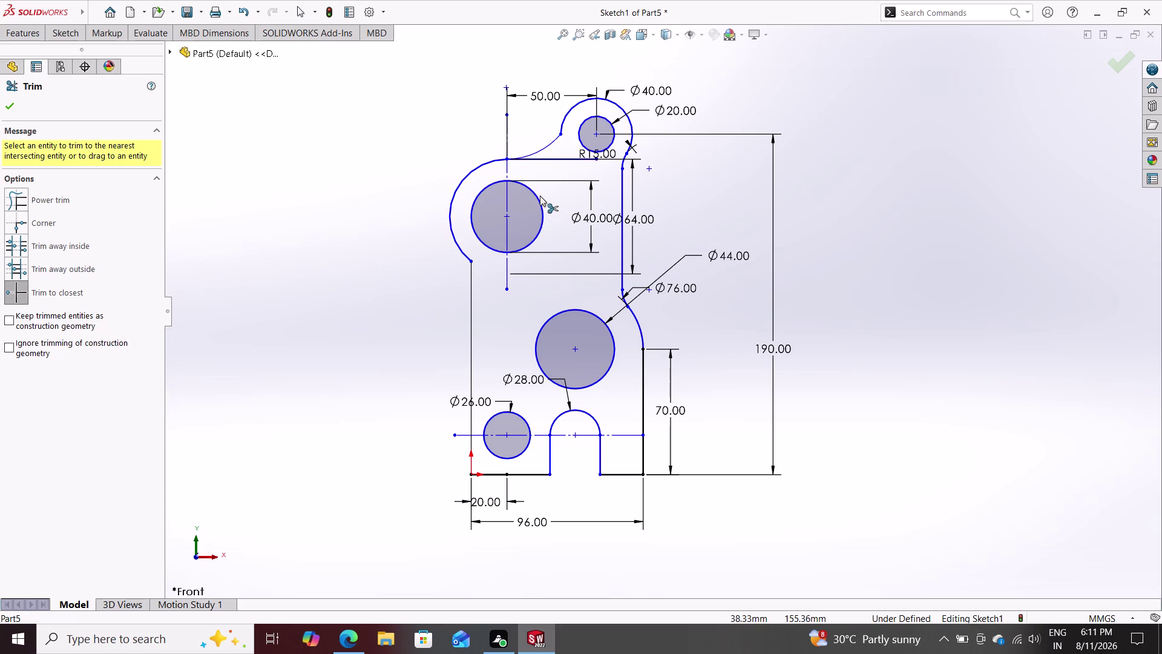
click(562, 158)
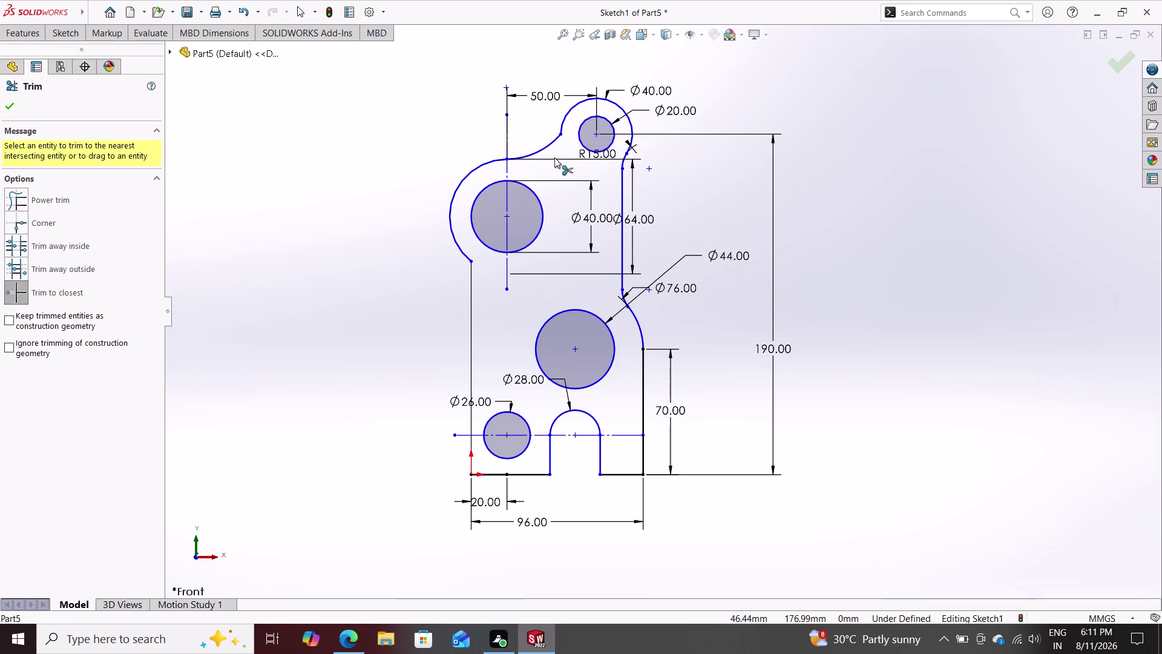
scroll(down, 3)
scroll(up, 3)
scroll(up, 3)
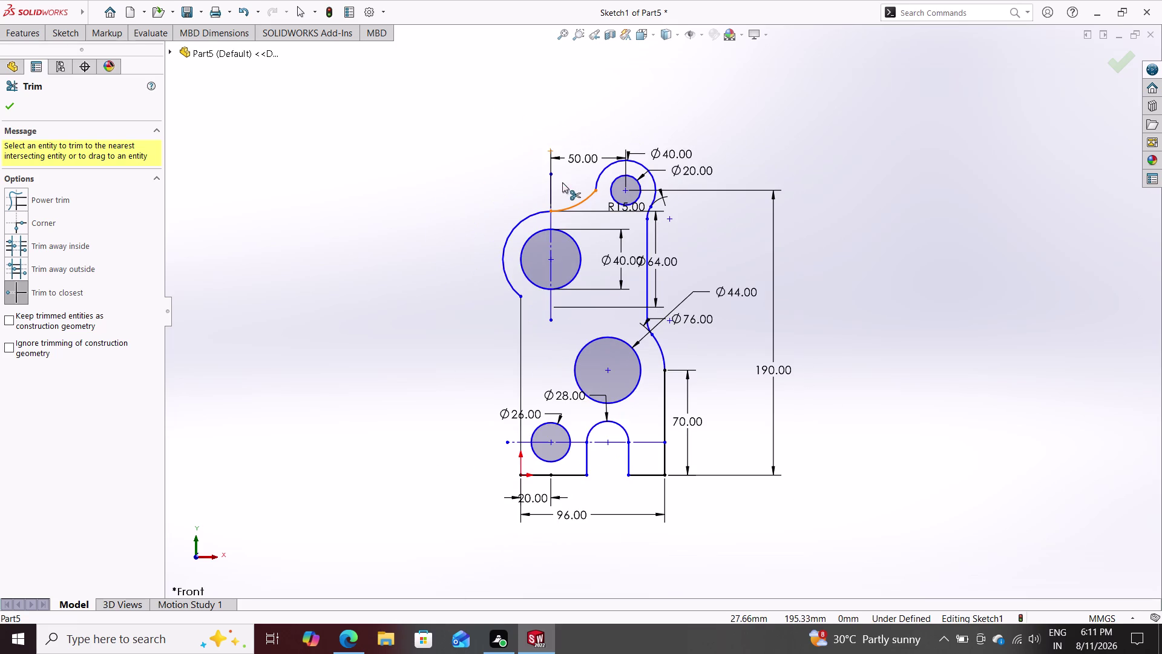
scroll(down, 3)
scroll(down, 3)
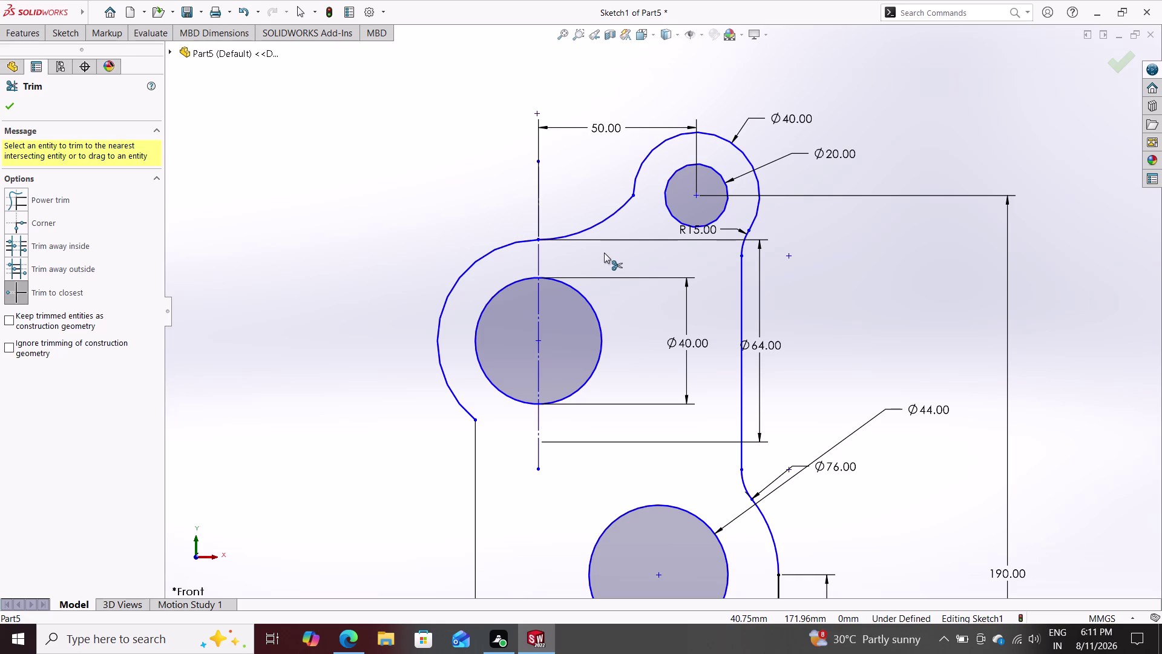
Zoom around to check the continuous upper outline, then exit trimming.
scroll(down, 3)
scroll(down, 3)
scroll(up, 3)
scroll(down, 3)
scroll(up, 3)
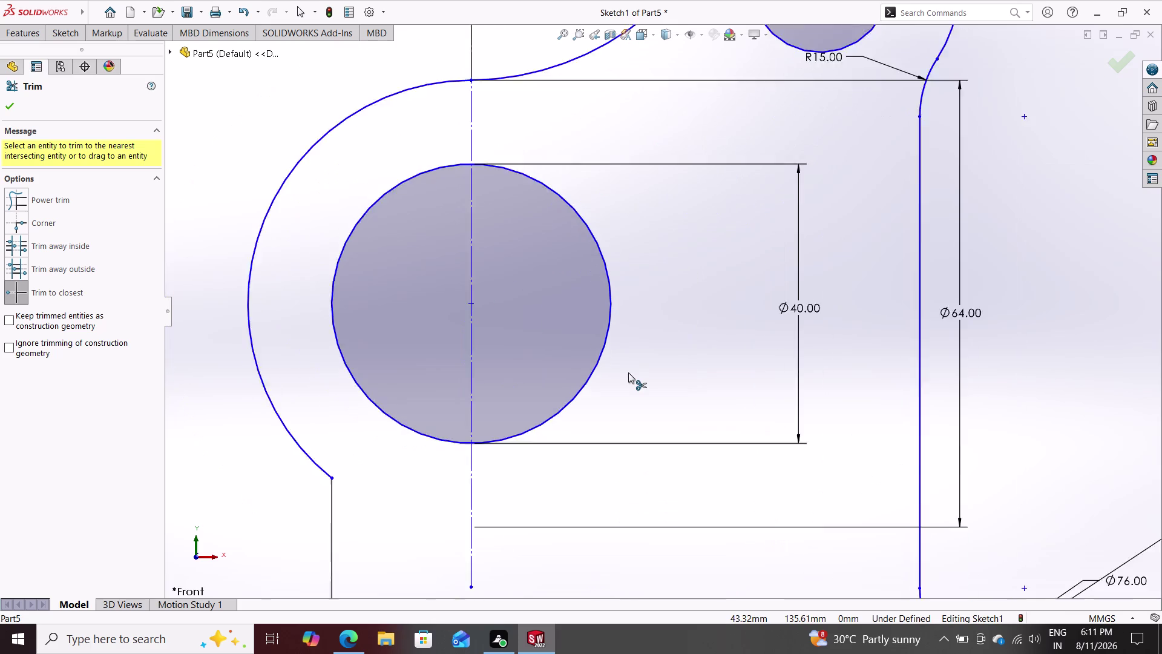
scroll(up, 3)
scroll(up, 3)
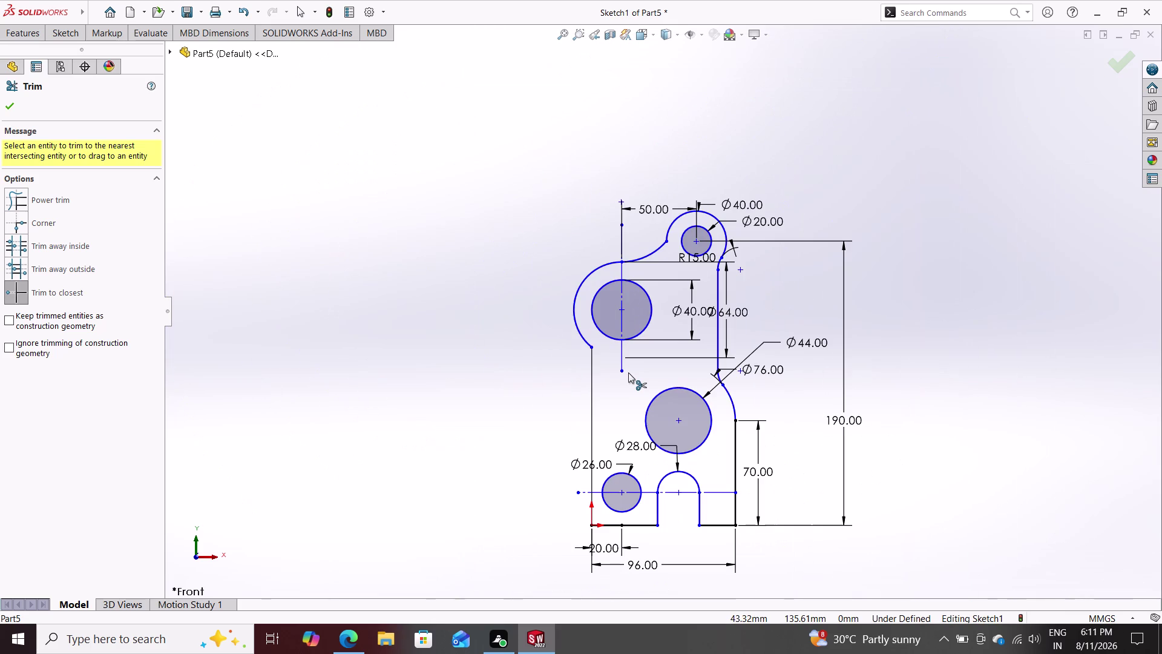
key(Escape)
key(Escape)
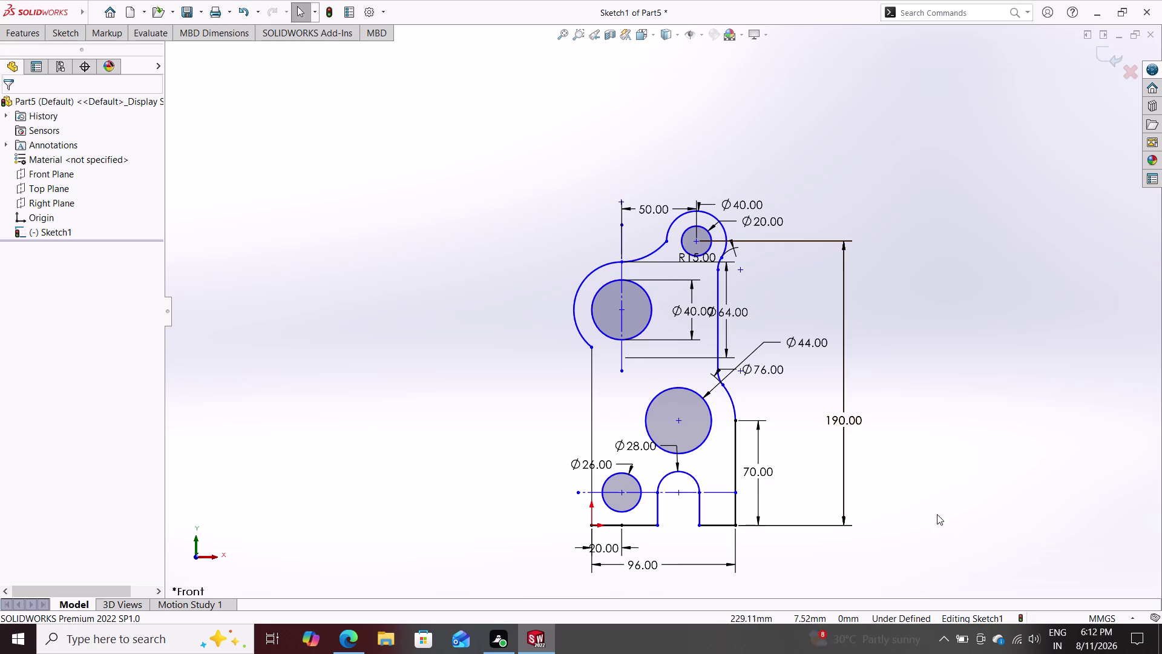
Run Fully Define Sketch on the whole sketch, adding R40 and an 84.28 horizontal dimension.
drag(921, 562, 534, 415)
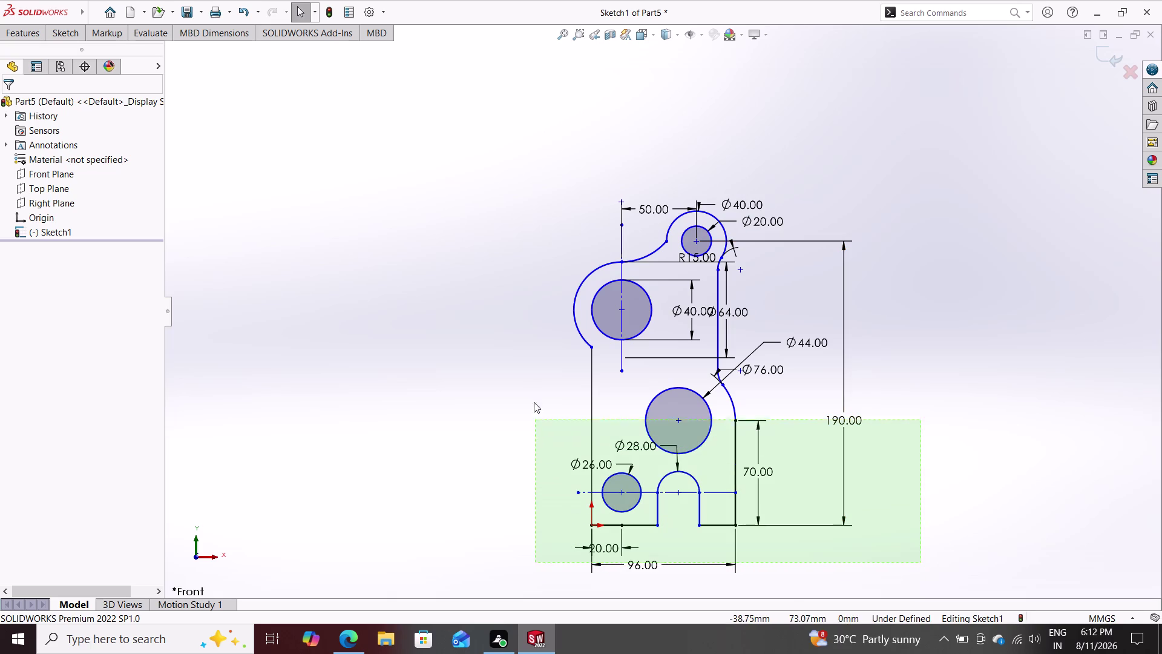
drag(534, 416, 535, 154)
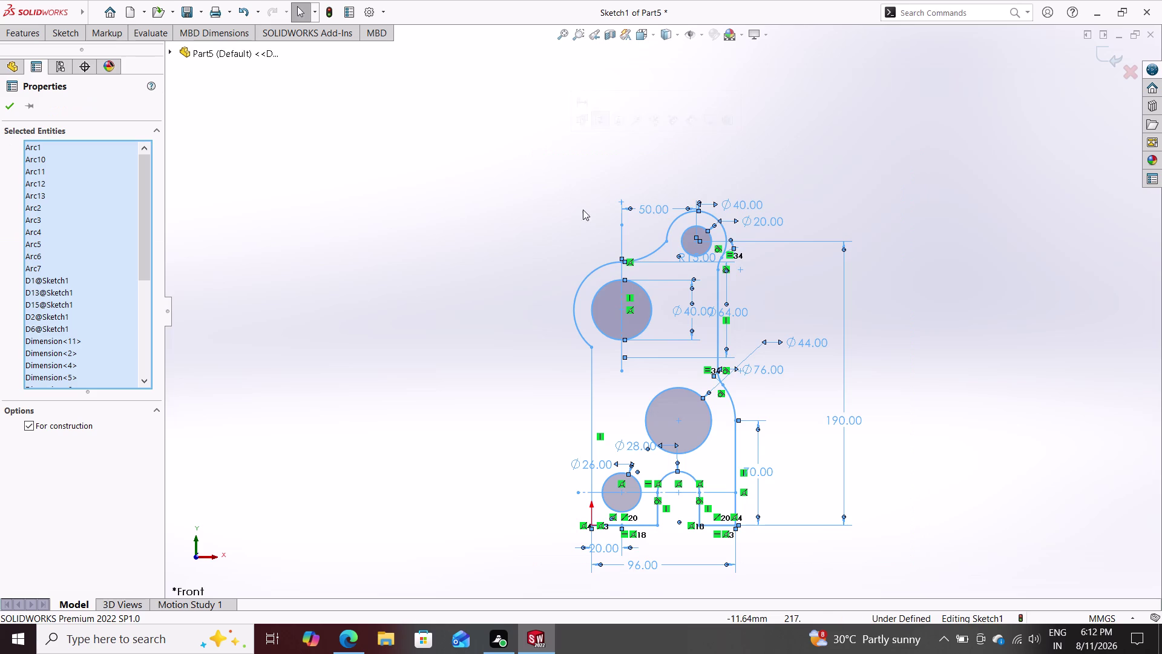
right_click(485, 226)
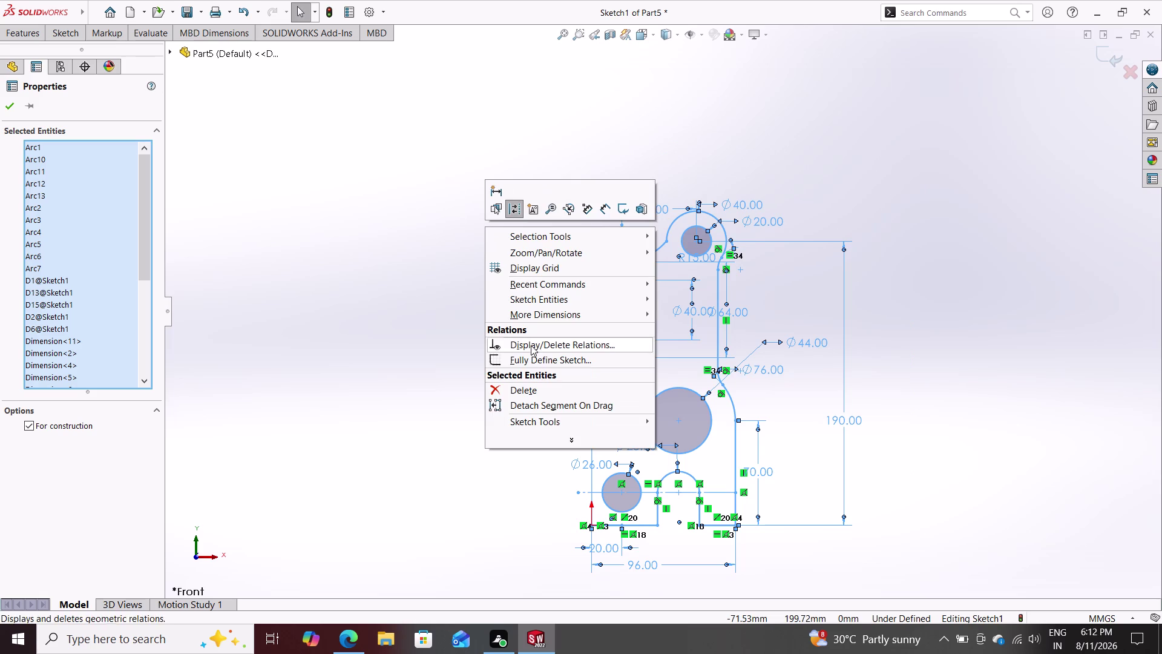
click(533, 357)
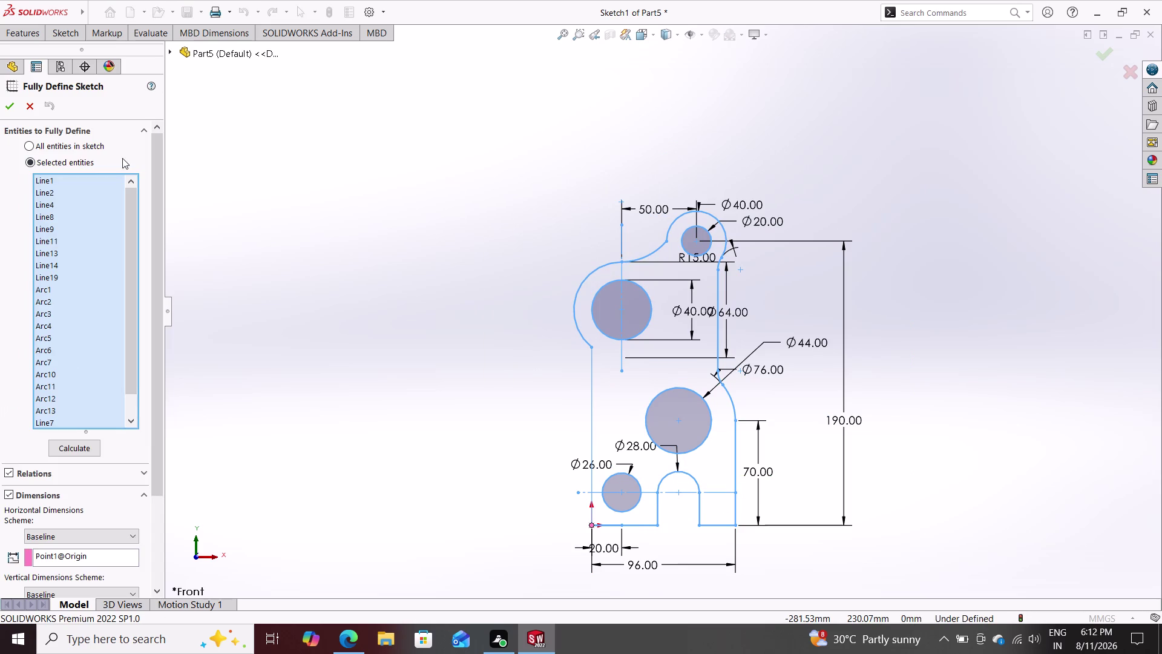
click(28, 145)
click(6, 106)
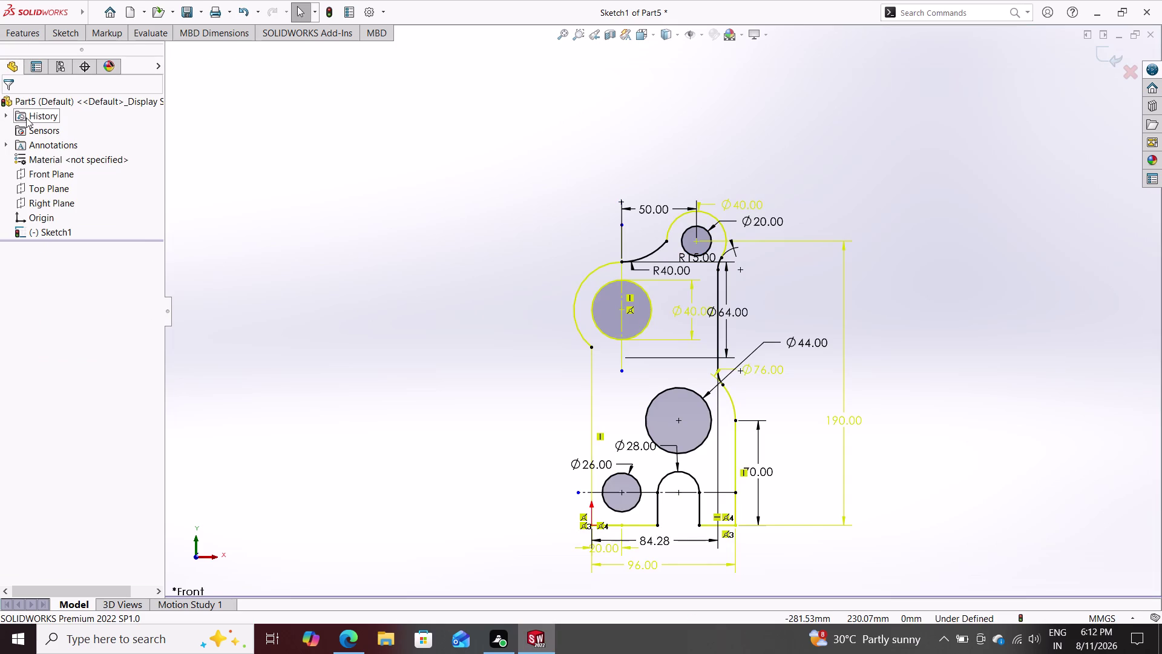
key(Escape)
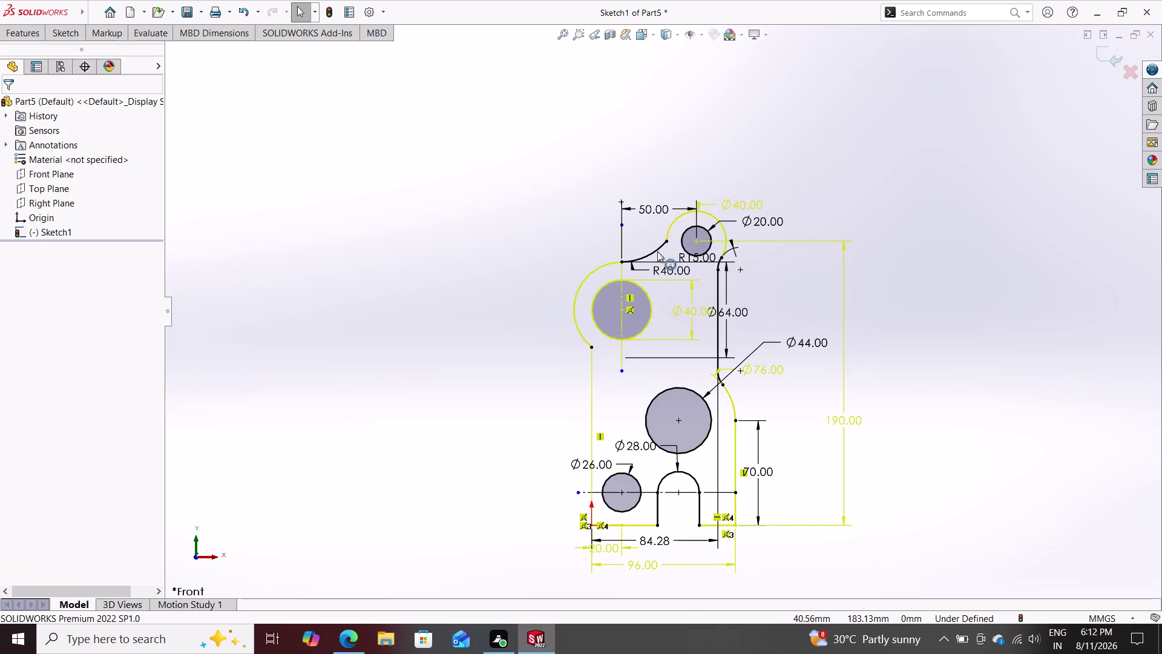
click(844, 331)
key(Delete)
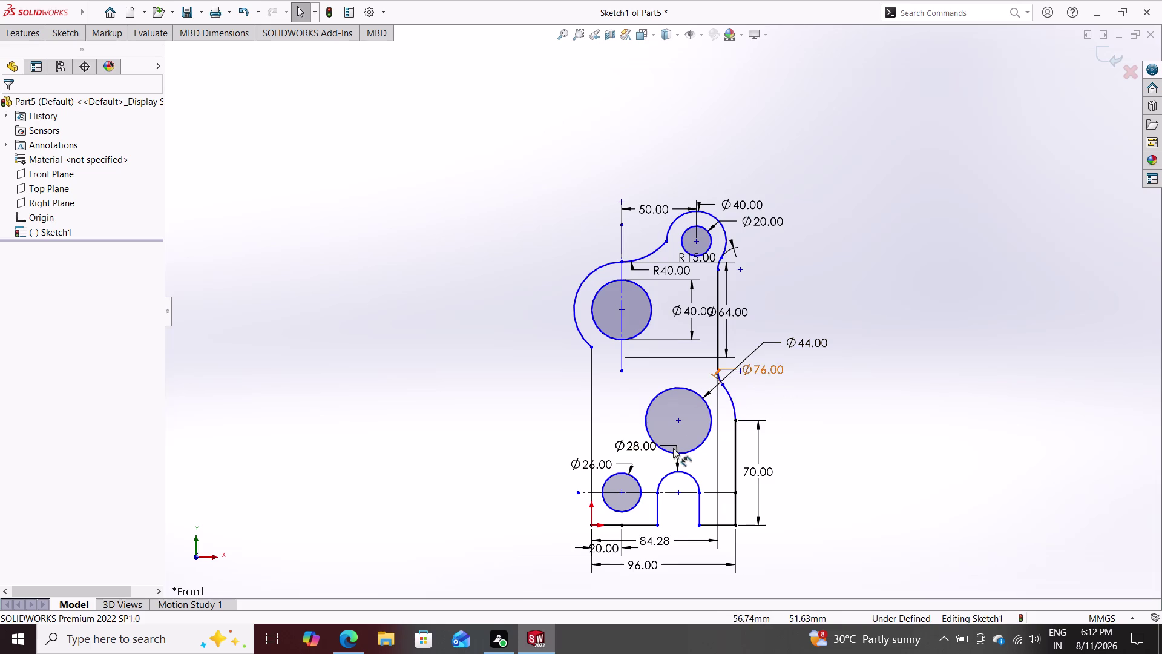
Multi-select the slot end and sides, left boss arc, top arcs and right-side arcs of the outline.
click(642, 483)
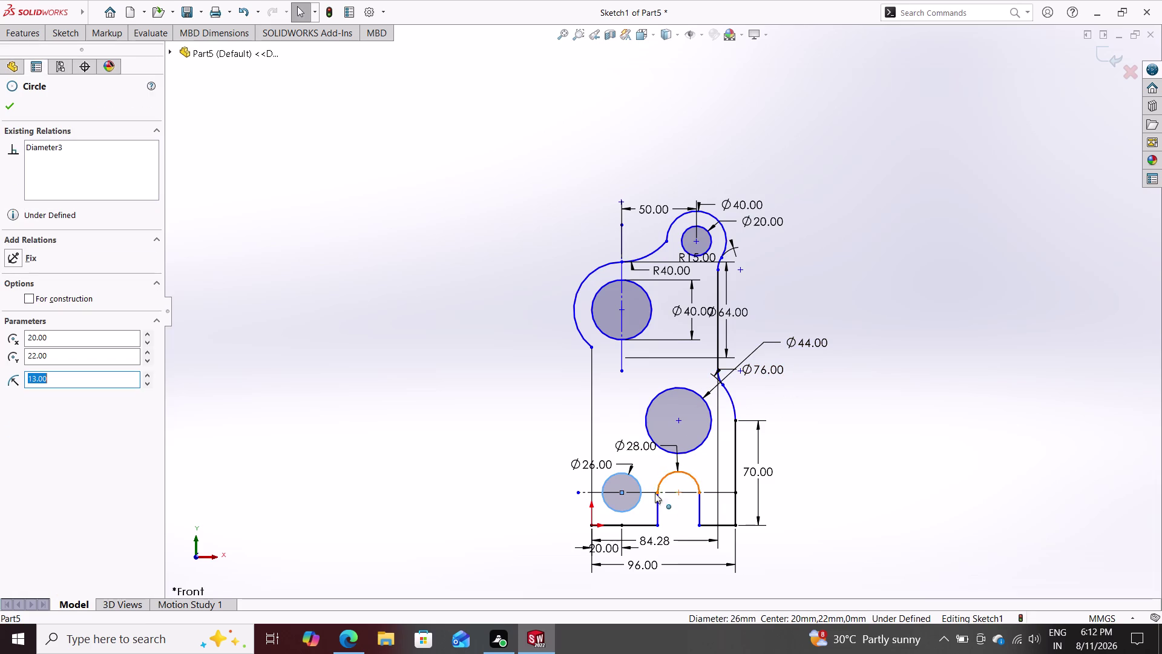
click(658, 498)
click(665, 475)
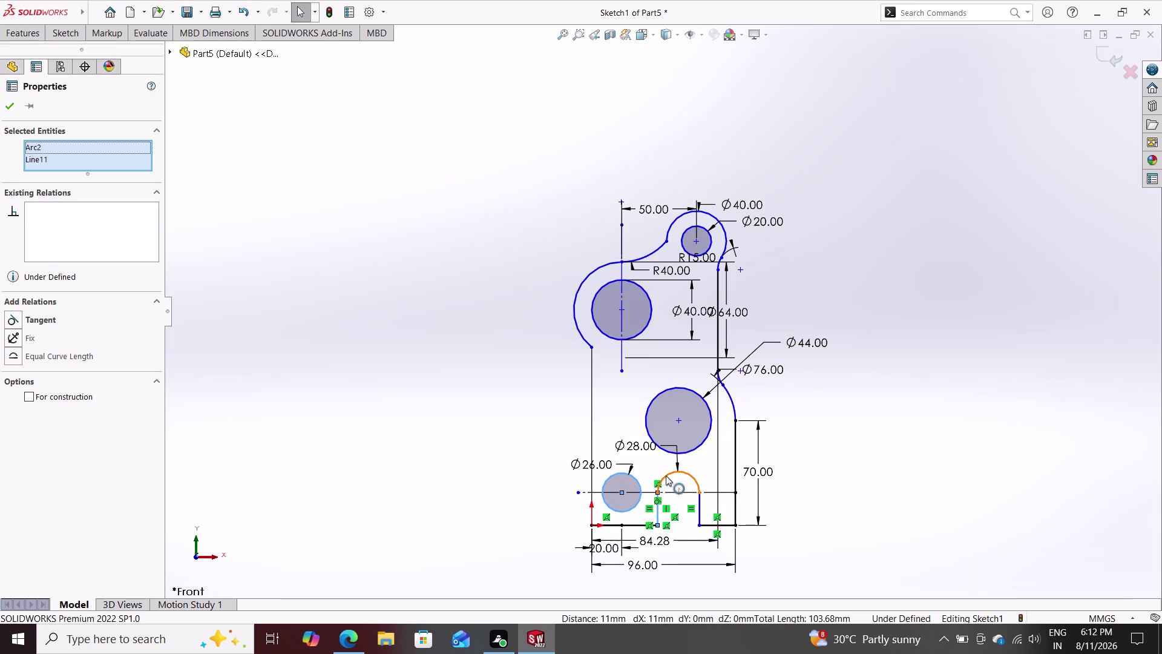
click(700, 508)
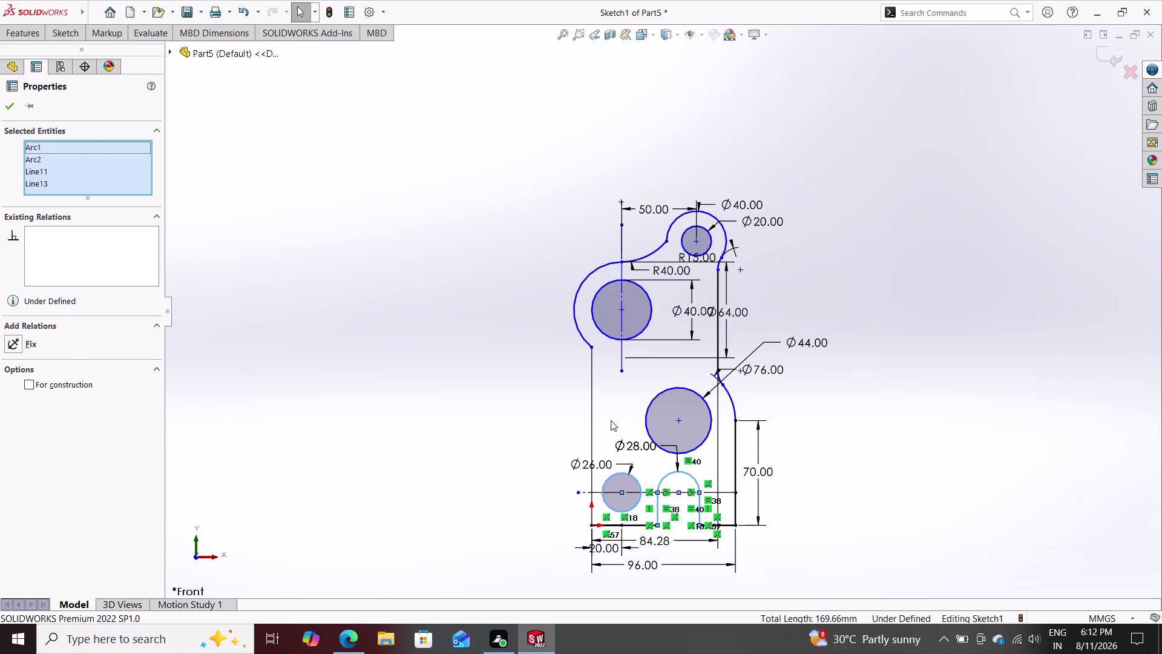
click(589, 341)
click(607, 330)
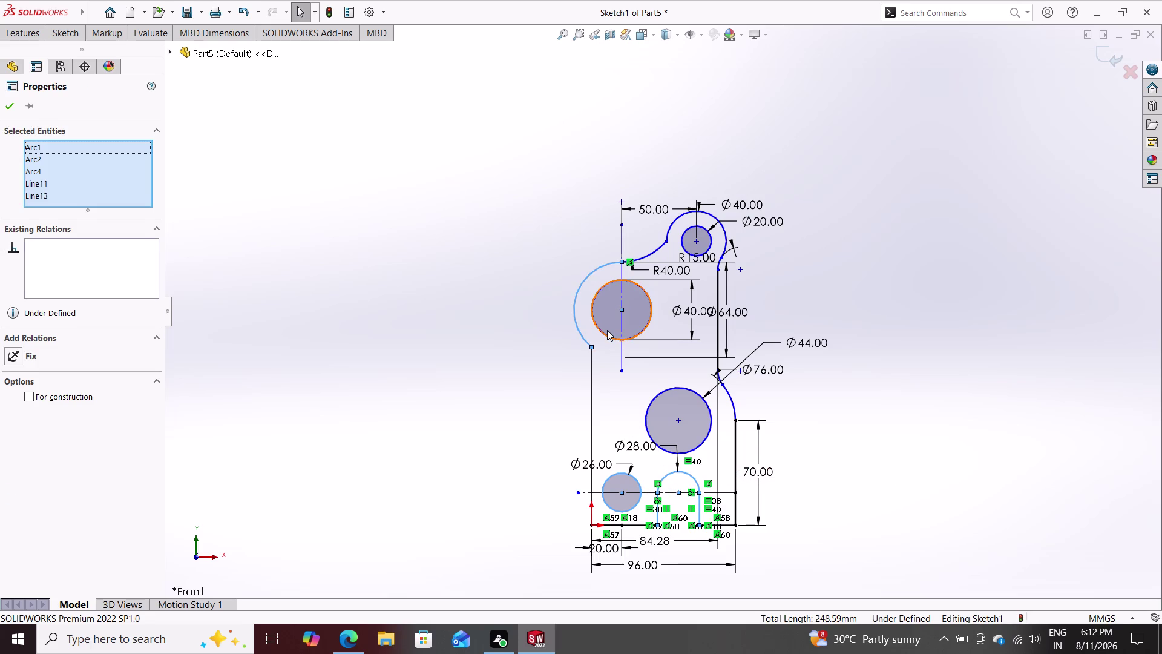
click(648, 257)
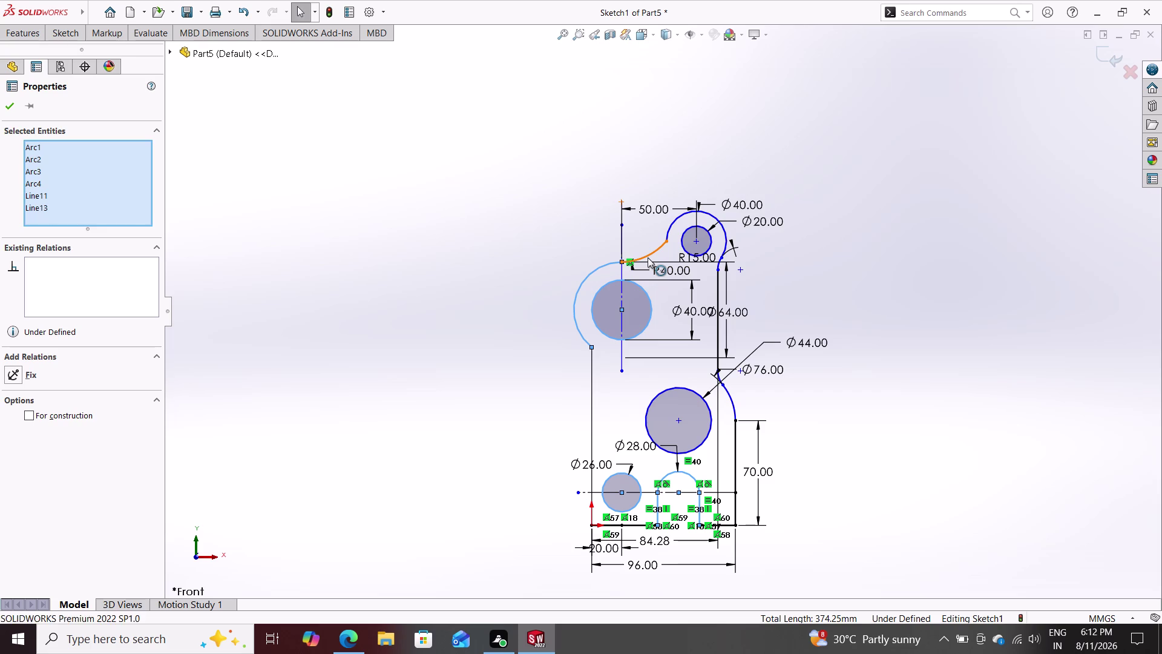
click(677, 220)
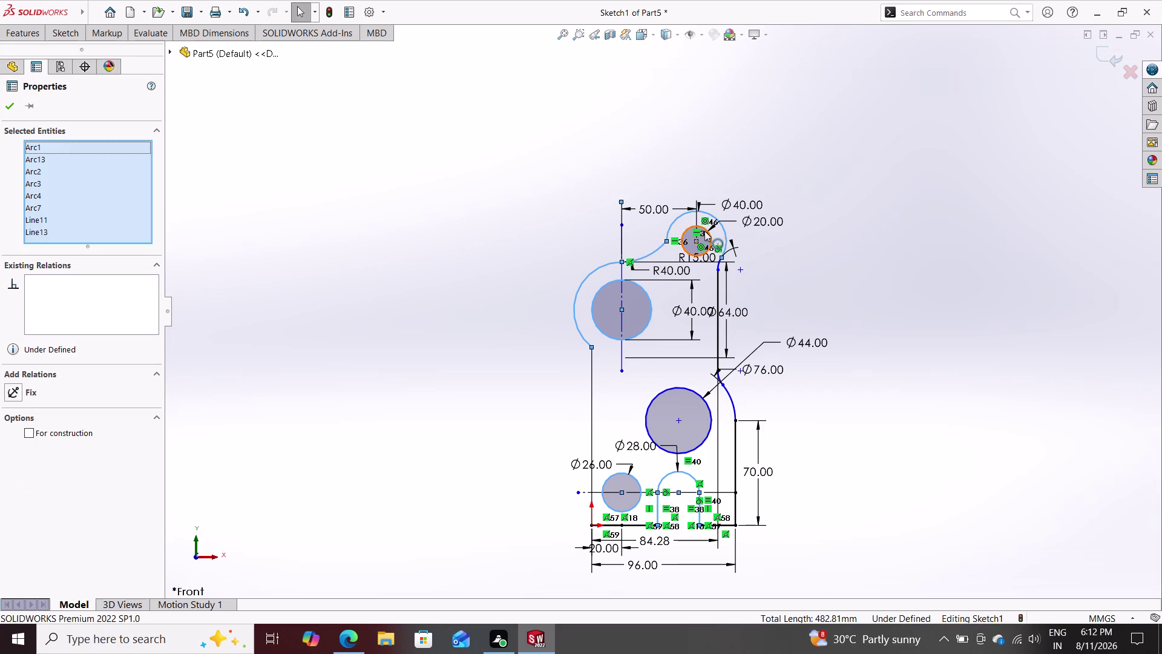
click(706, 233)
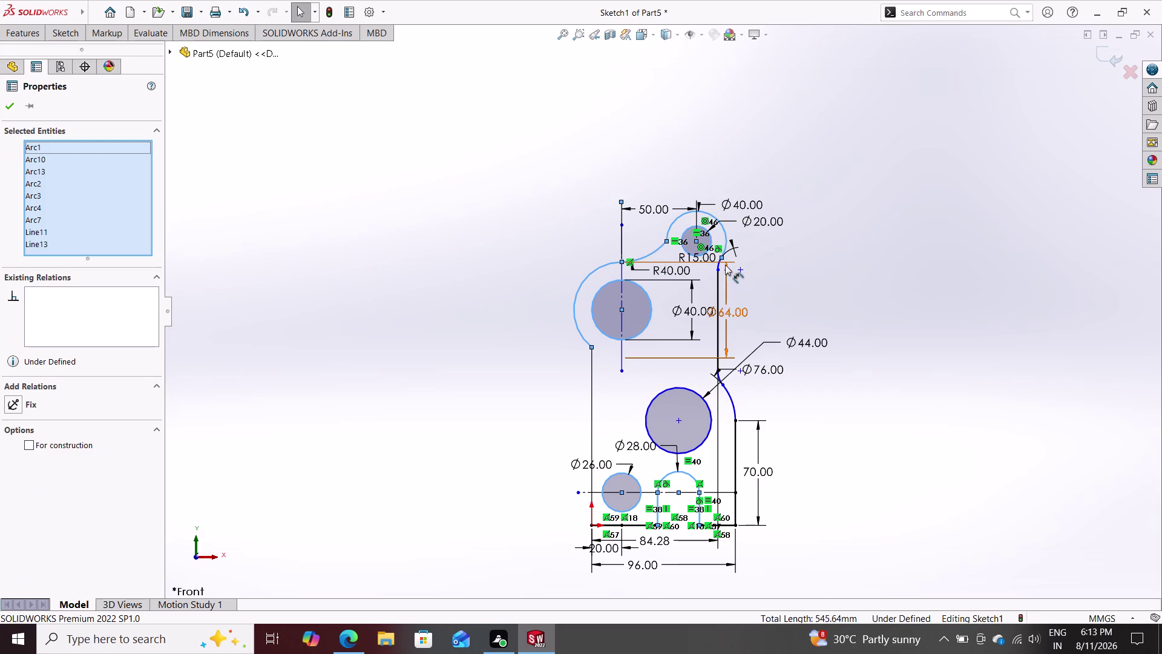
click(717, 266)
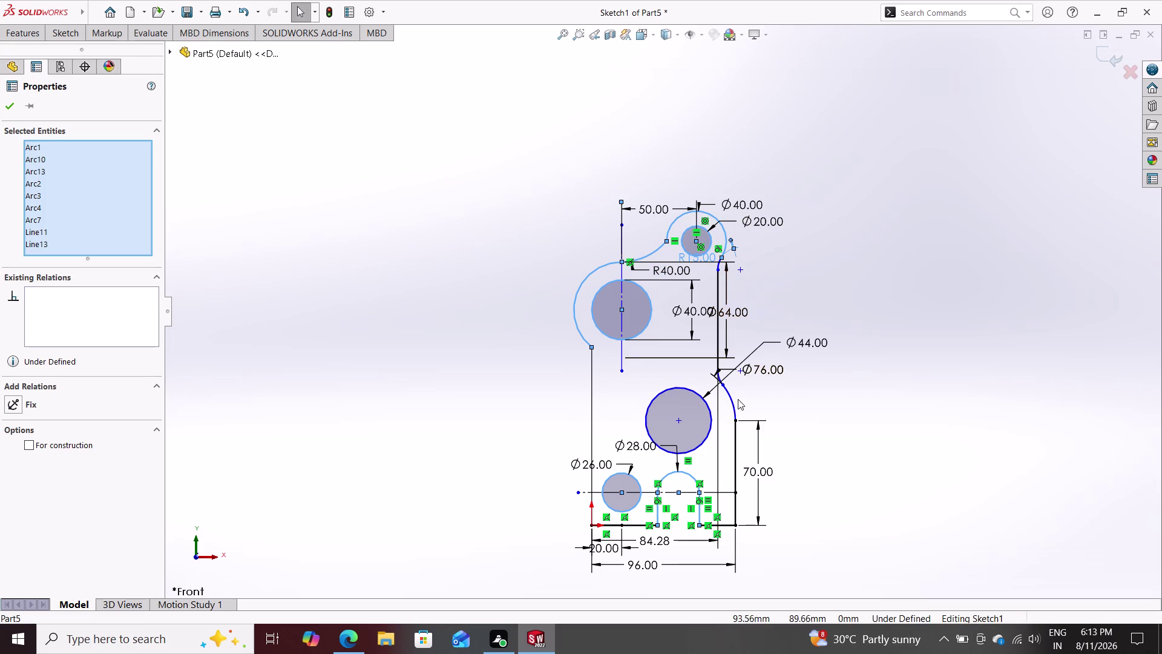
click(733, 403)
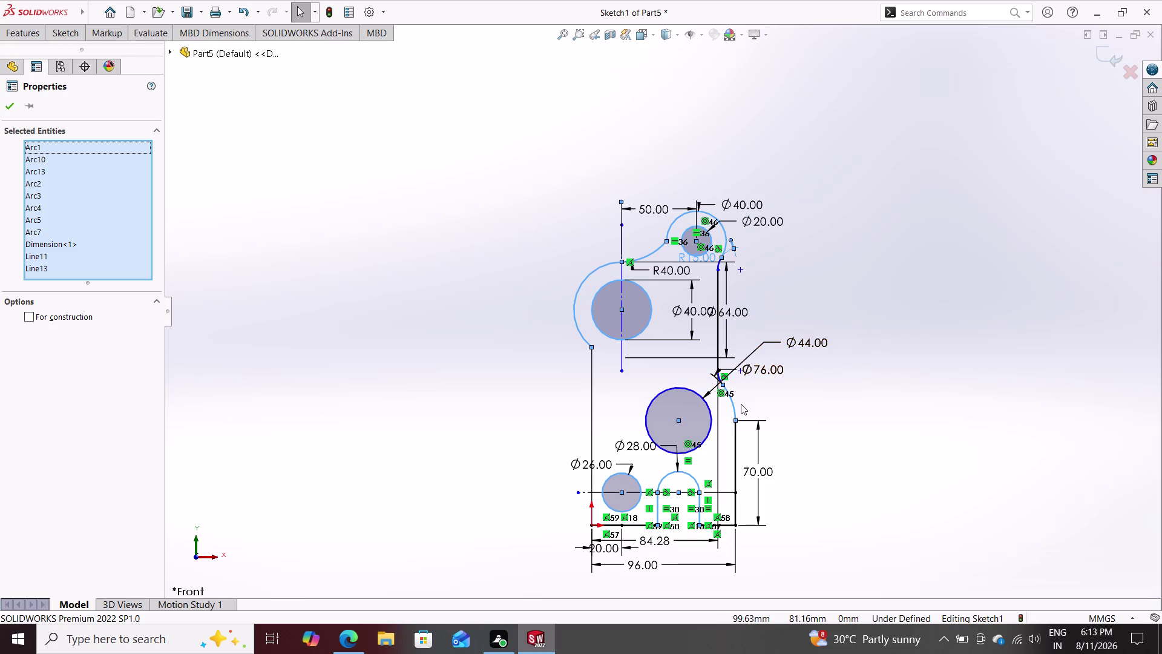
click(708, 414)
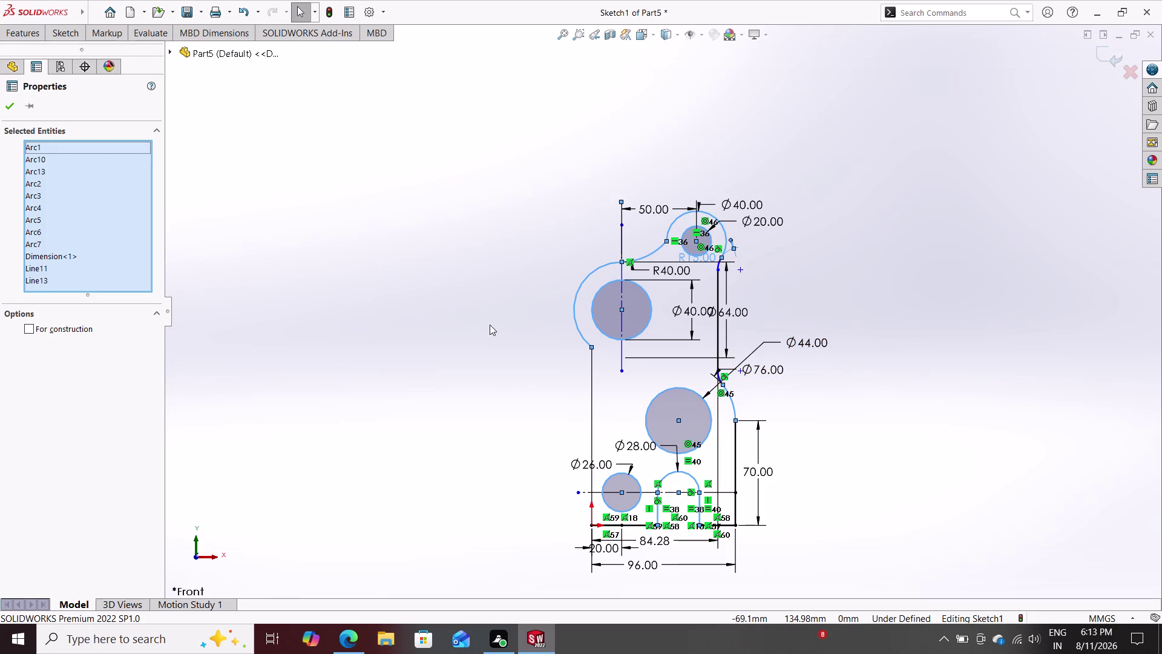
Start Fully Define Sketch limited to the selected outline entities.
right_click(446, 326)
click(525, 455)
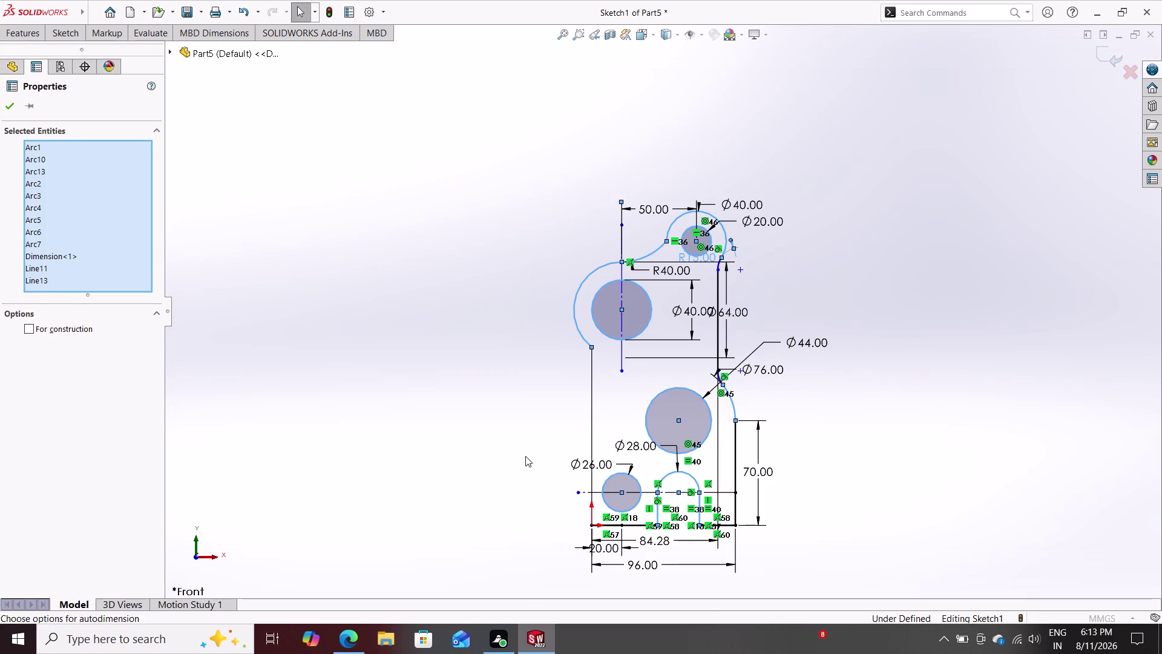
click(59, 158)
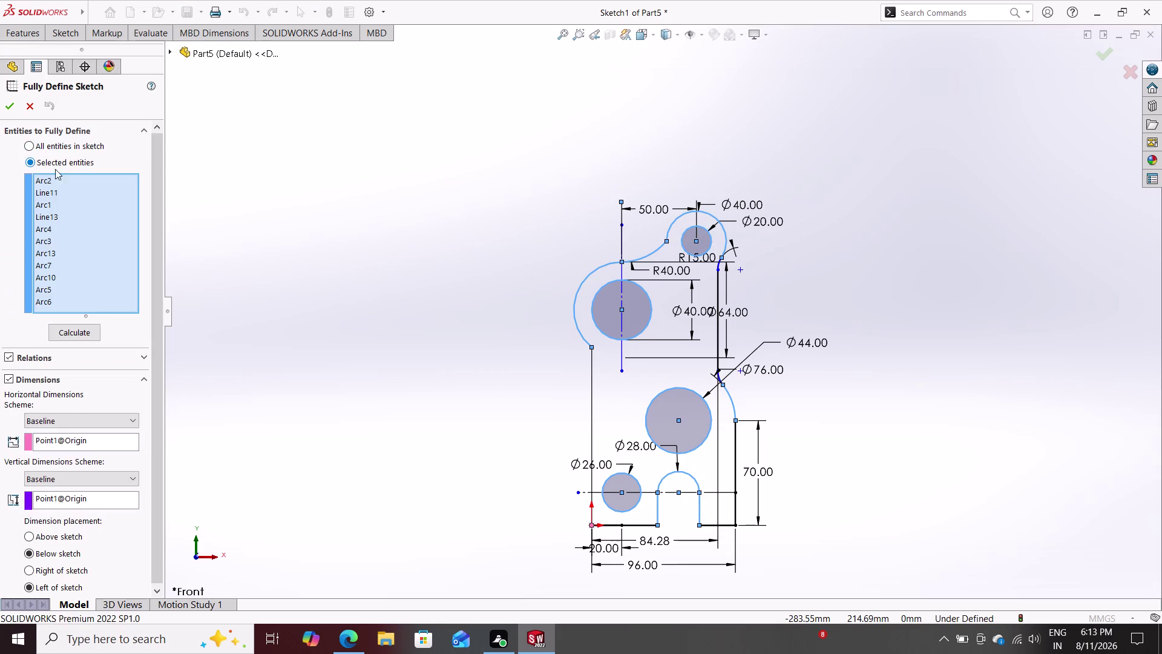
Apply Fully Define Sketch to the chosen entities and zoom to inspect the profile.
click(8, 107)
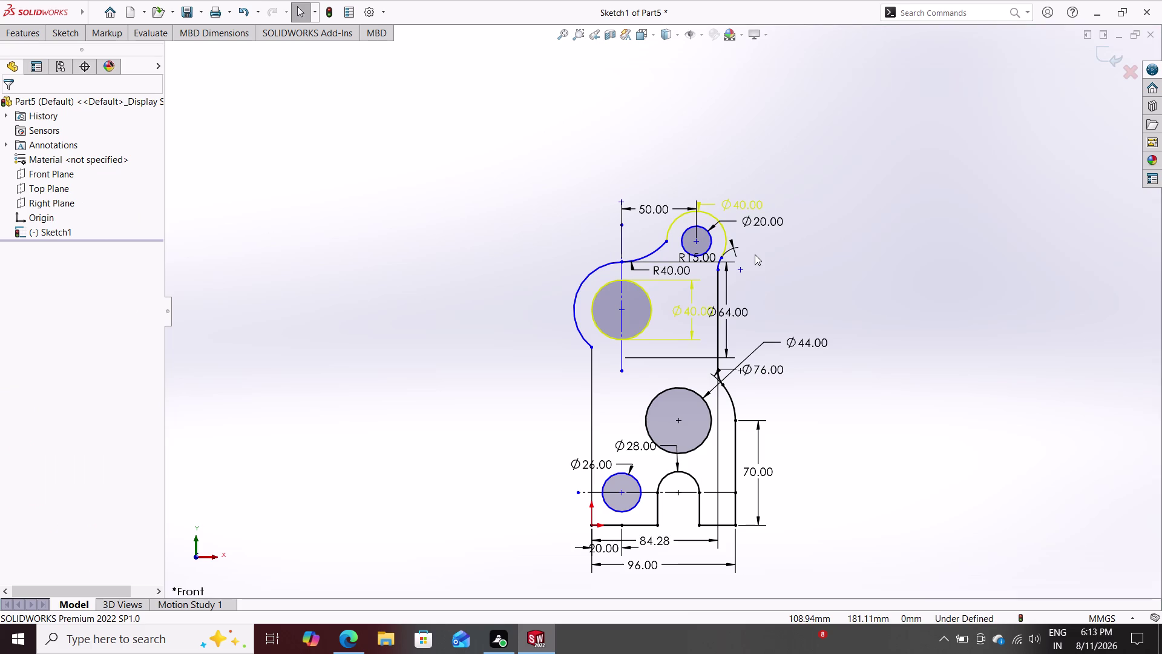
scroll(down, 3)
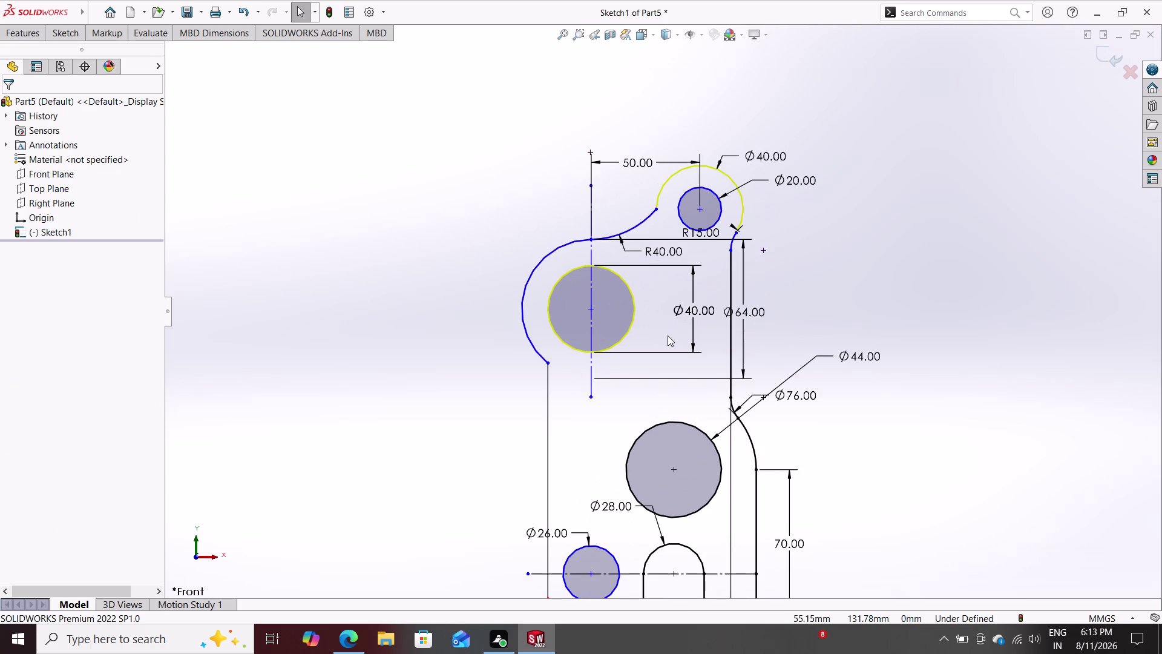
scroll(up, 3)
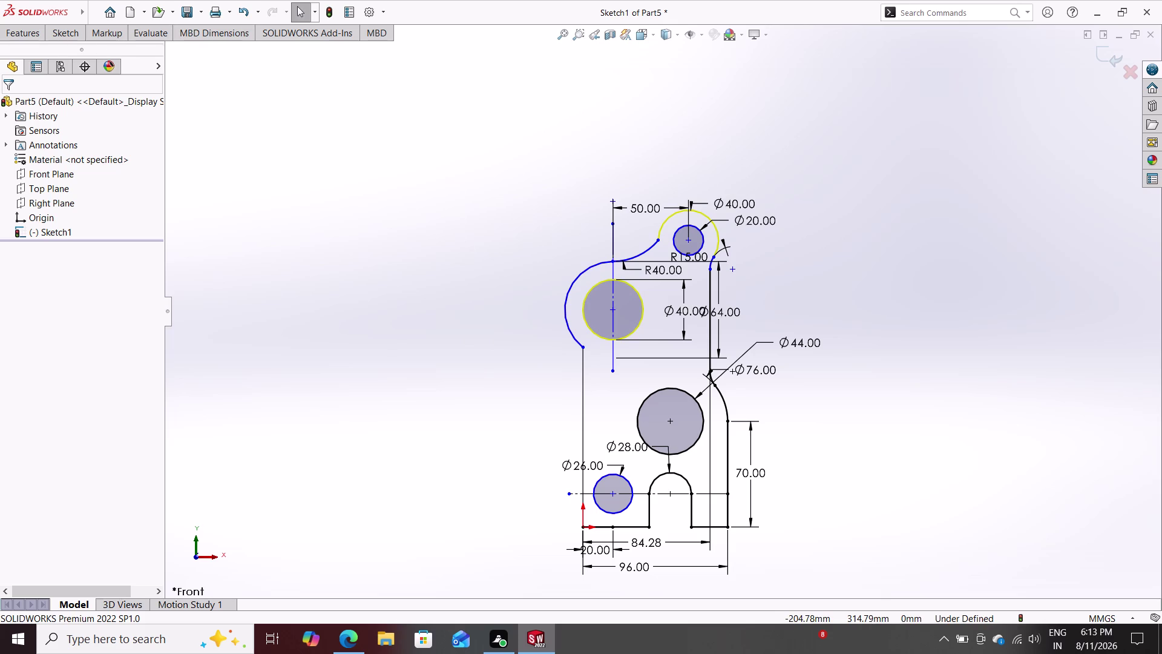
Place a trial 22 mm vertical dimension from the origin to the Ø26 circle's centre.
double_click(70, 39)
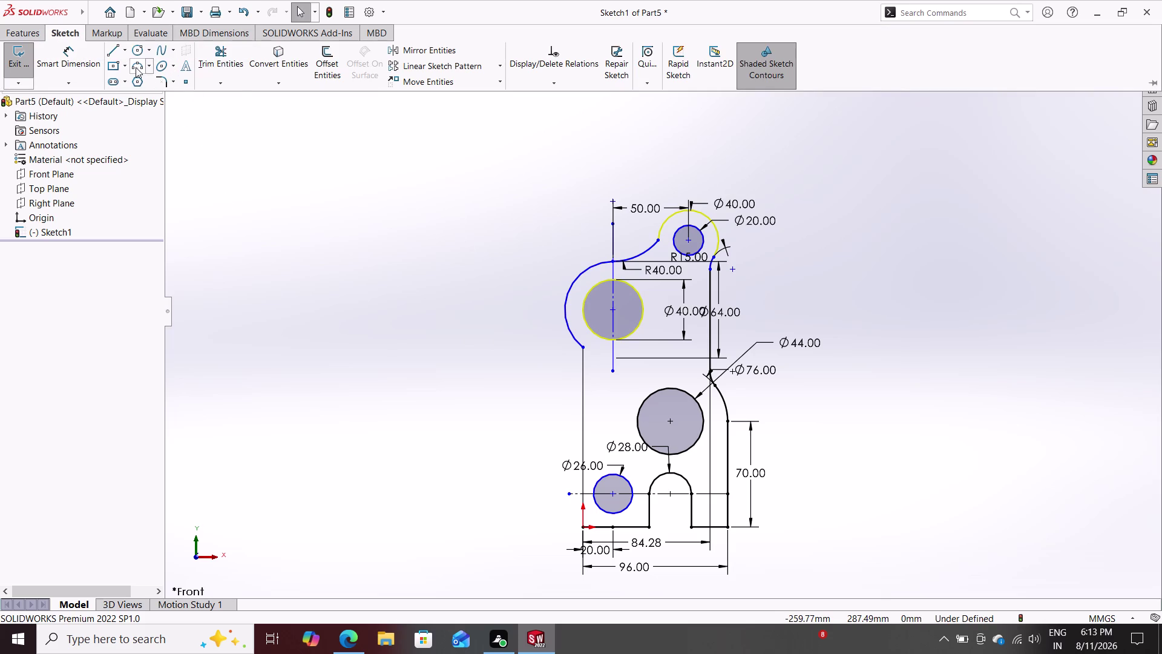
click(61, 55)
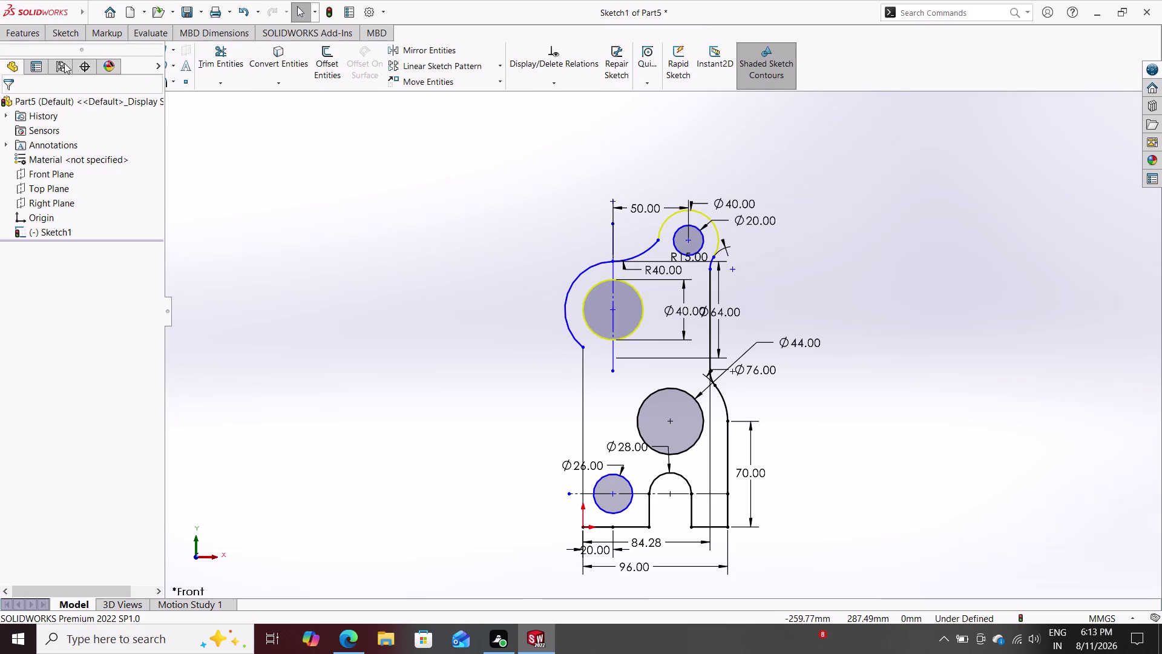
scroll(down, 3)
scroll(up, 3)
scroll(down, 3)
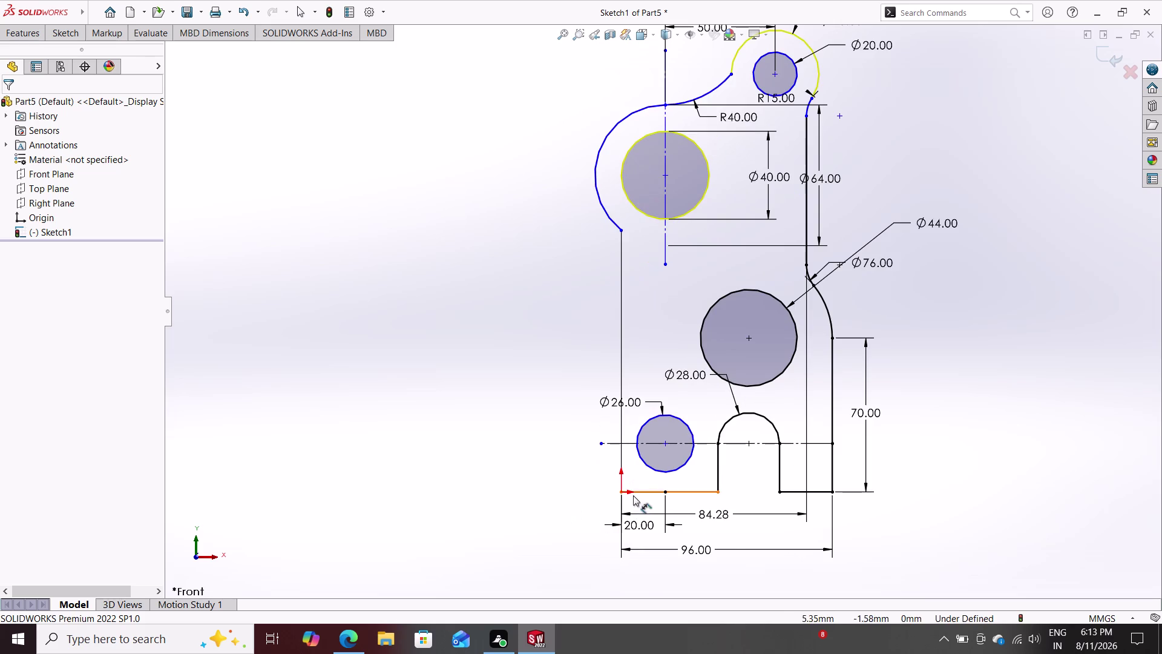
click(621, 491)
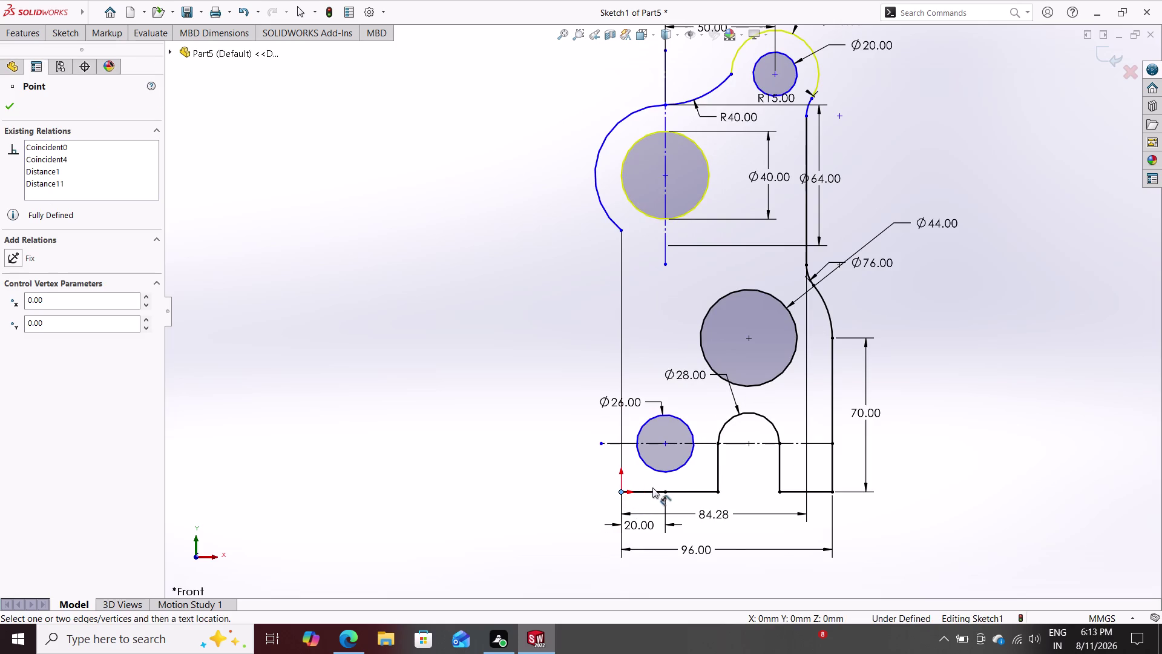
click(665, 441)
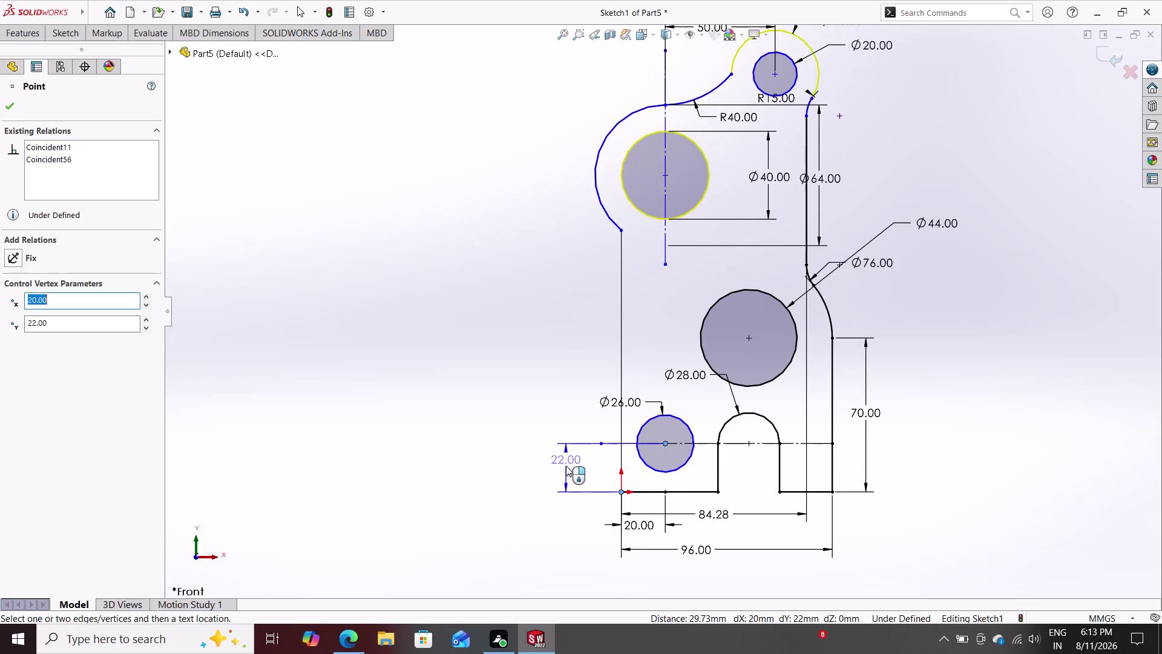
click(569, 466)
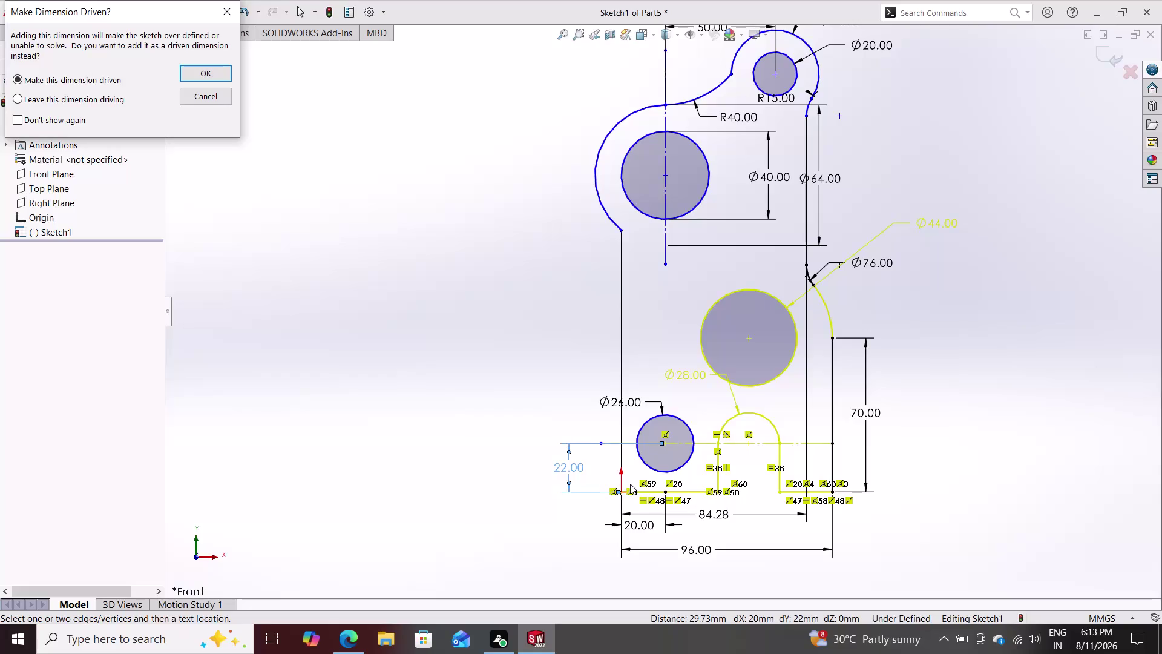
Undo the conflicting 22 mm dimension and clear the selection.
key(ctrl+z)
key(Escape)
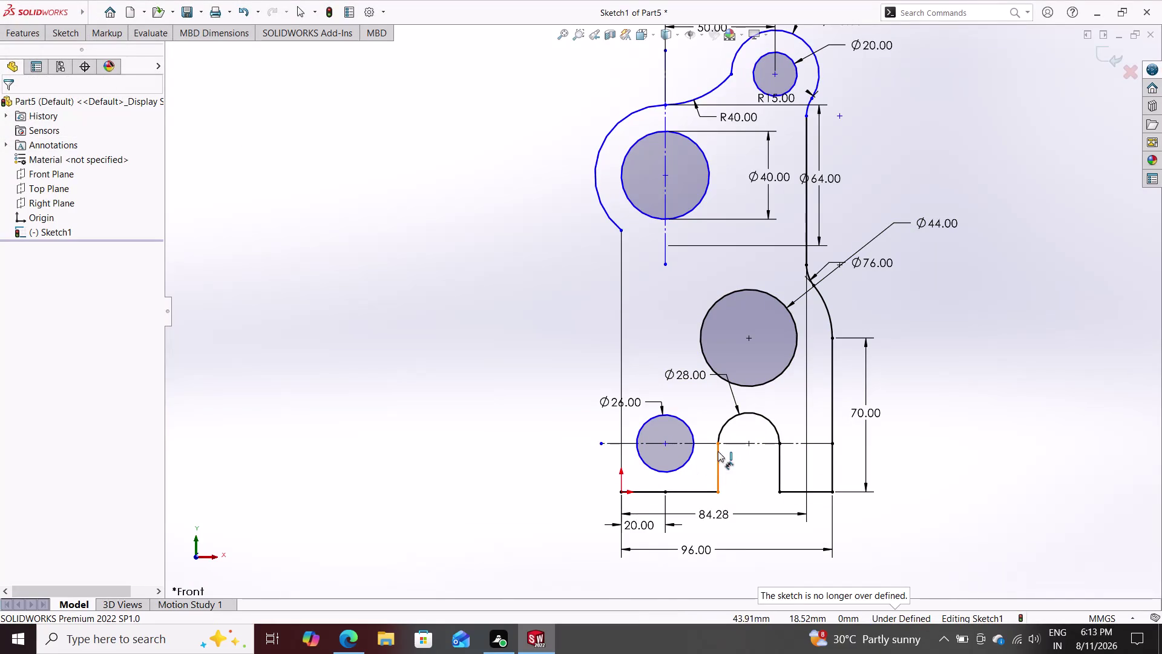
click(666, 444)
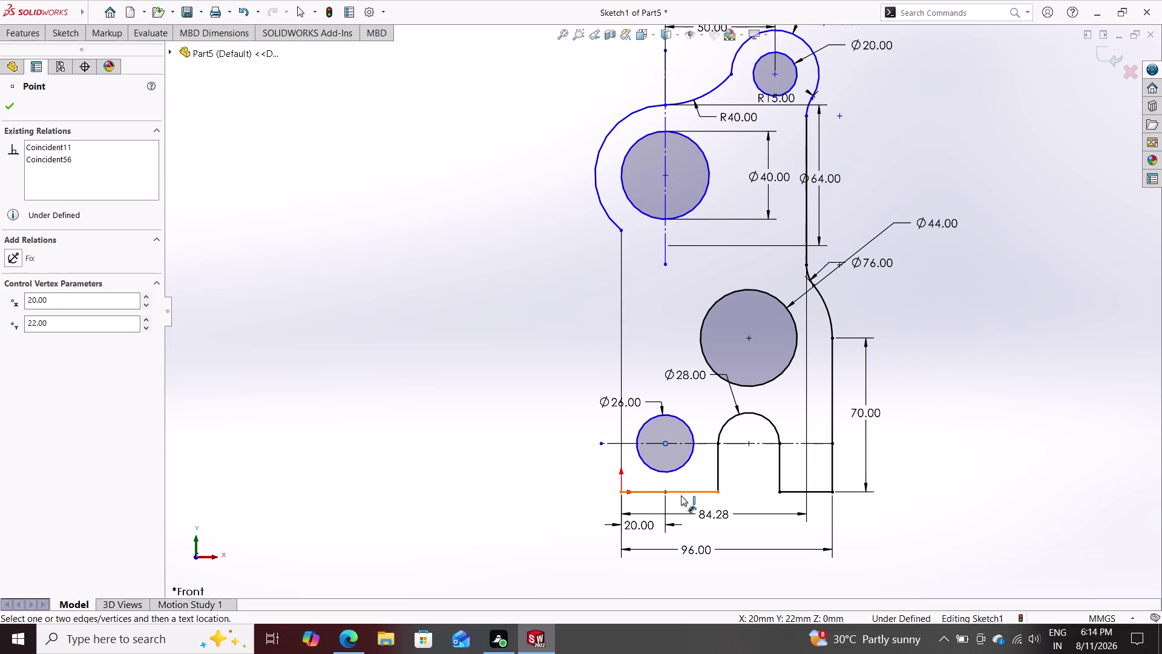
key(Escape)
key(Escape)
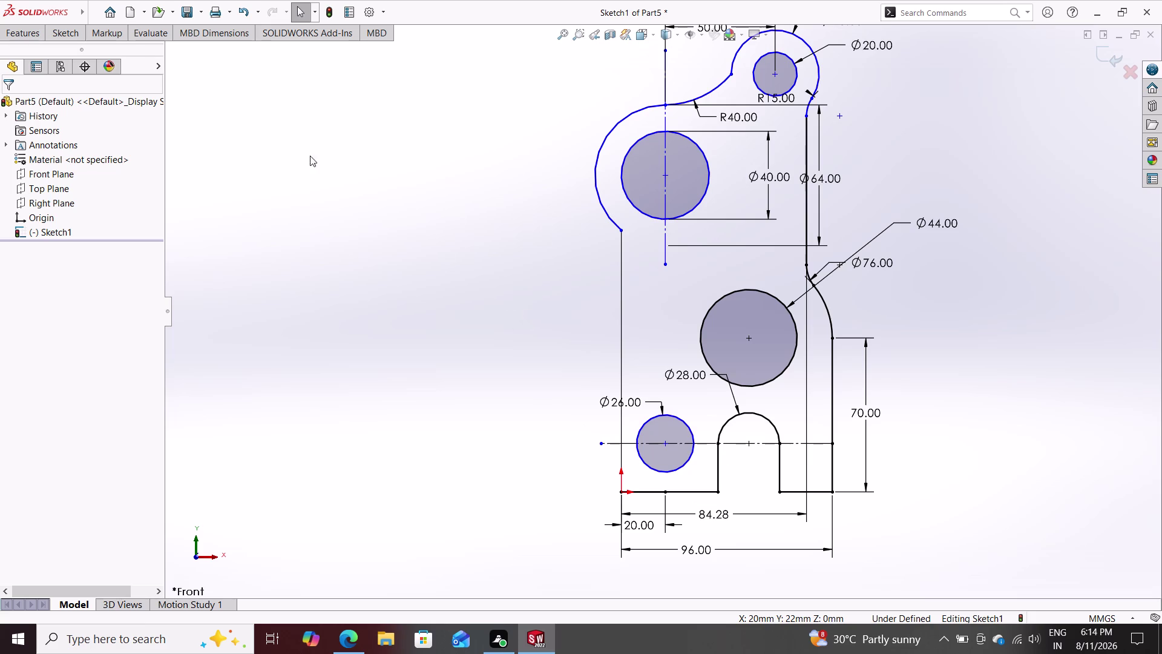
click(53, 31)
click(74, 58)
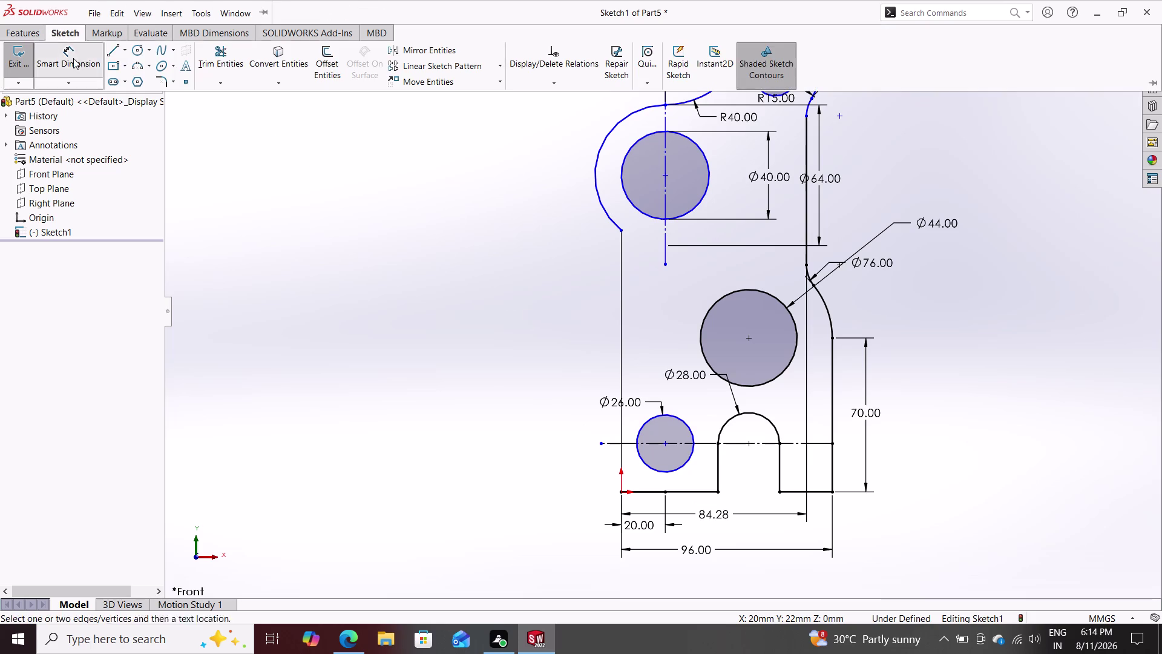
click(833, 489)
click(833, 443)
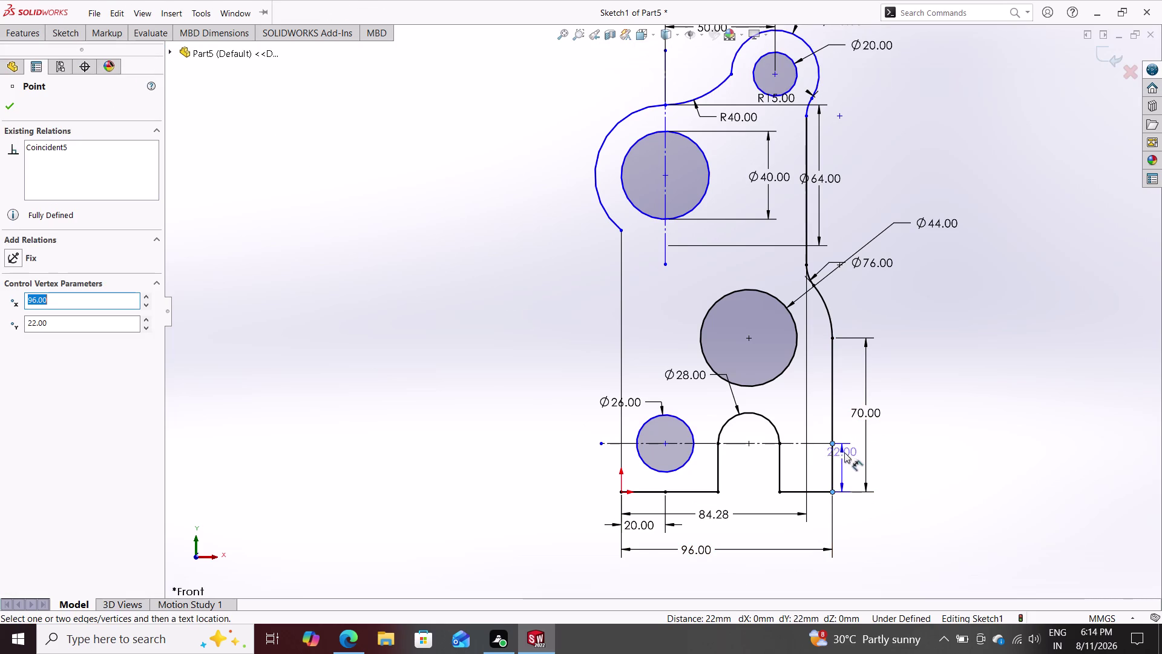
click(853, 458)
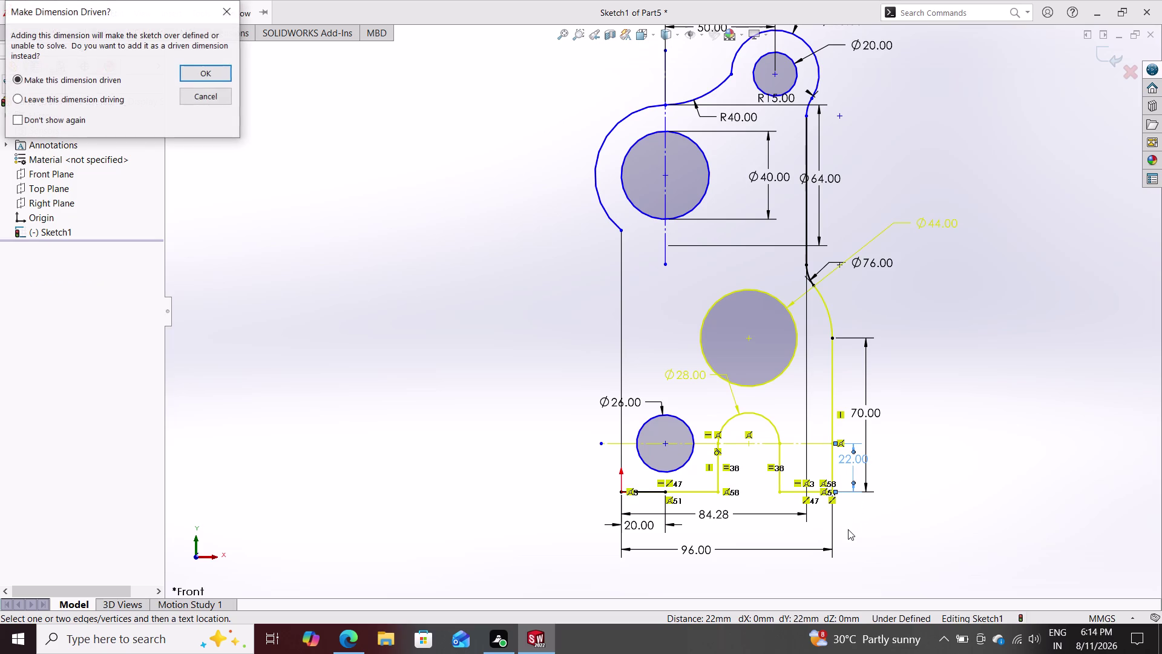
key(Escape)
key(Escape)
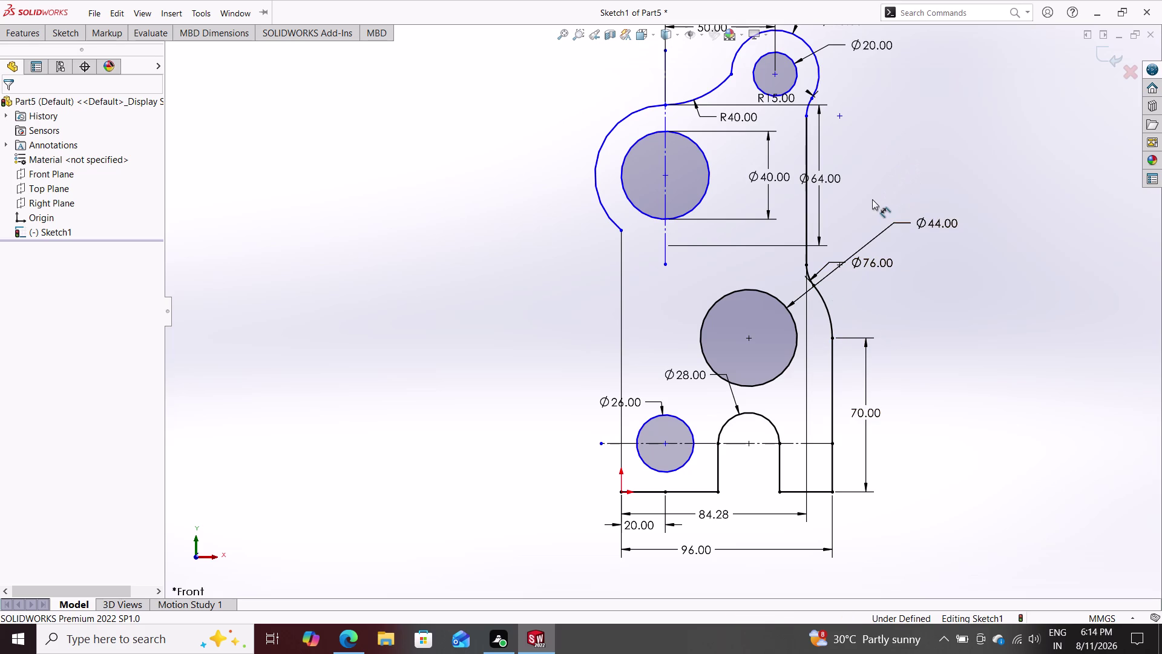
key(Escape)
key(Escape)
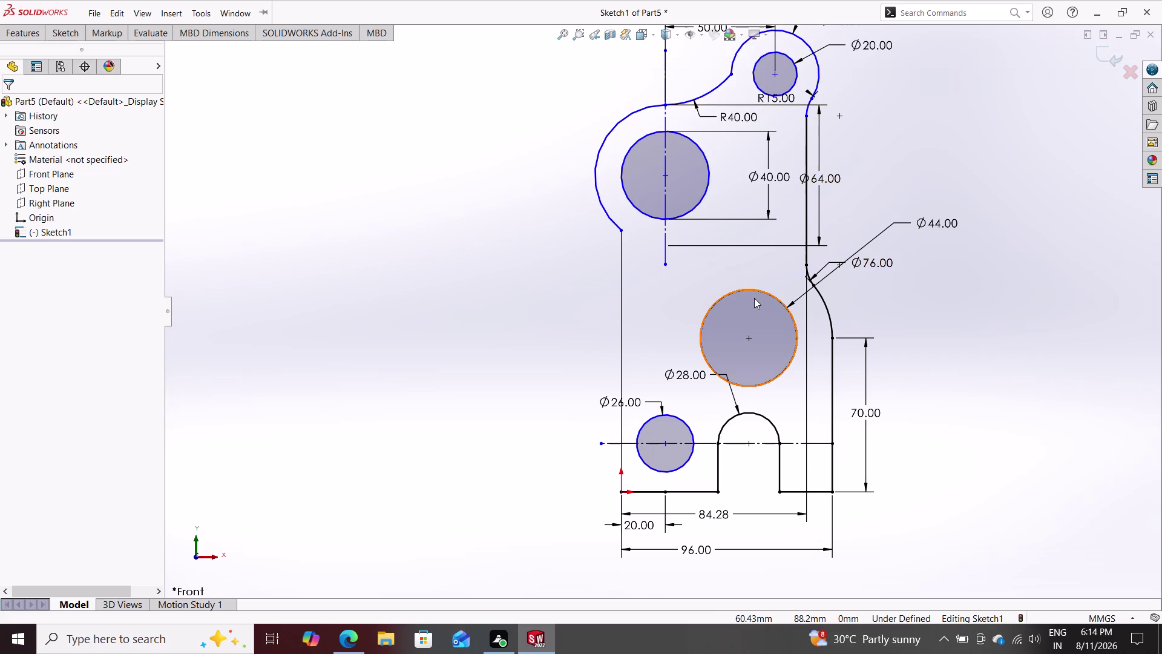
click(693, 437)
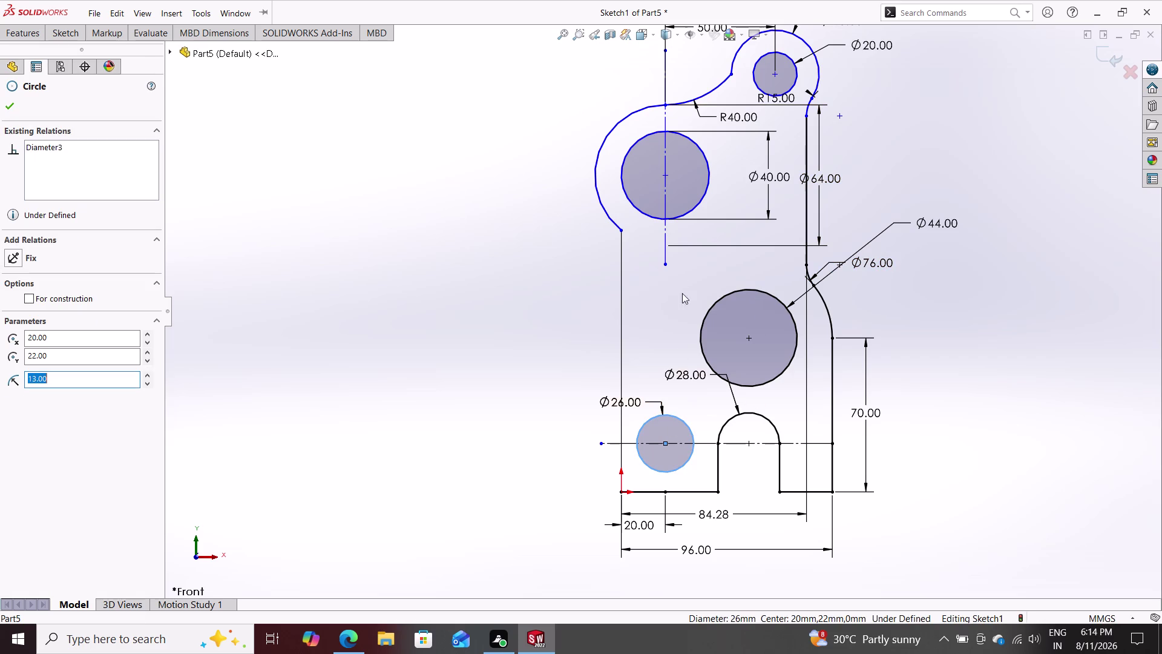
click(615, 224)
click(638, 210)
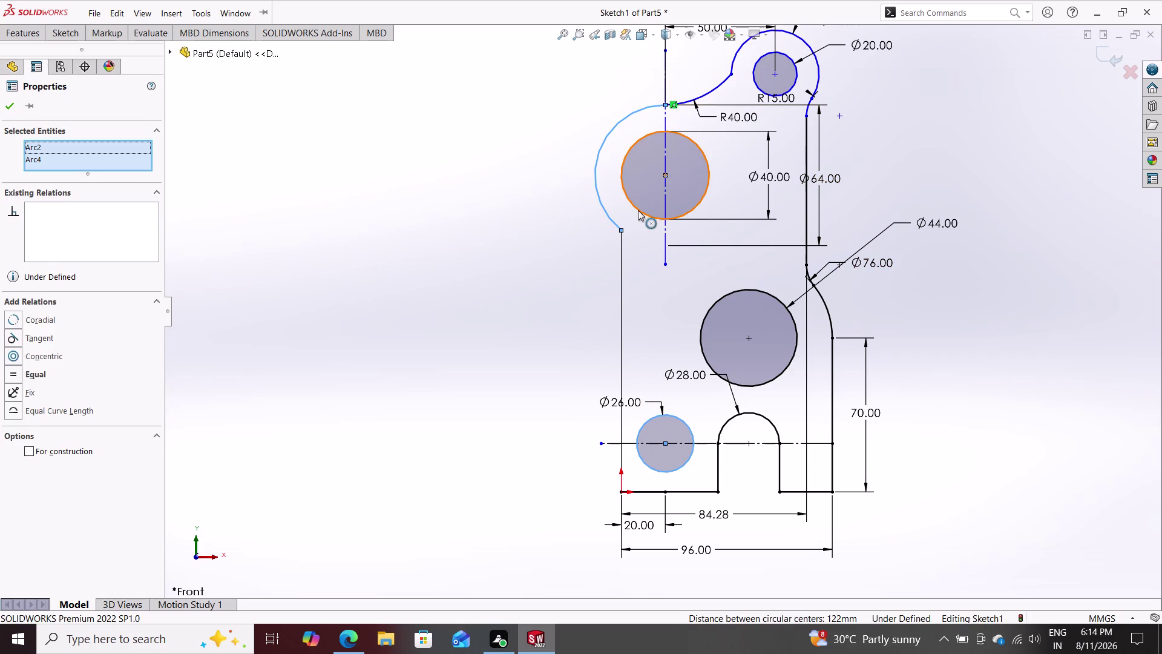
click(717, 89)
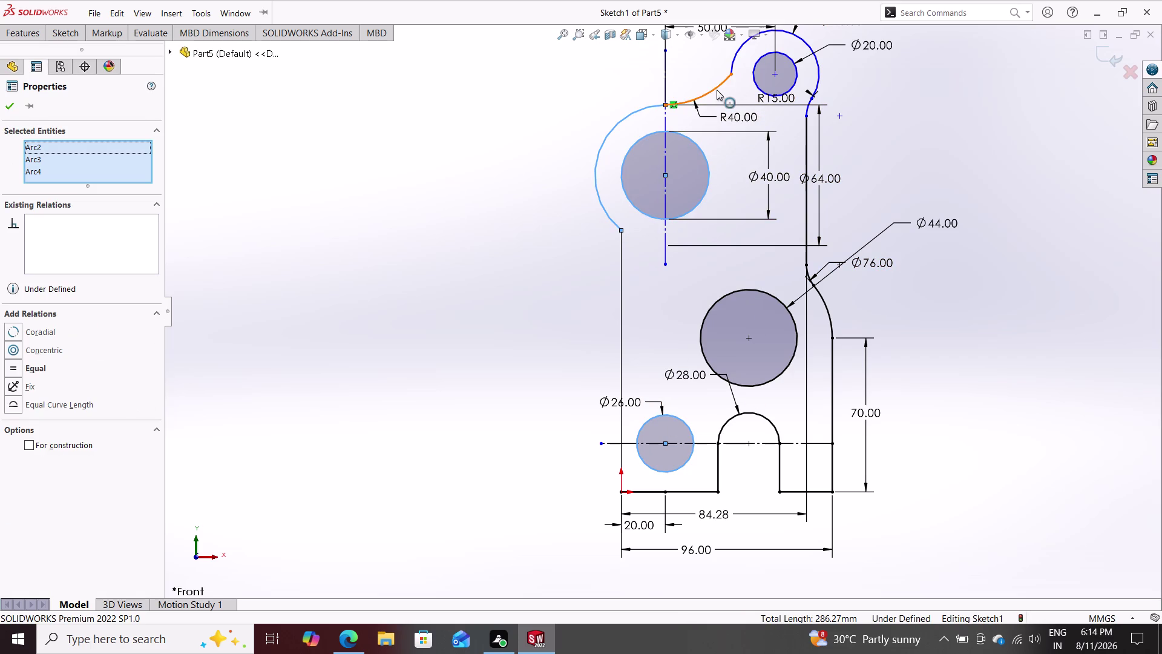
click(736, 54)
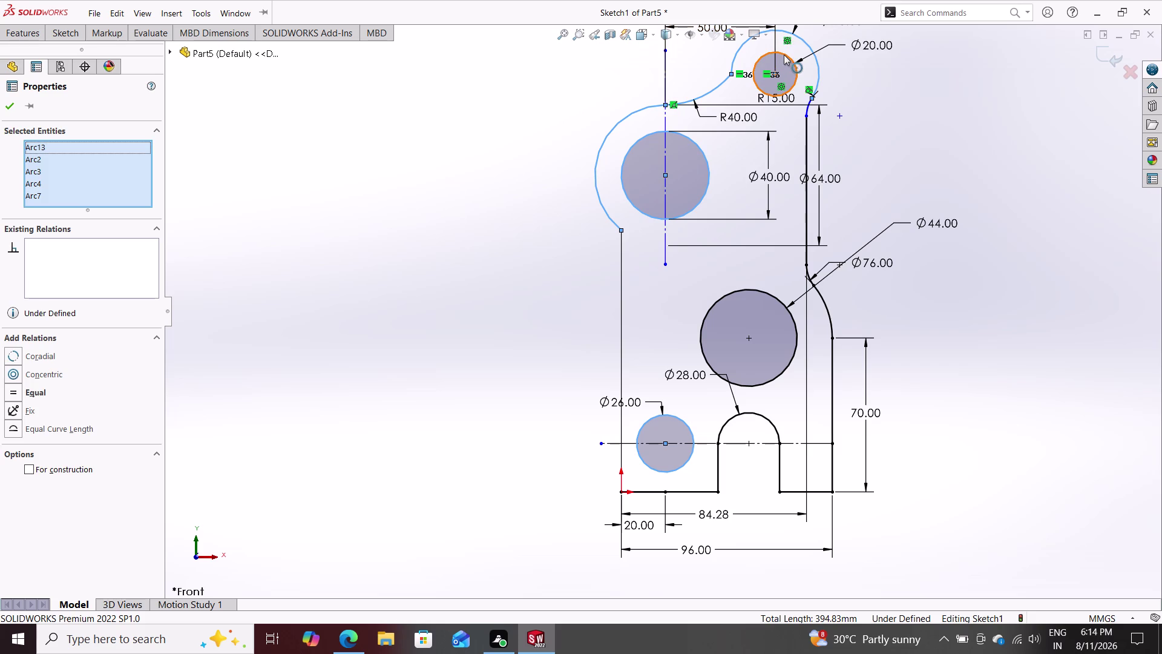
double_click(784, 55)
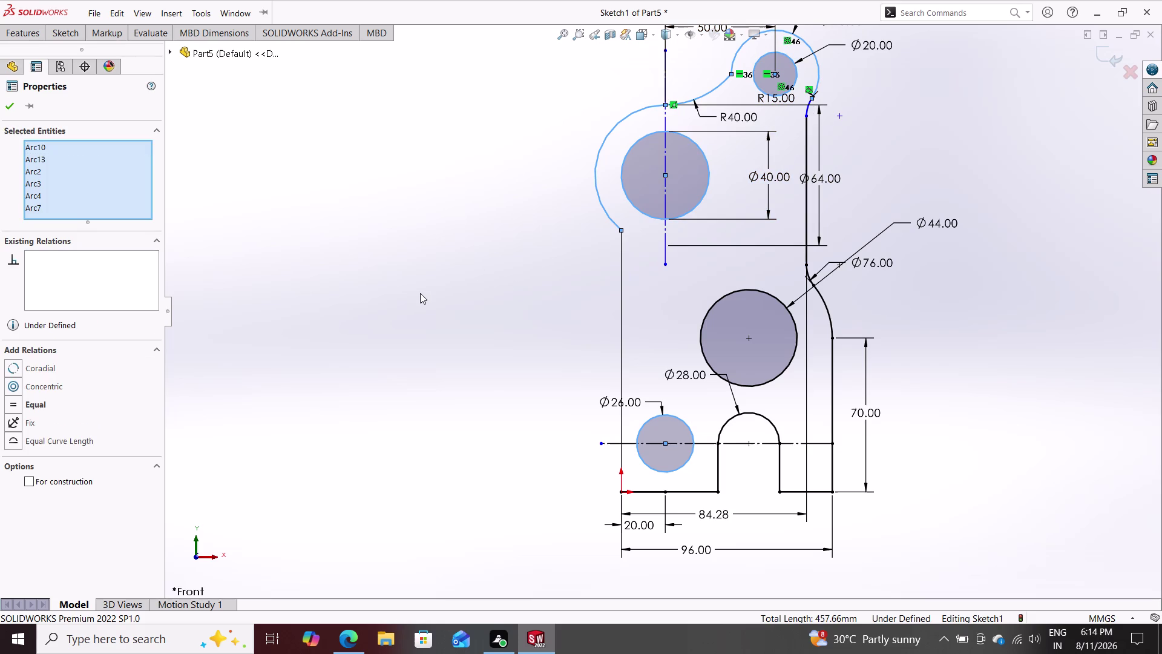
right_click(336, 265)
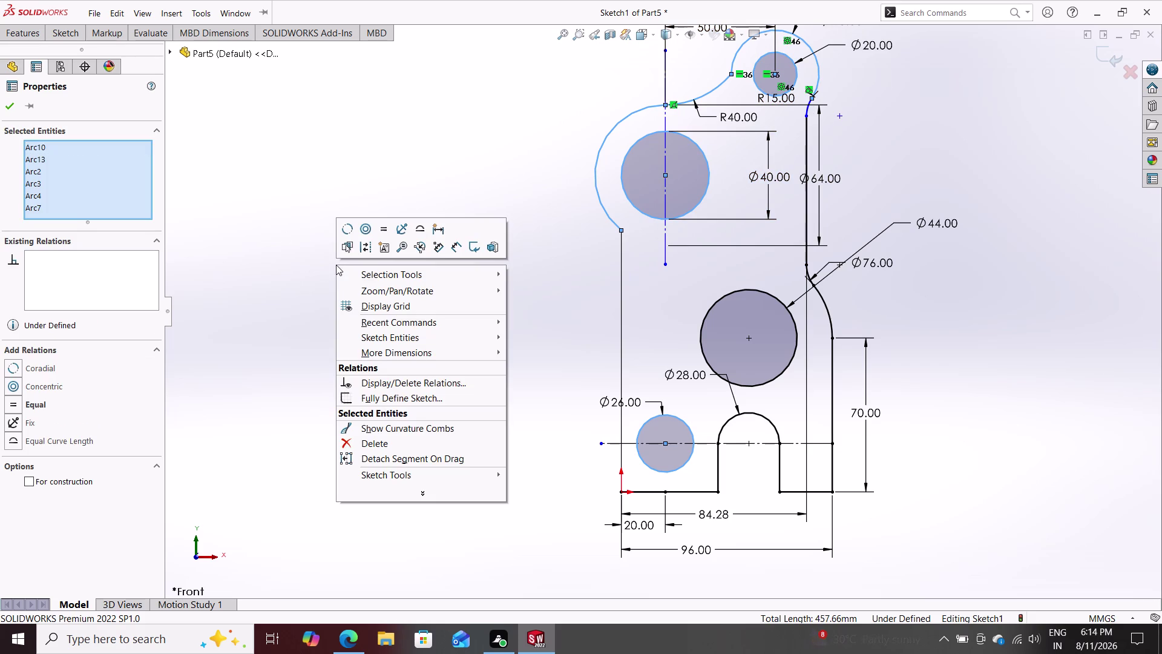
click(406, 402)
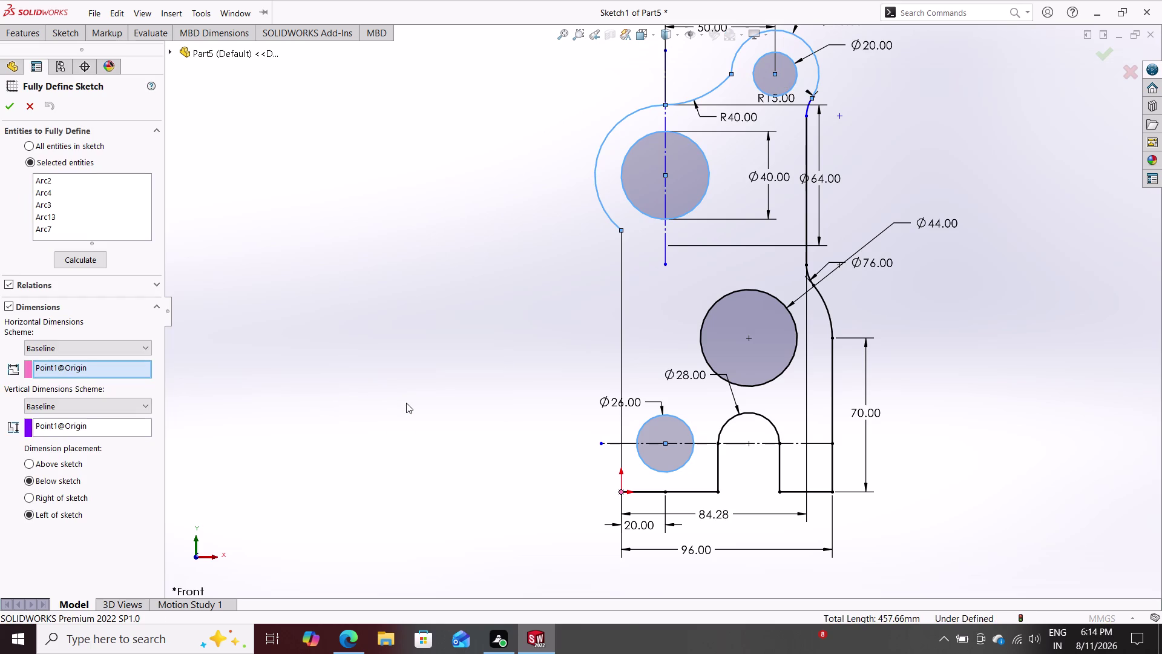
click(8, 108)
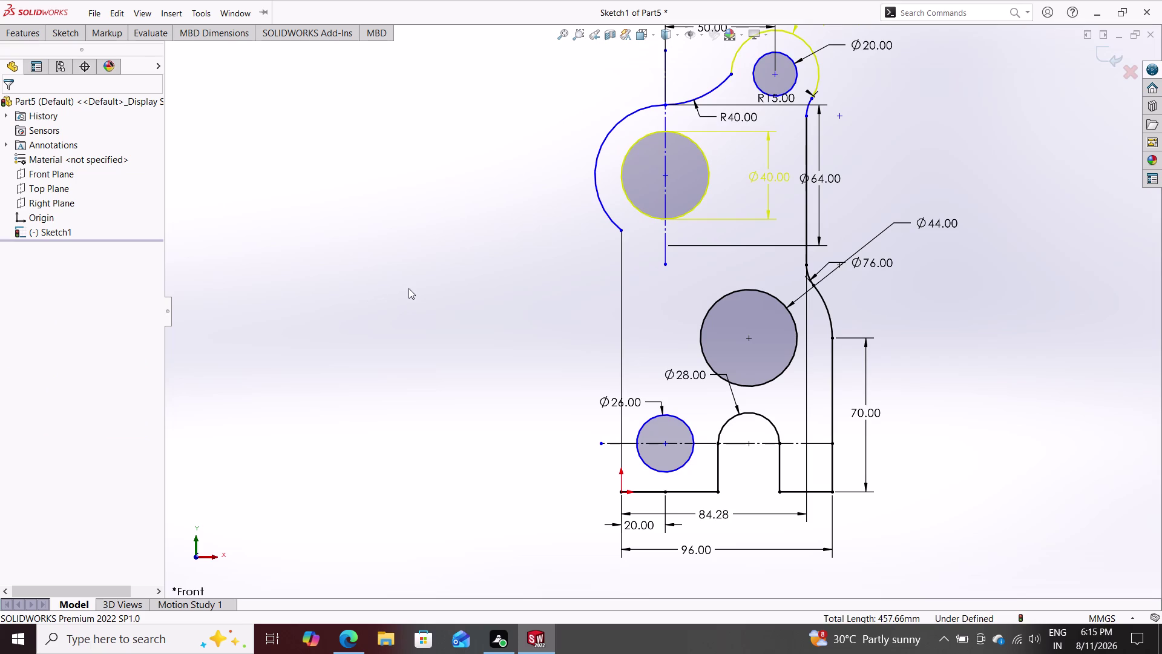
Delete the Ø40 diameter dimension beside the large upper circle.
key(Escape)
key(Escape)
click(766, 216)
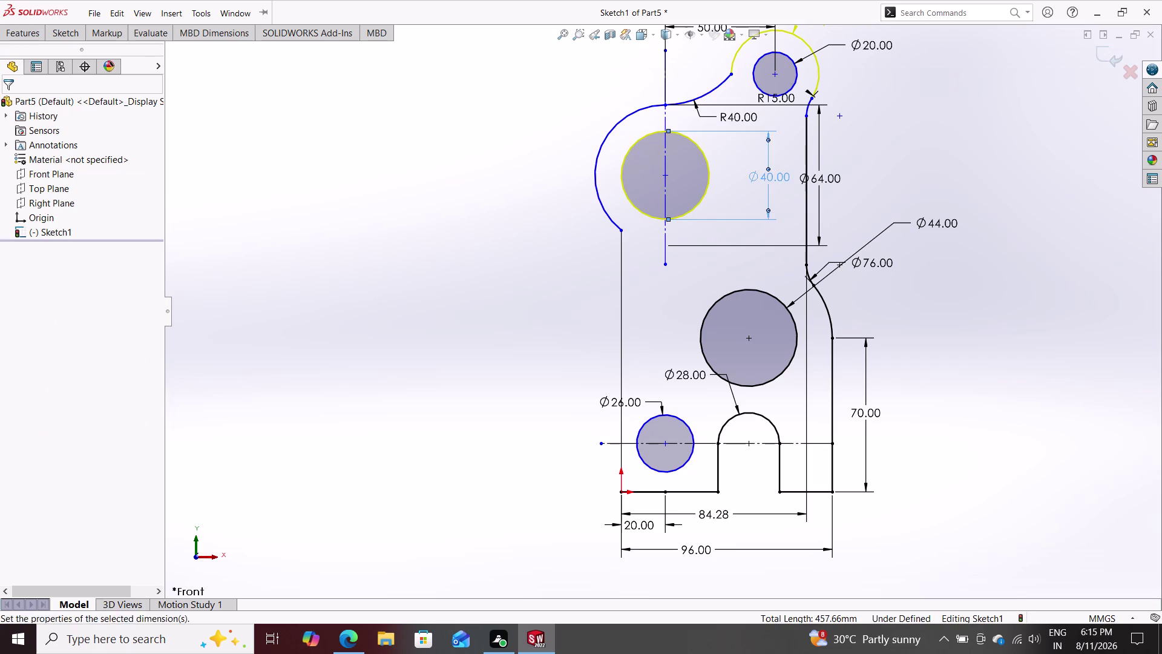
key(Delete)
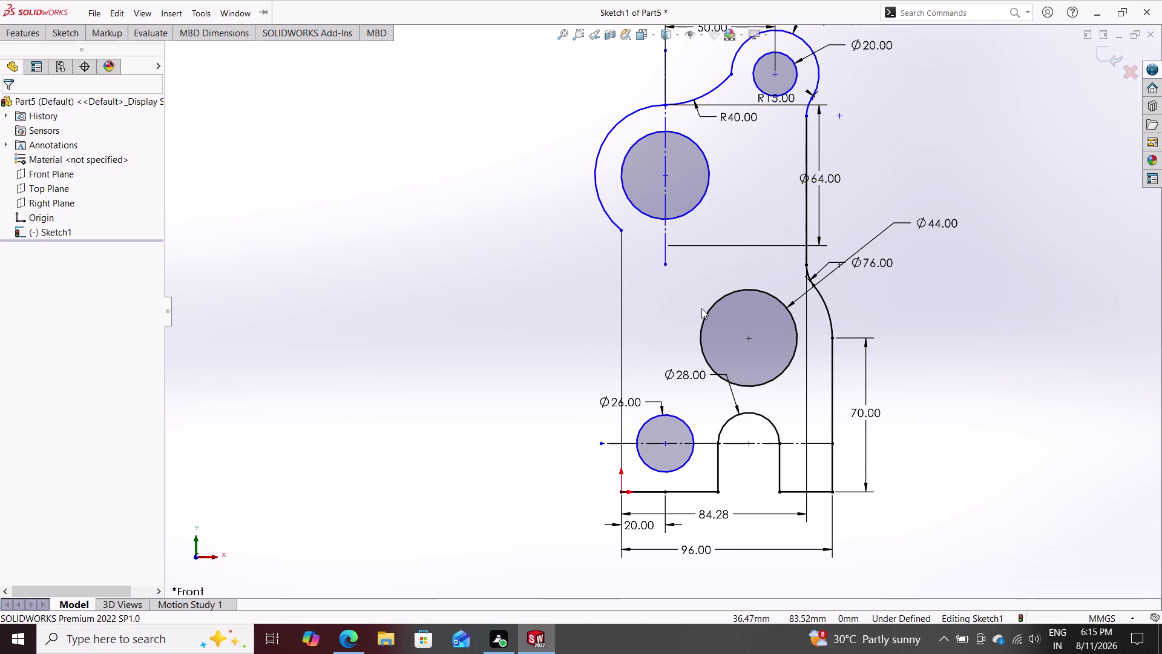
click(67, 32)
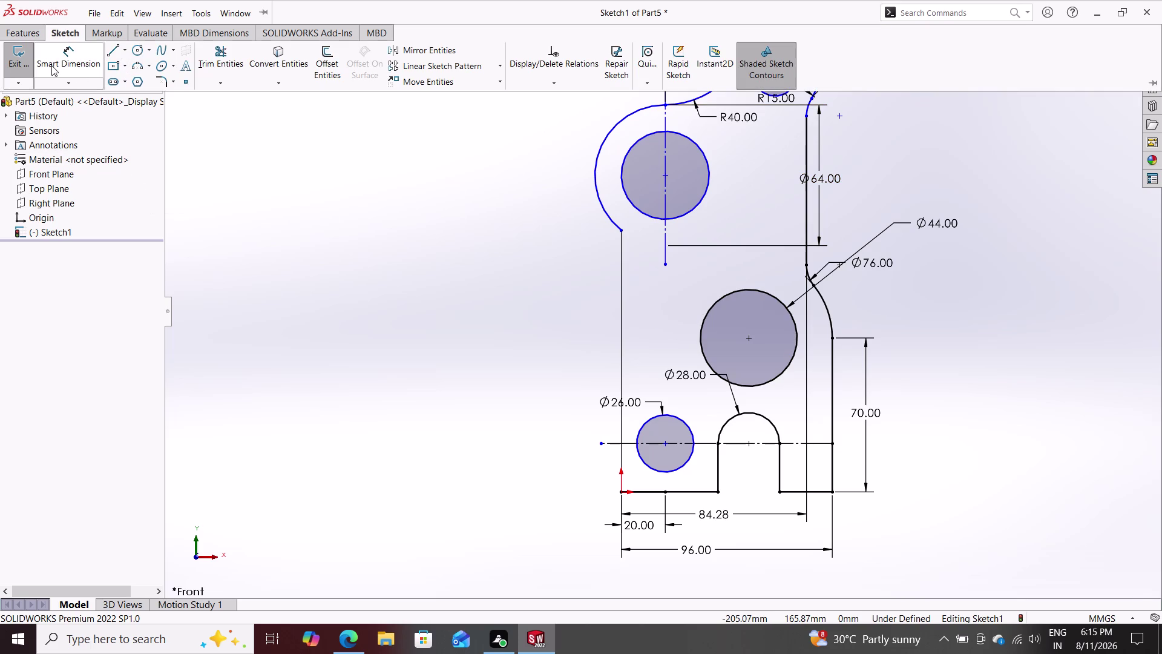
Dimension the large upper circle's centre 144 mm above the origin, placed left of the bracket.
click(51, 66)
click(621, 494)
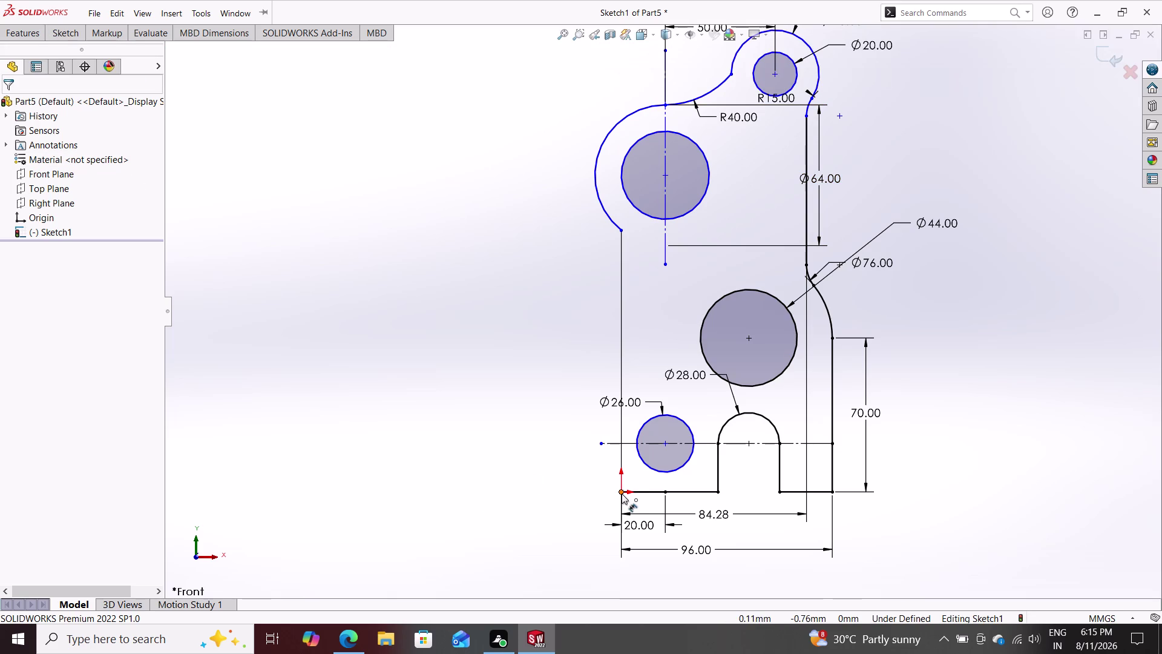
click(668, 174)
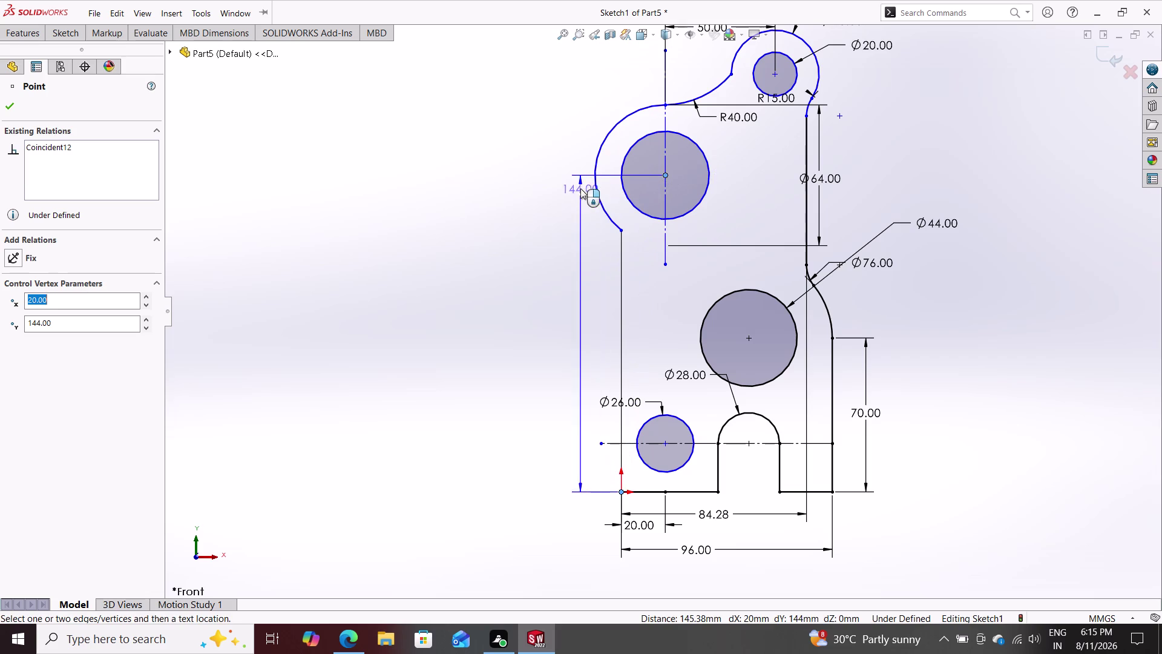
click(513, 298)
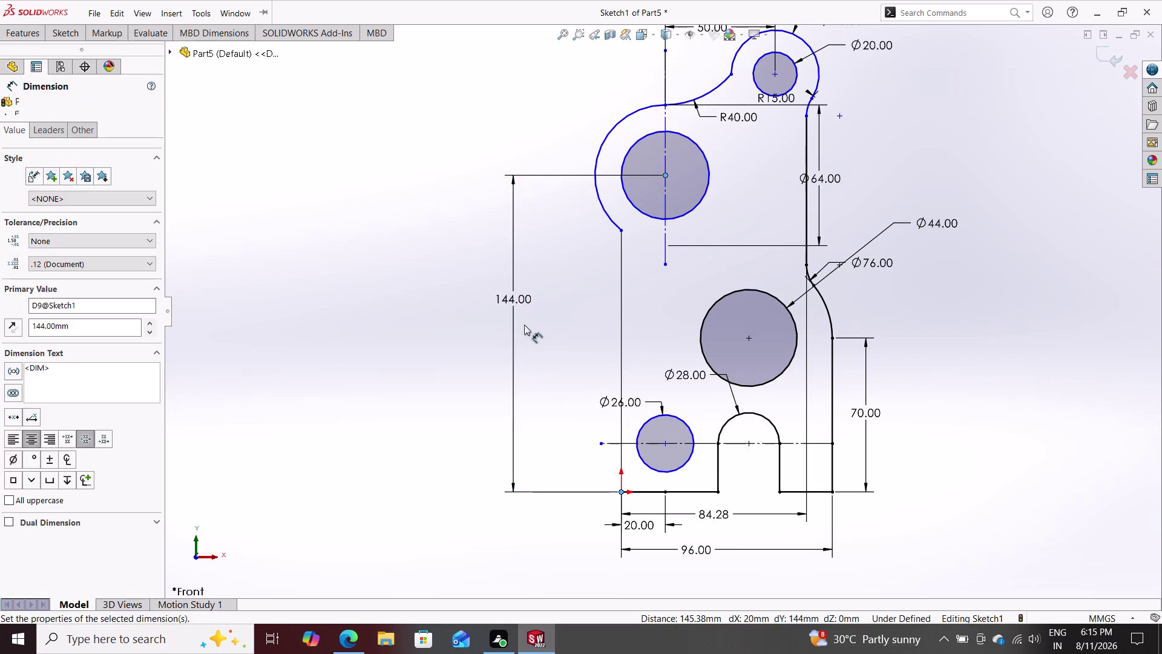
key(Return)
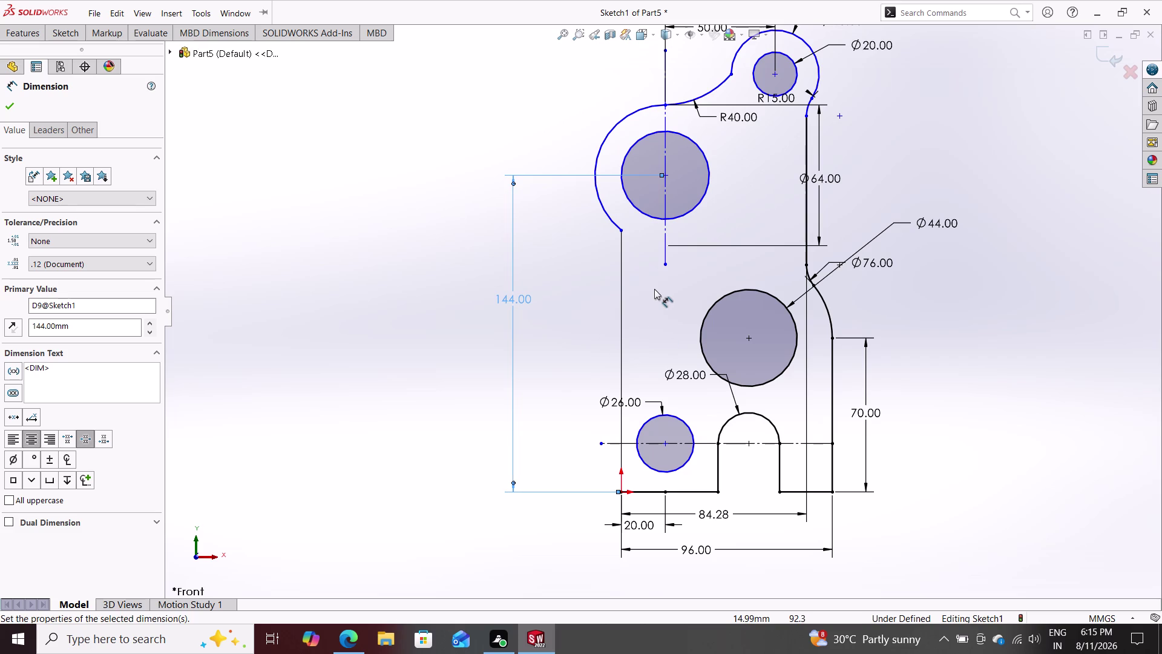
Zoom and pan the view to re-centre the bracket sketch.
scroll(down, 3)
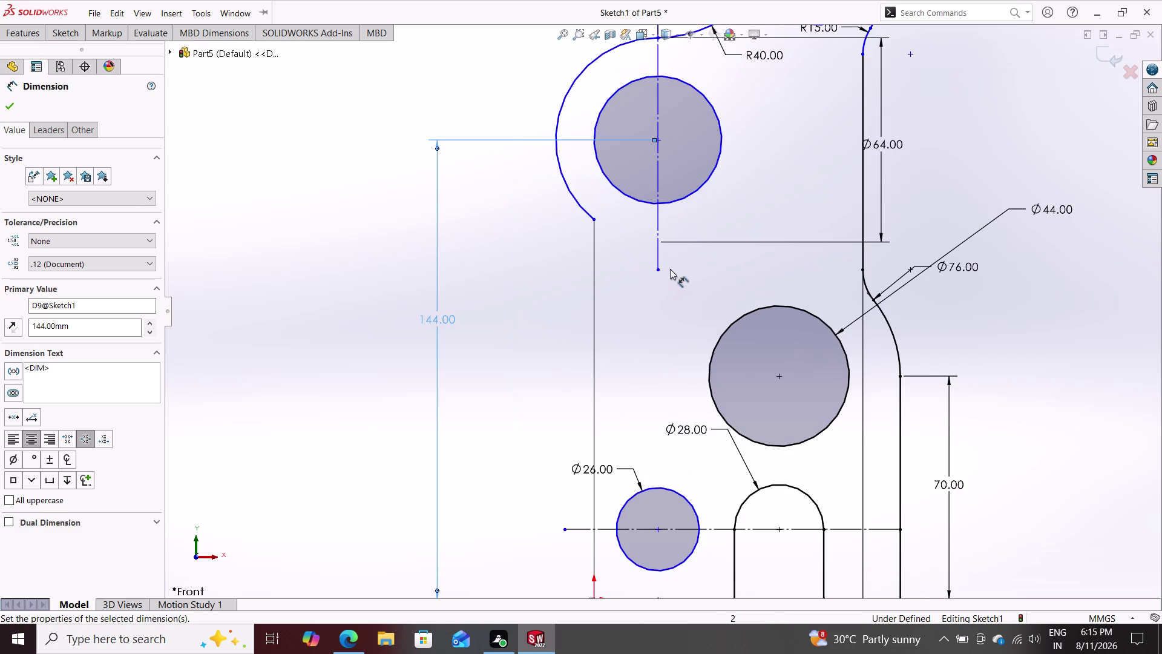
scroll(up, 3)
scroll(down, 3)
scroll(up, 3)
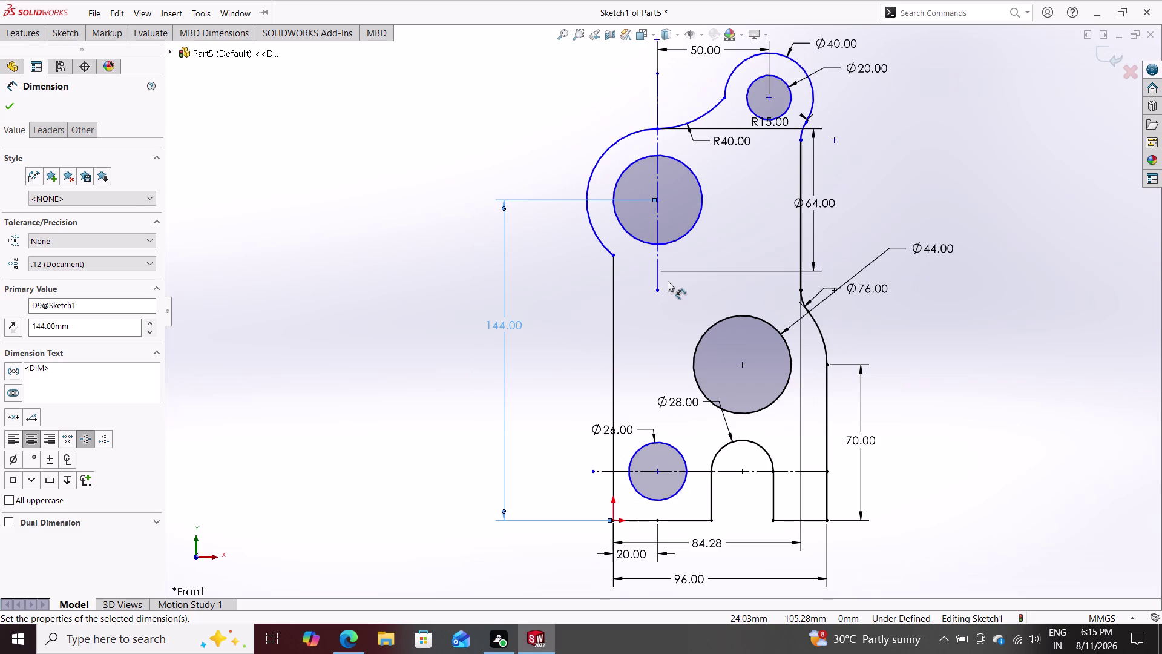
scroll(down, 3)
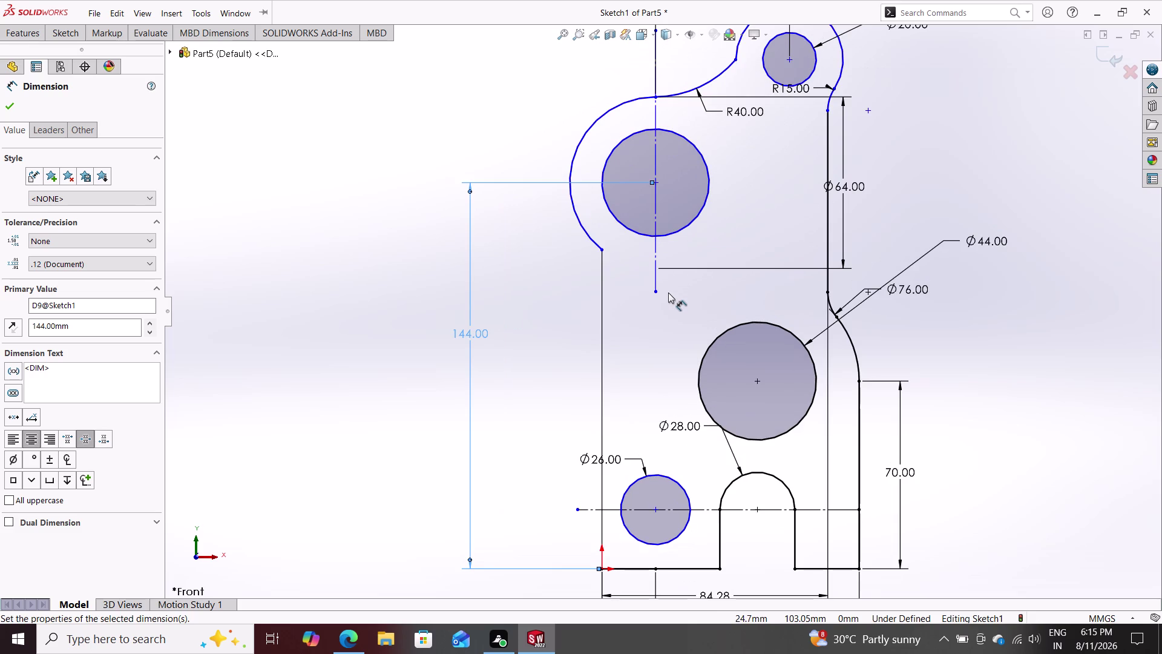
scroll(up, 3)
drag(883, 61, 819, 86)
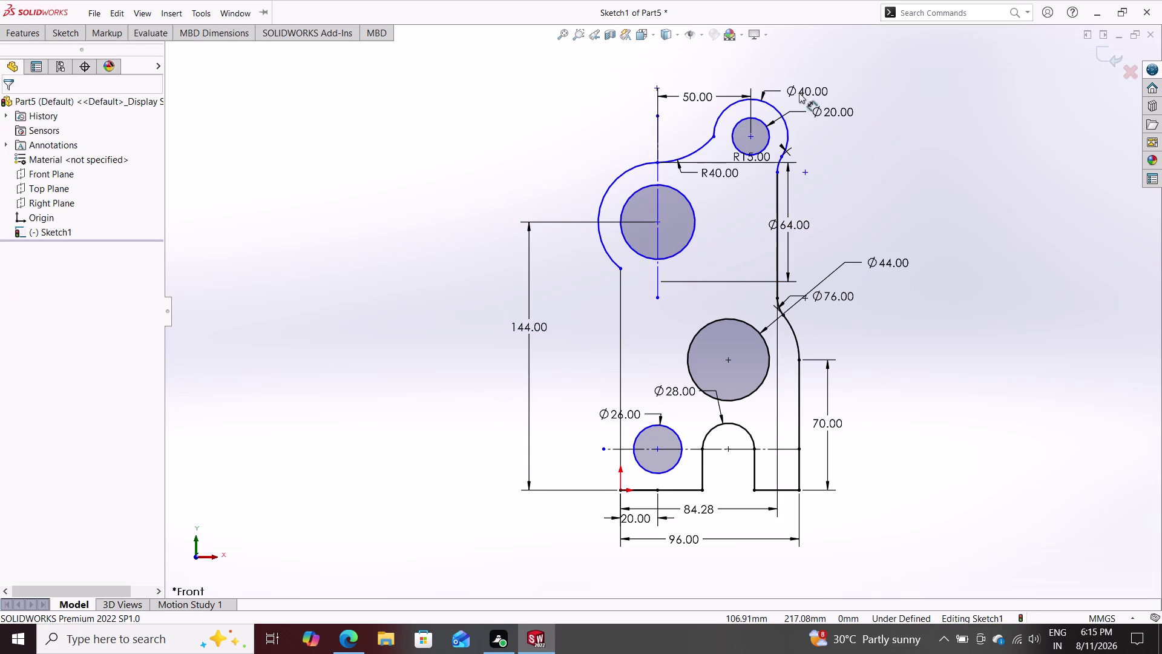
drag(819, 86, 565, 189)
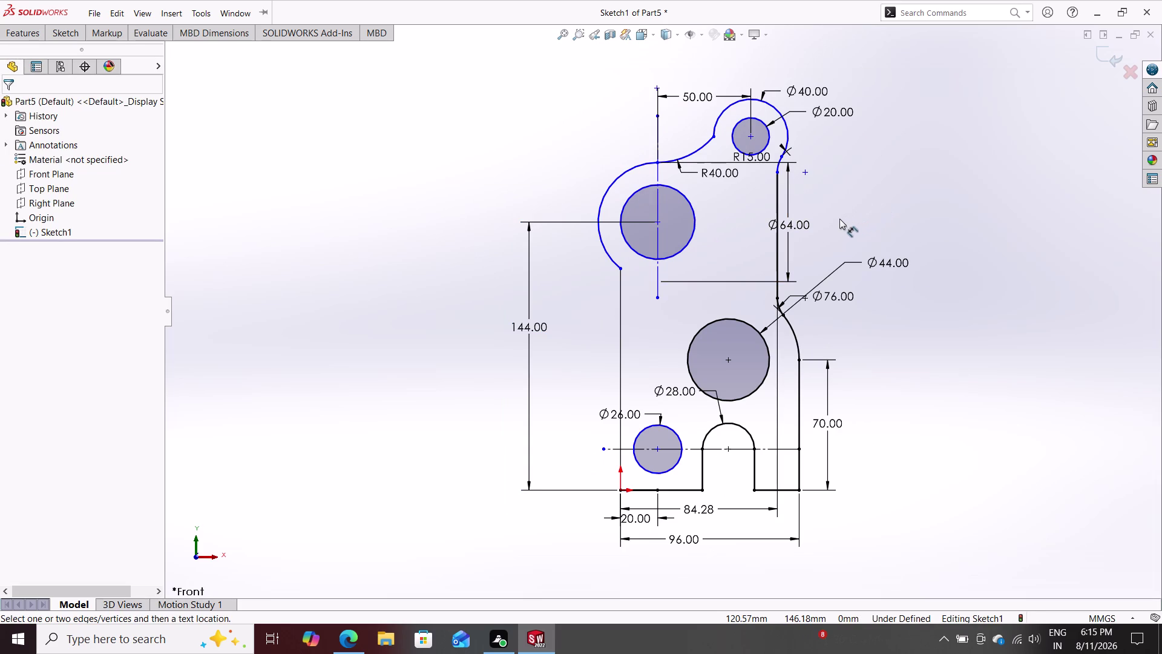
click(657, 219)
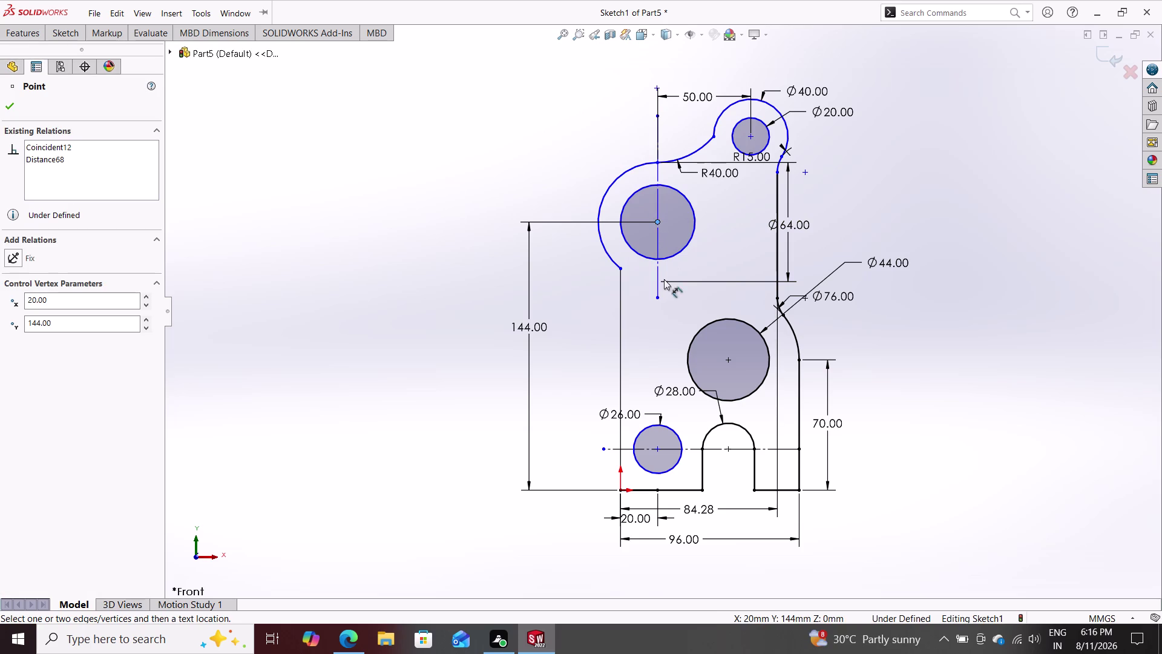
click(656, 223)
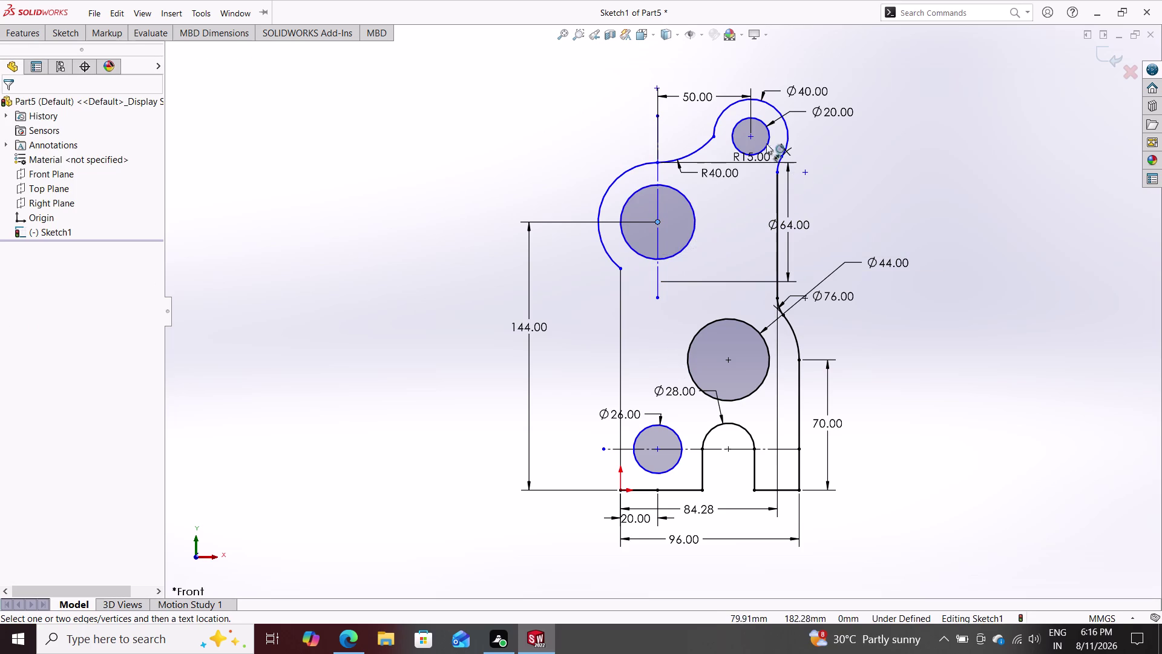
click(754, 140)
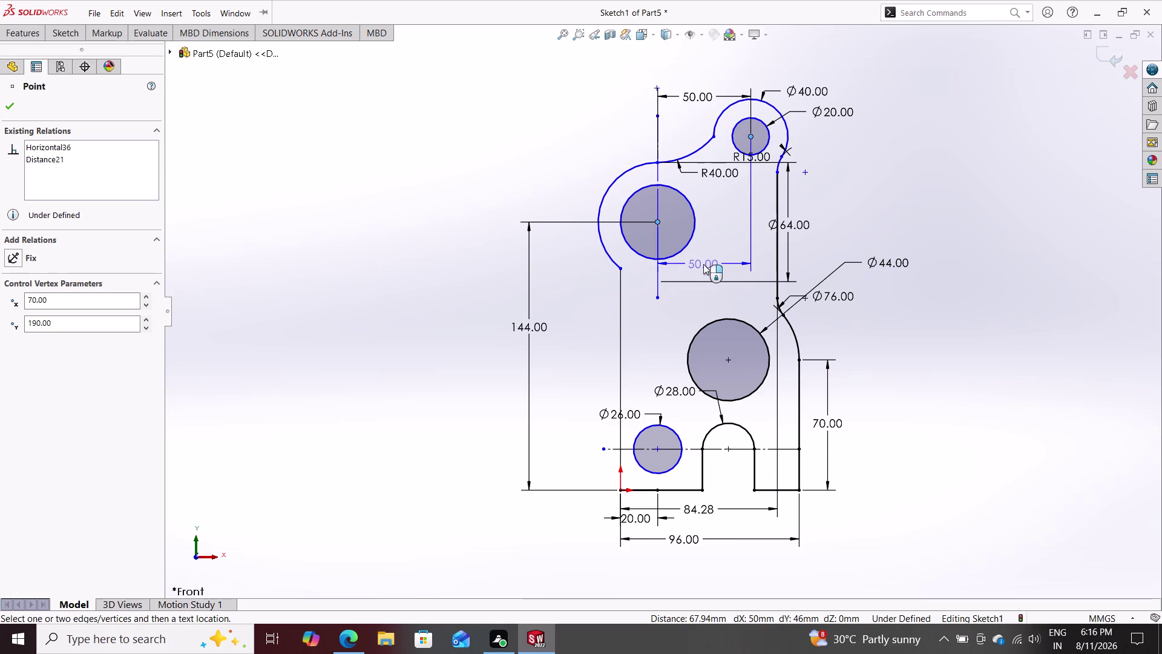
click(703, 263)
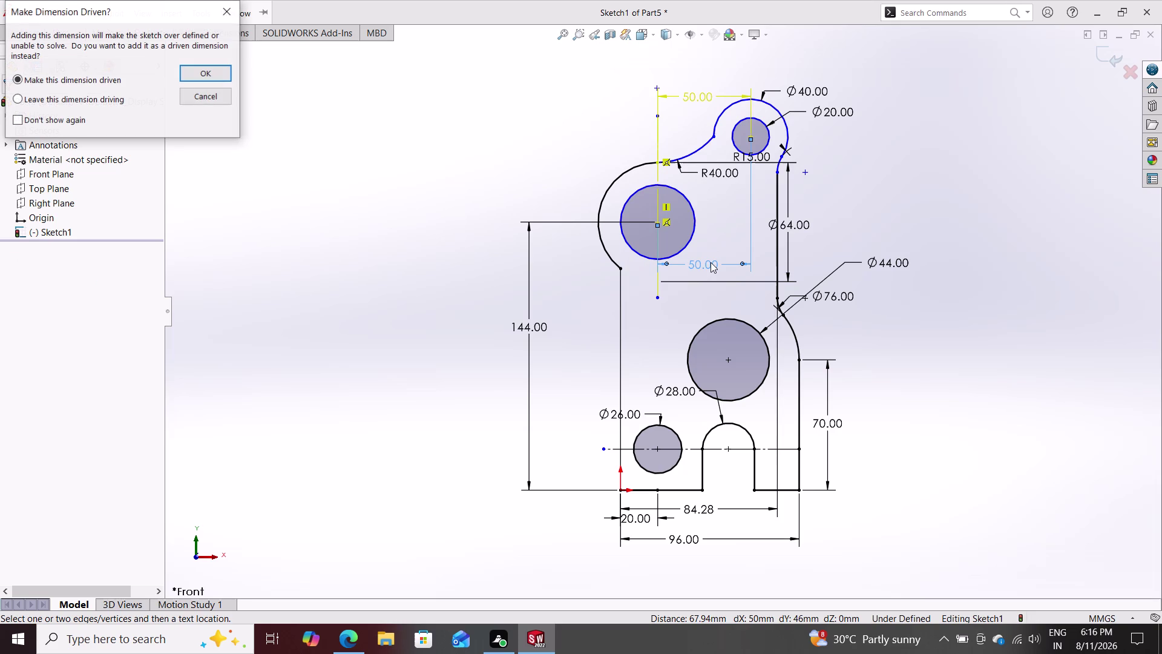
double_click(222, 100)
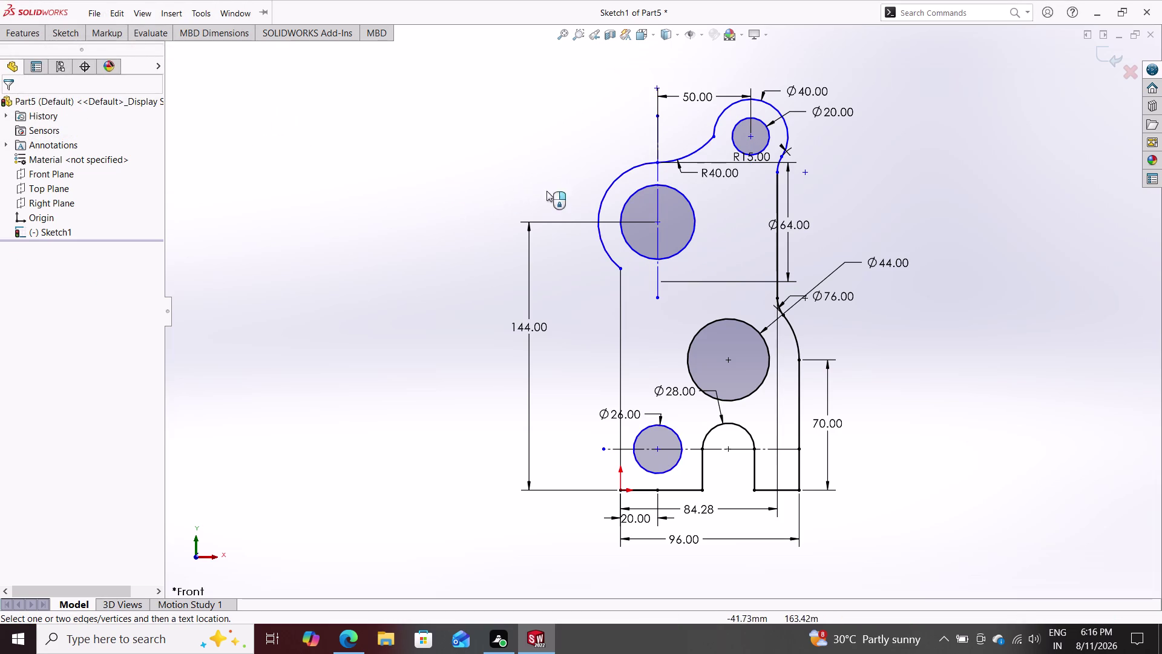
click(748, 136)
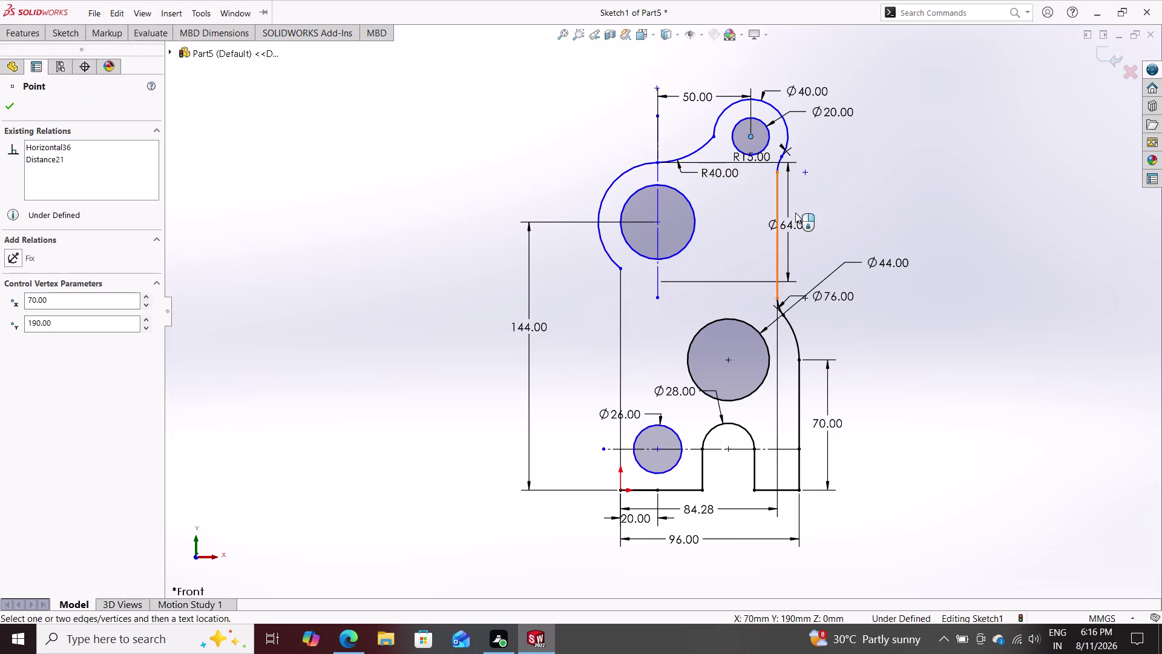
Add a 190 mm vertical dimension from the bottom-right corner to the small top circle's centre.
click(799, 489)
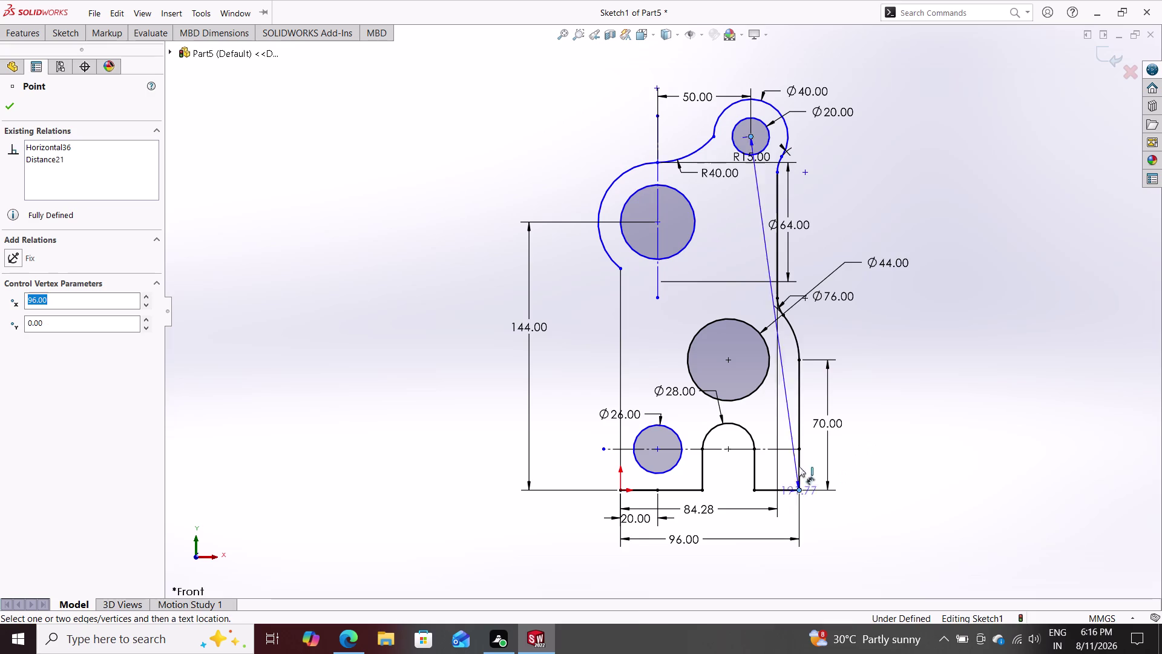
click(900, 327)
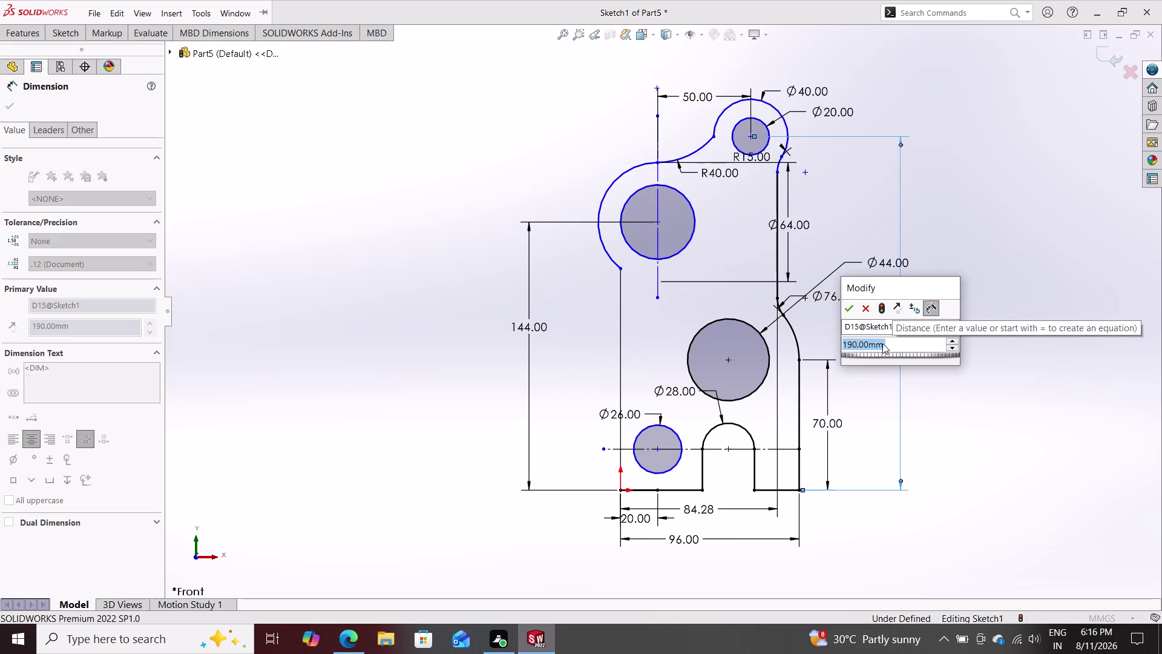
click(853, 302)
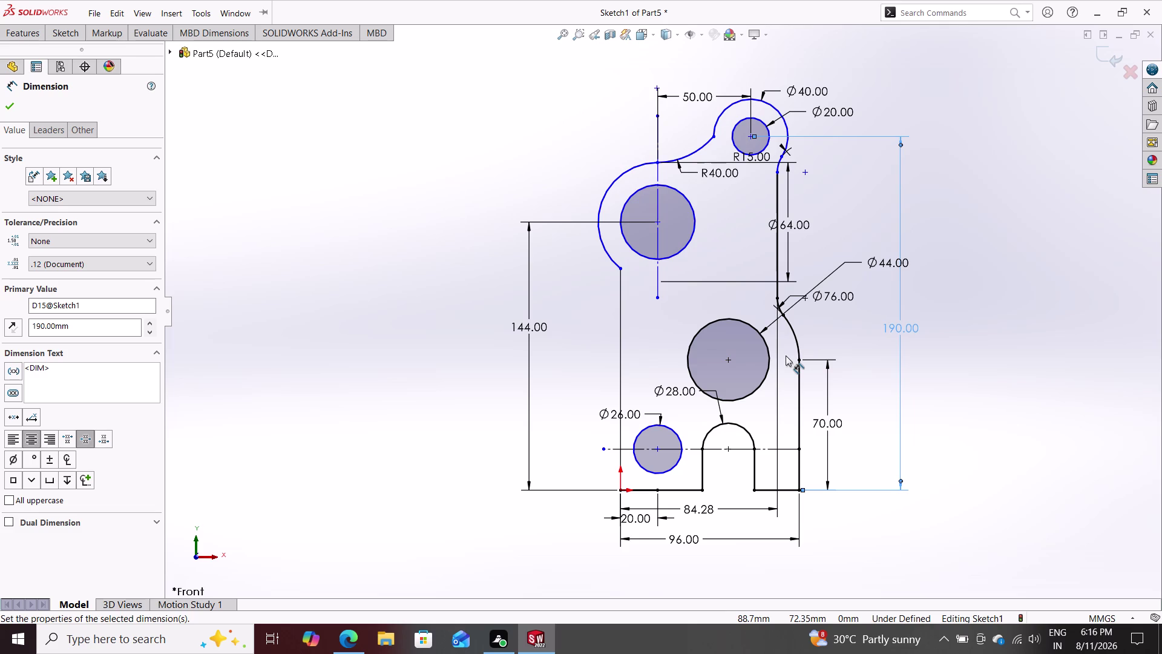
key(Escape)
key(Escape)
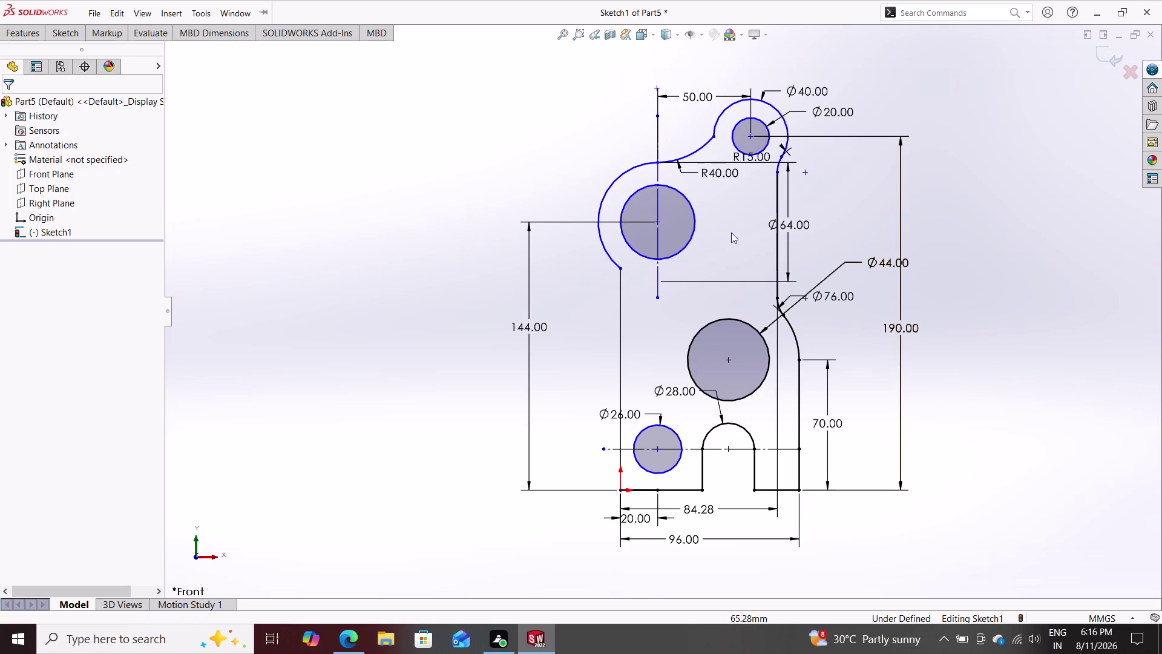
double_click(46, 29)
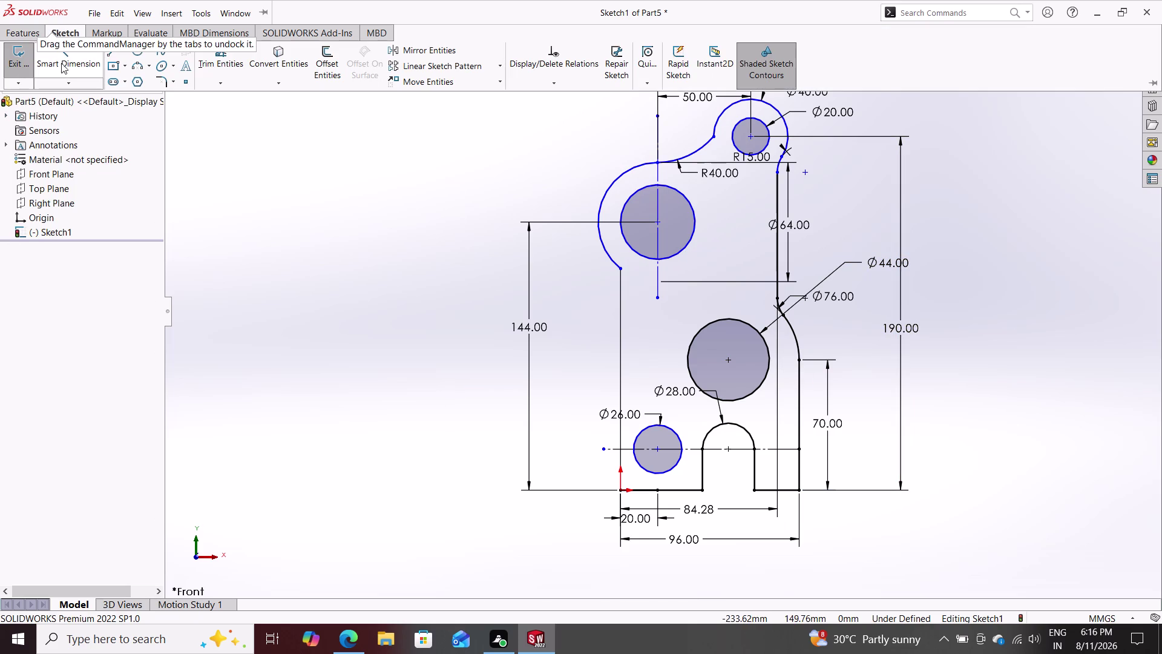
Try a 120 mm vertical dimension up to the top hole, then decline it as redundant.
click(61, 67)
click(801, 359)
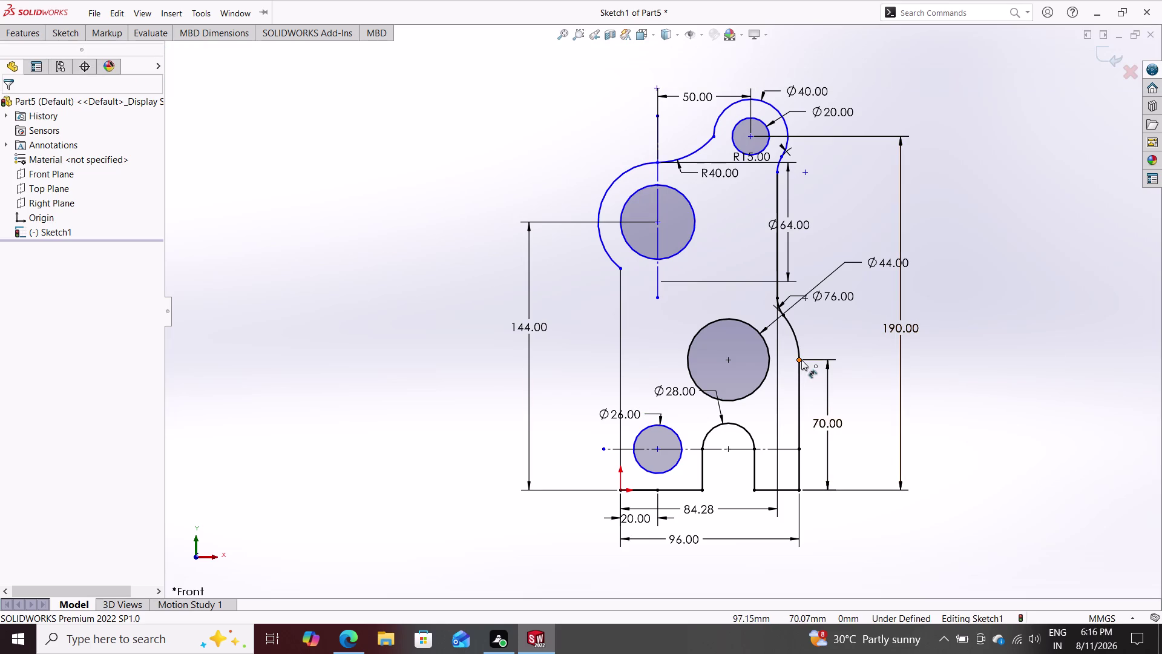
click(749, 134)
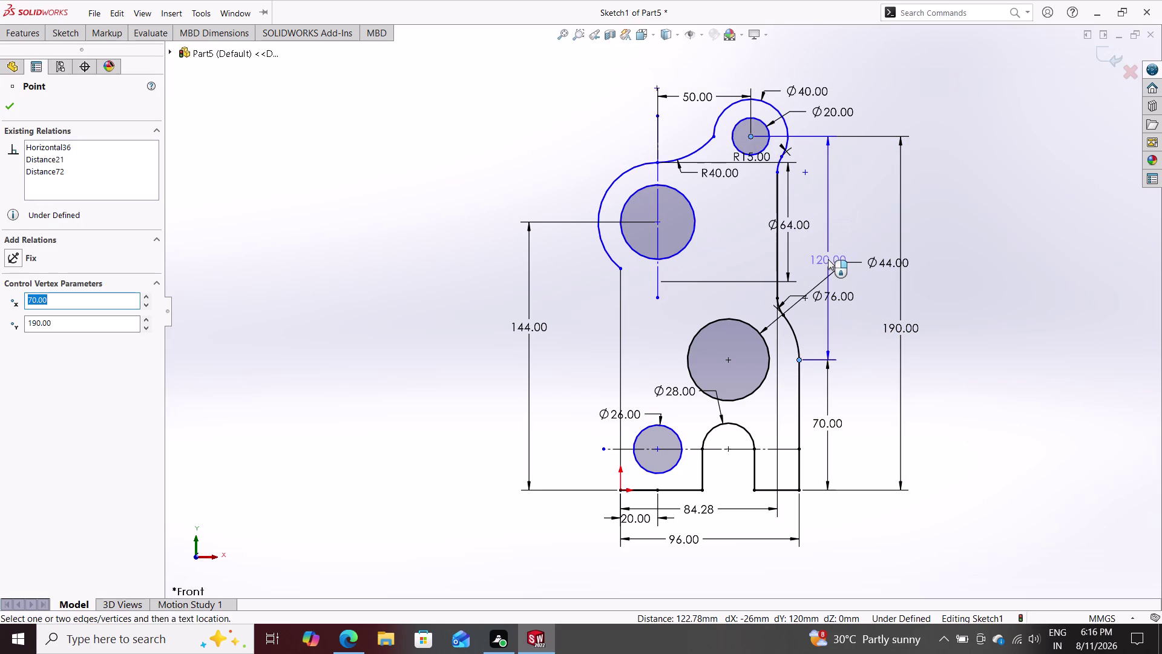
click(828, 259)
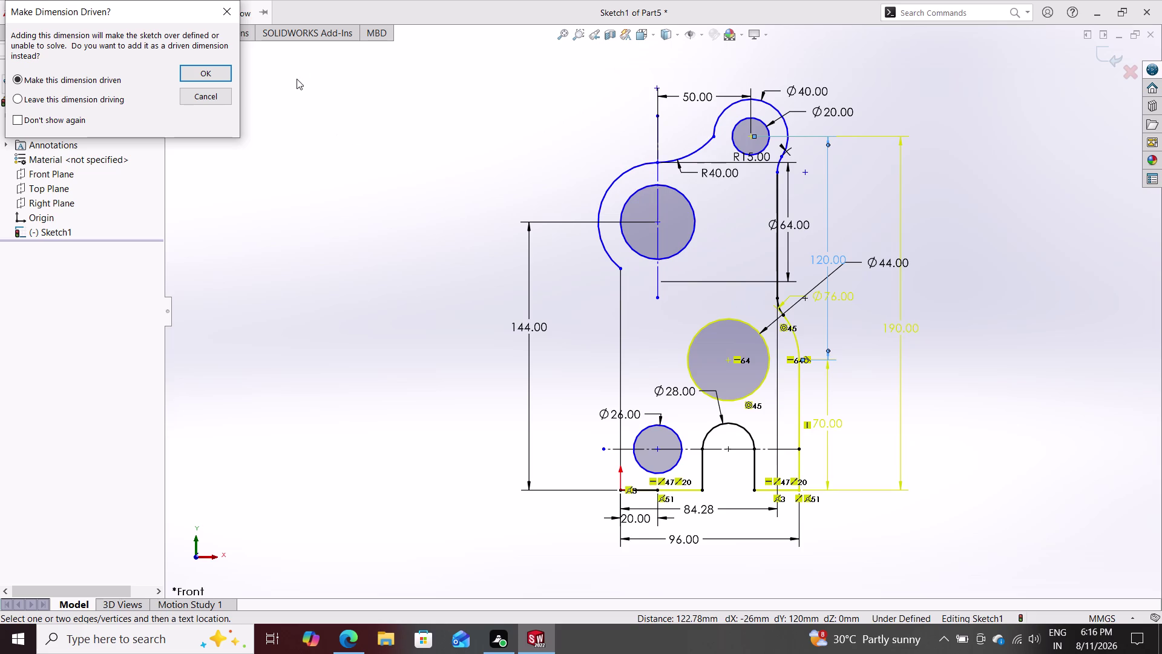
click(186, 90)
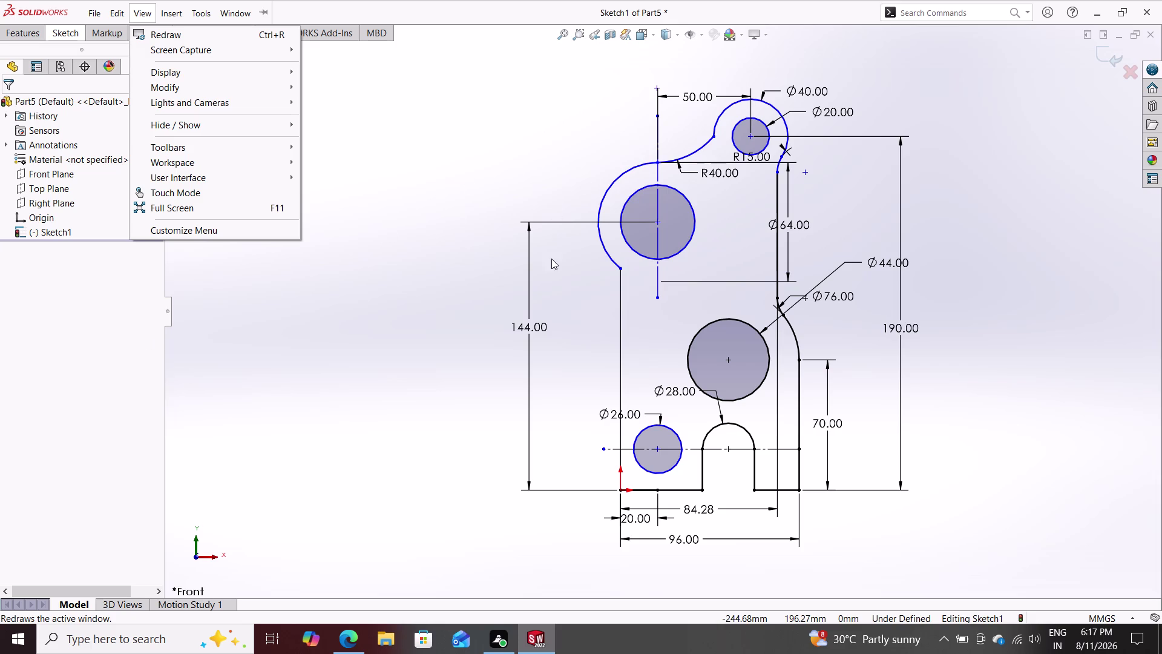
Clear the selection and show the Sketch tools ribbon.
key(Escape)
key(Escape)
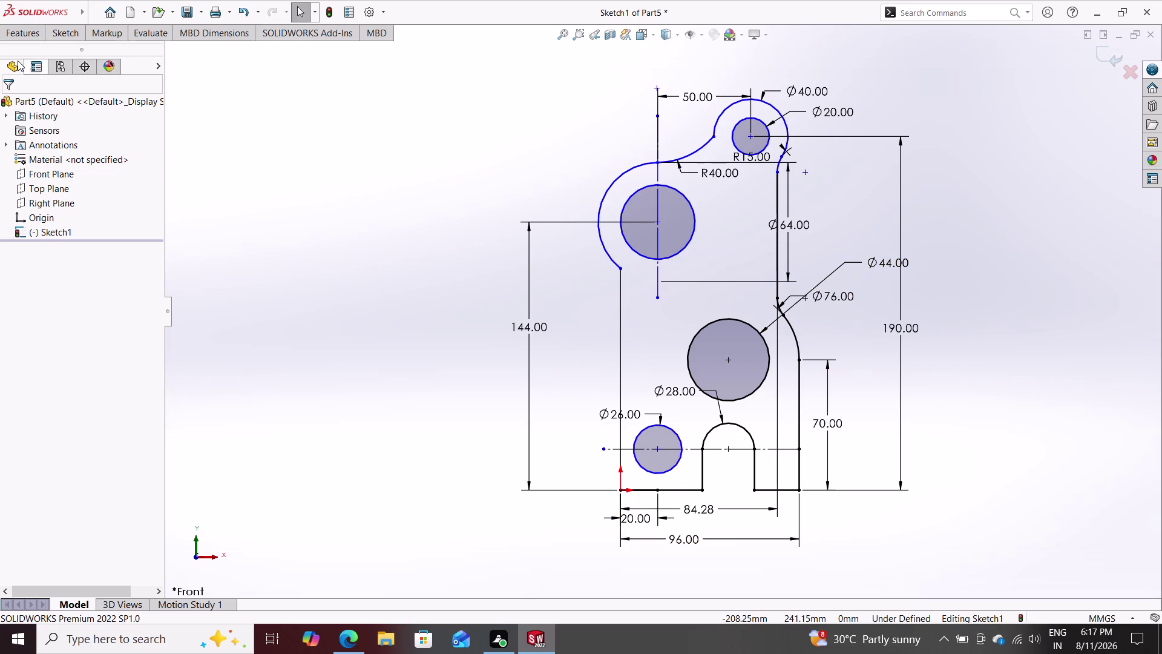
click(56, 28)
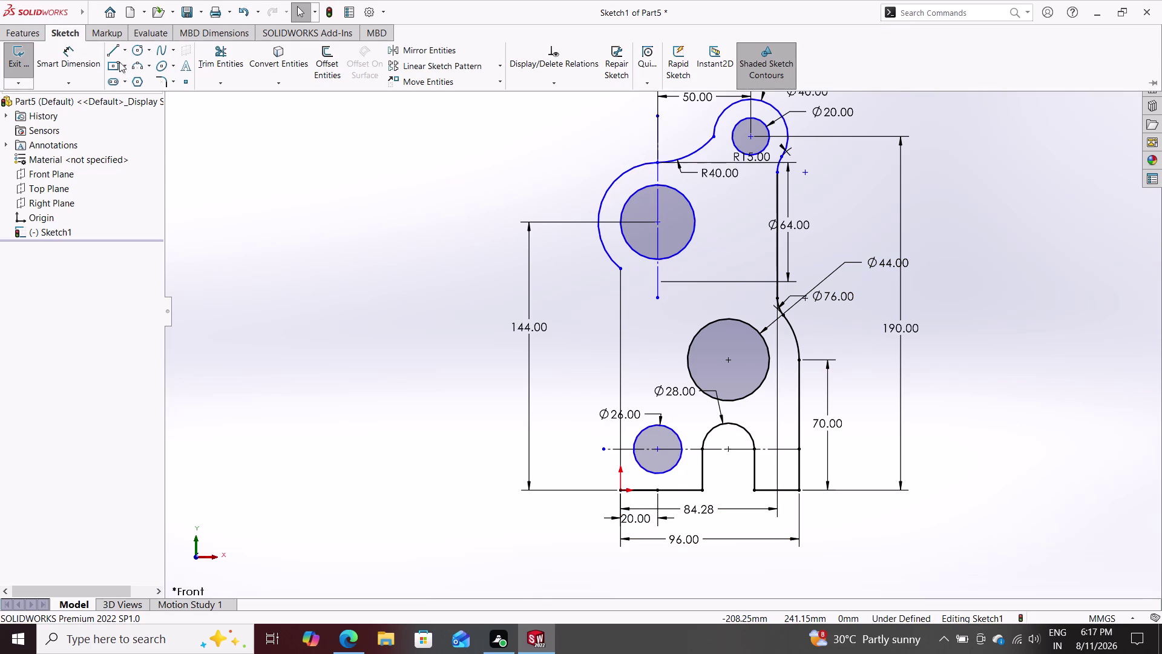
Dimension the Ø26 circle's centre 22 mm above the bottom edge point below it.
click(65, 56)
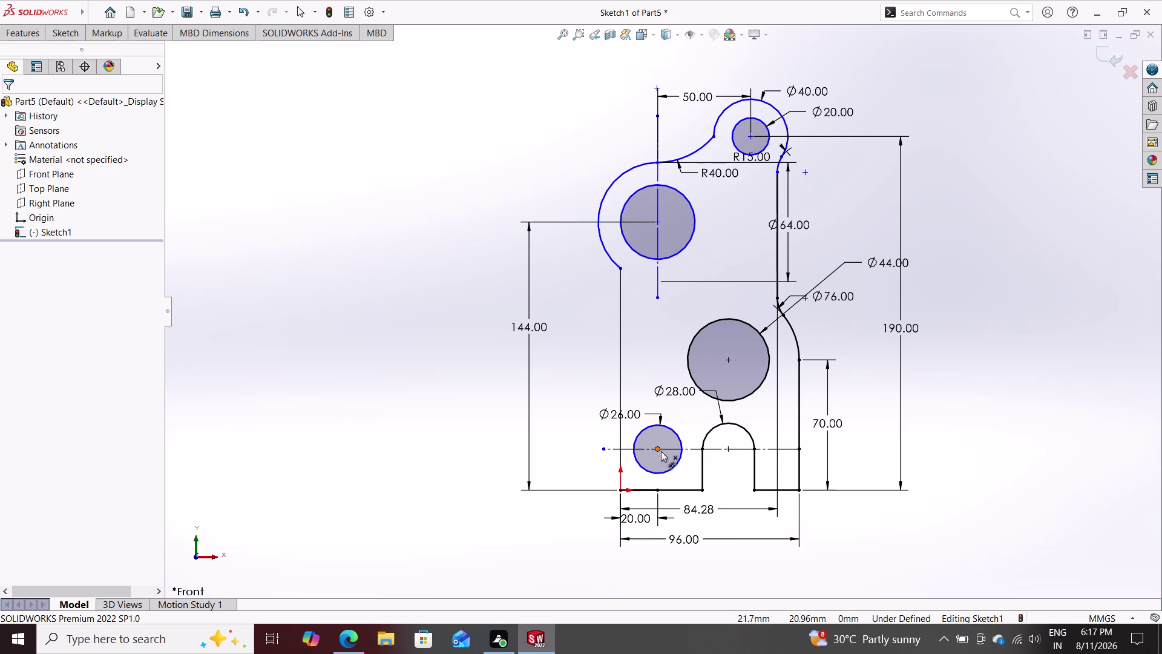
click(657, 449)
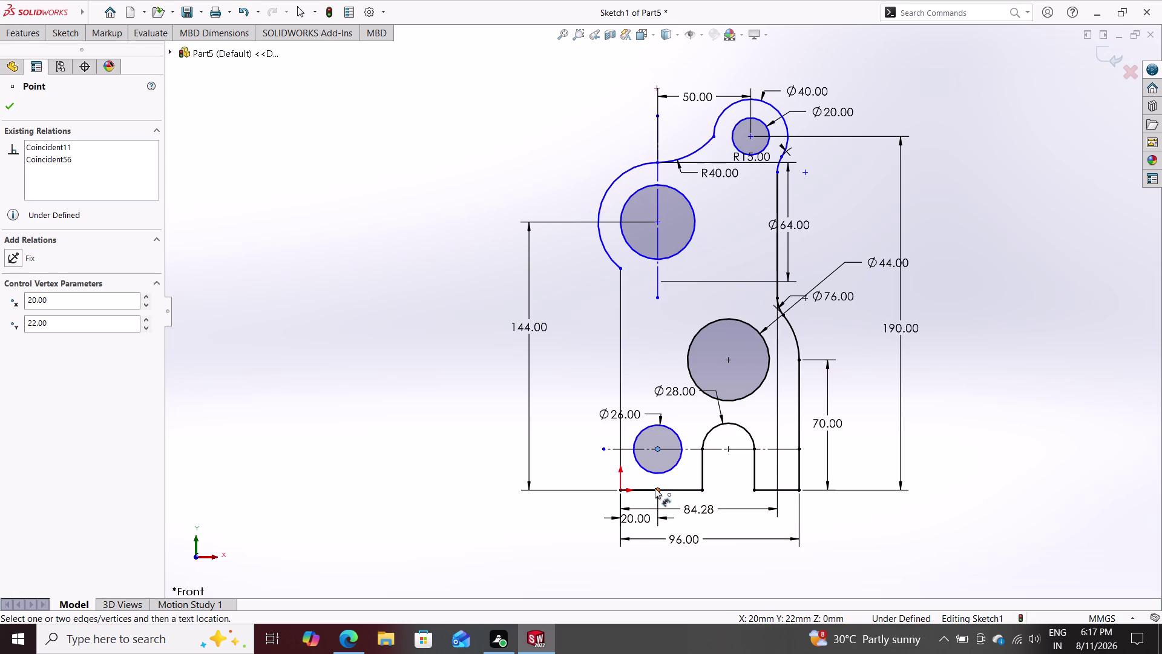
click(655, 488)
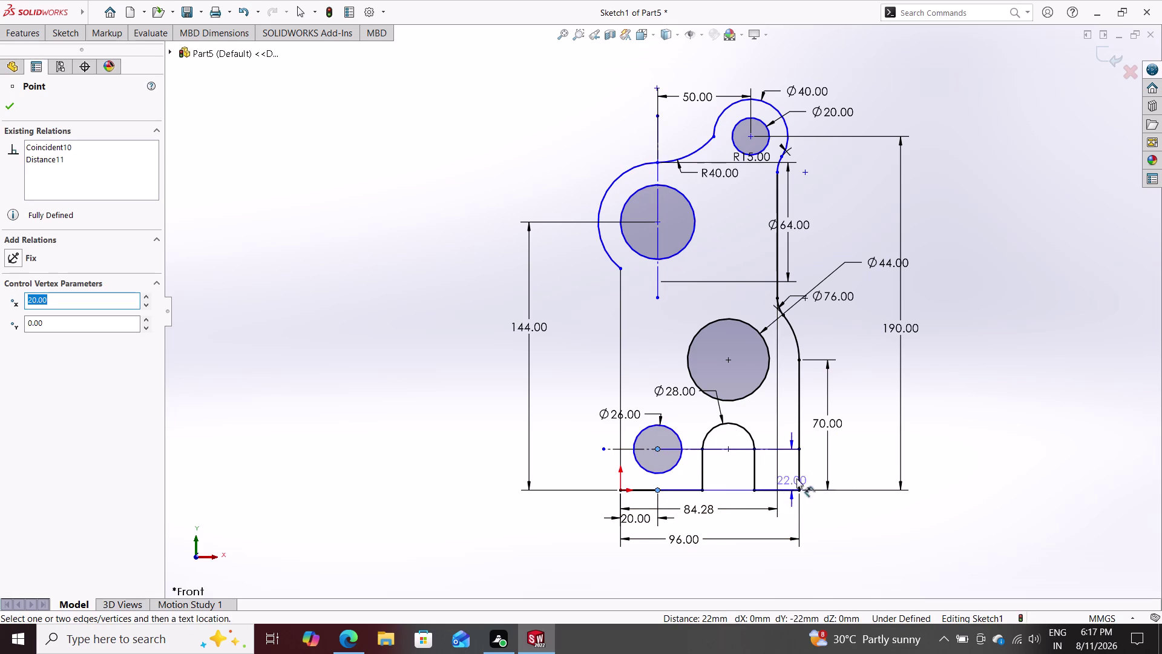
click(811, 470)
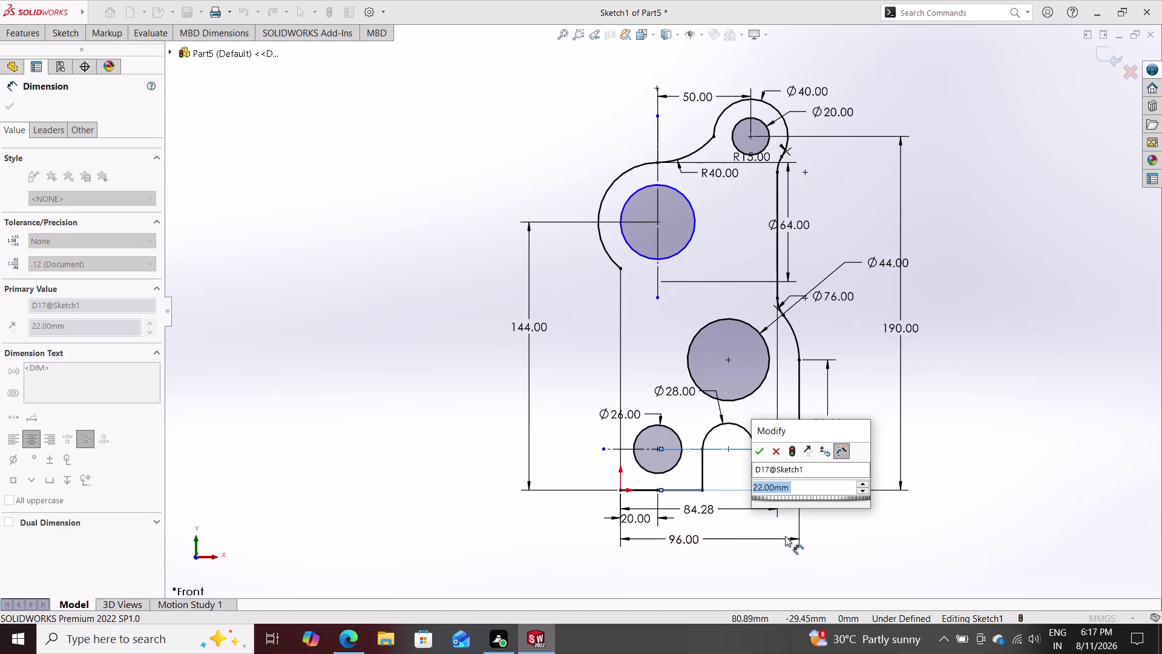
click(761, 452)
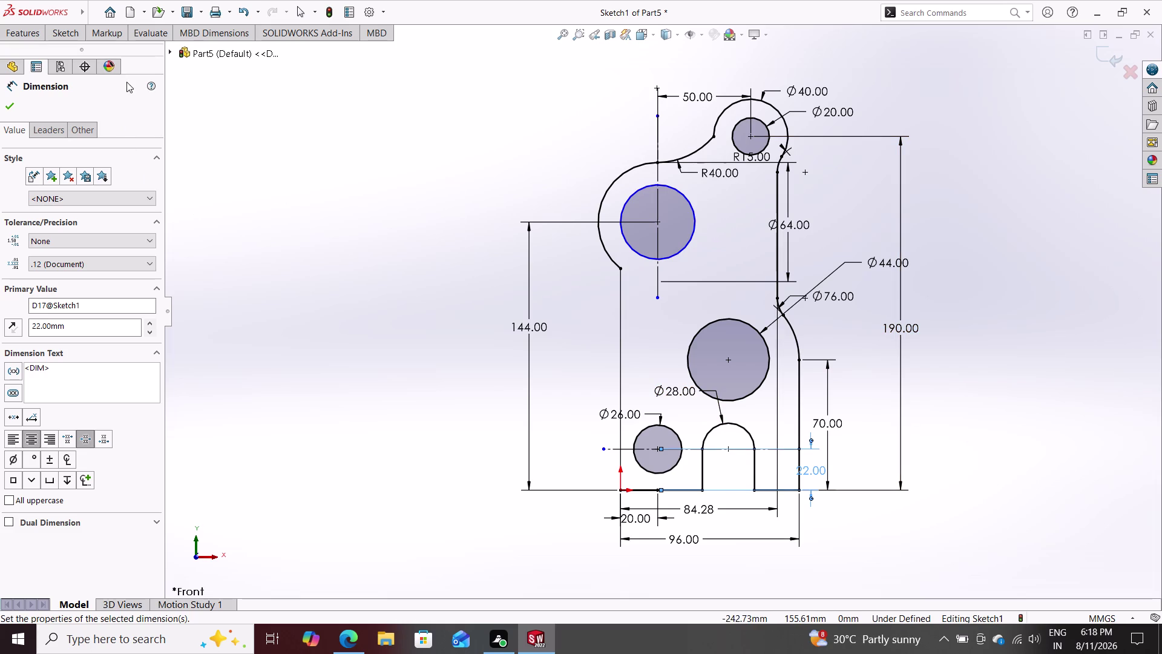
Switch between Sketch toolbar commands and restart Smart Dimension.
click(105, 35)
click(65, 32)
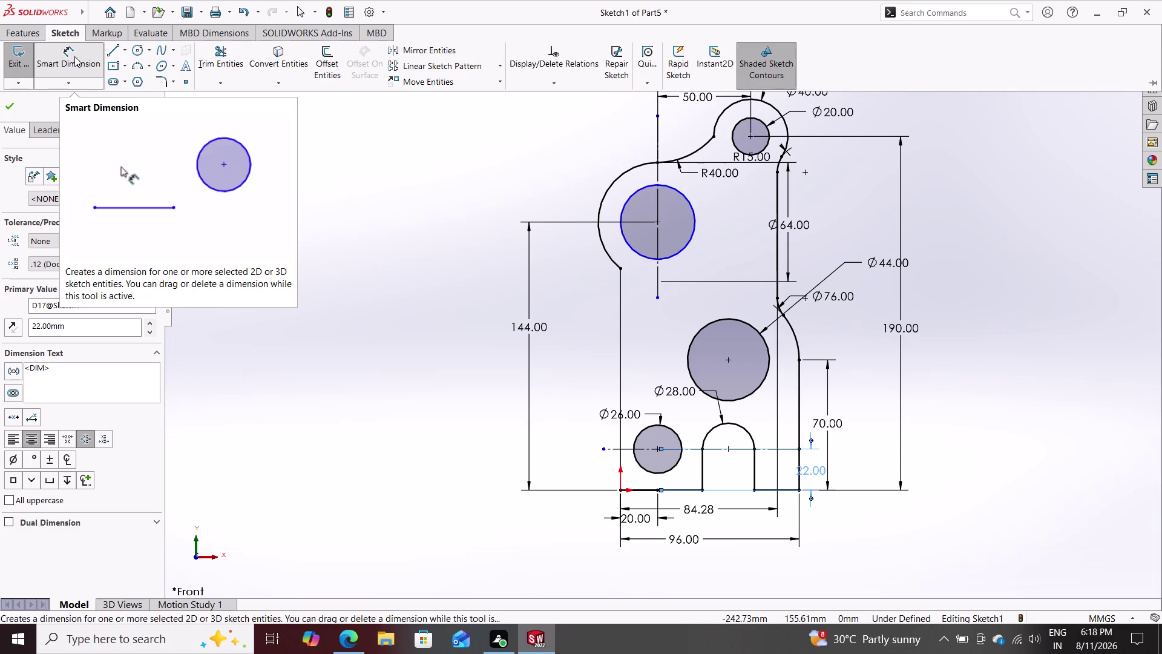
click(74, 57)
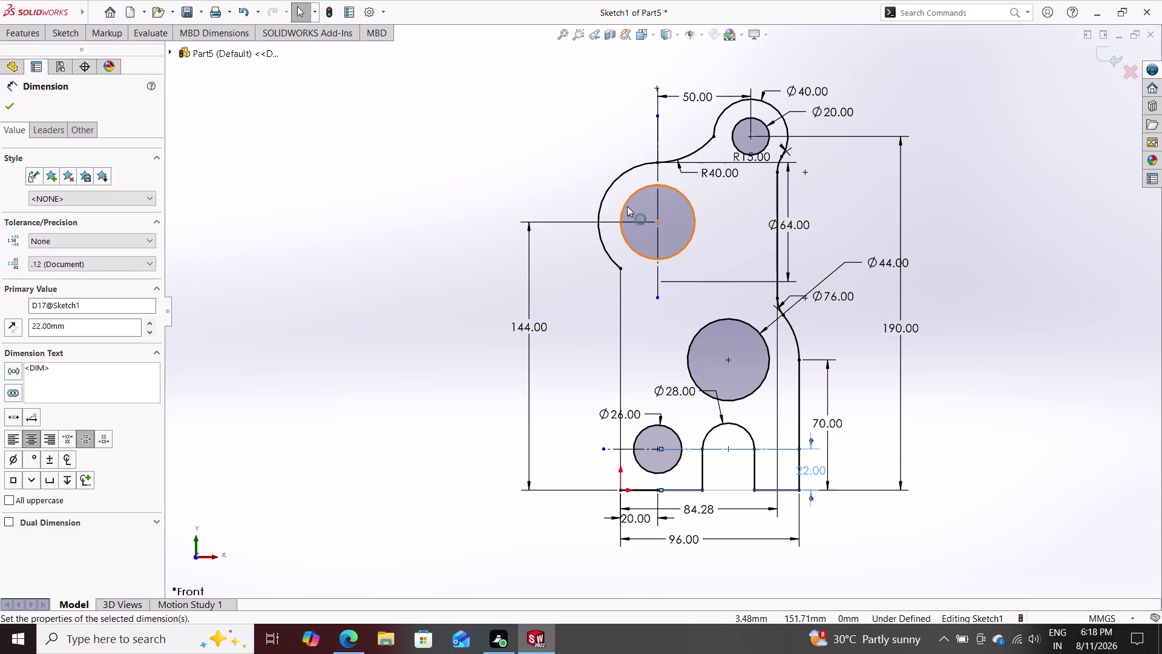
click(58, 35)
double_click(66, 57)
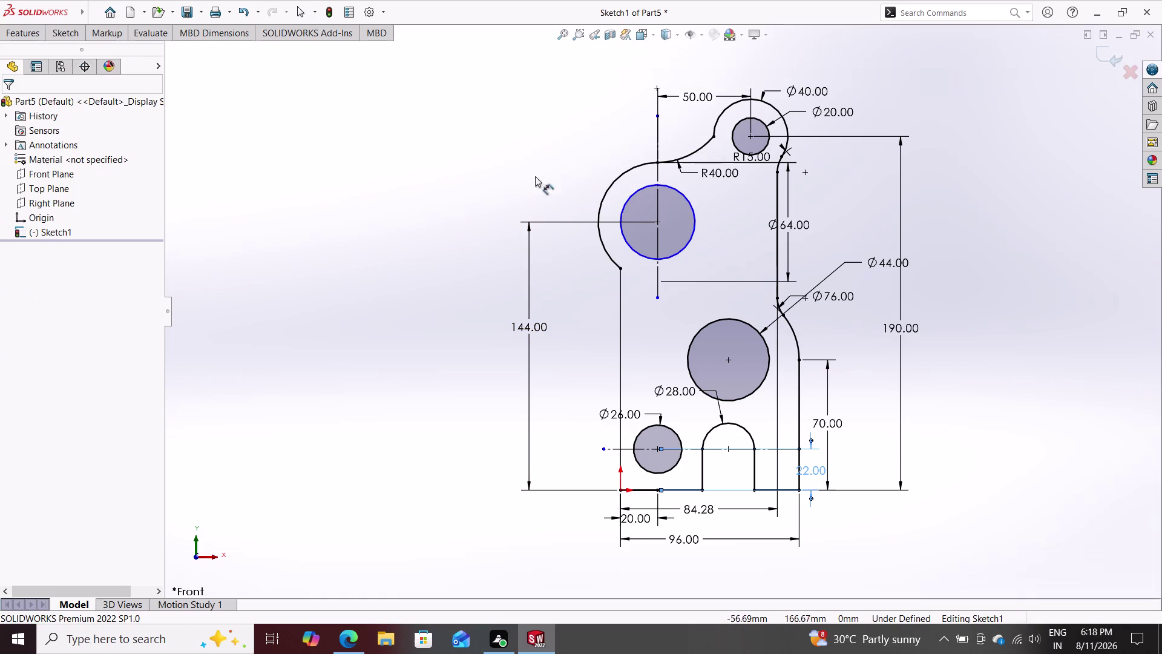
Give the large upper circle a Ø40 diameter dimension, making the sketch fully defined.
click(623, 207)
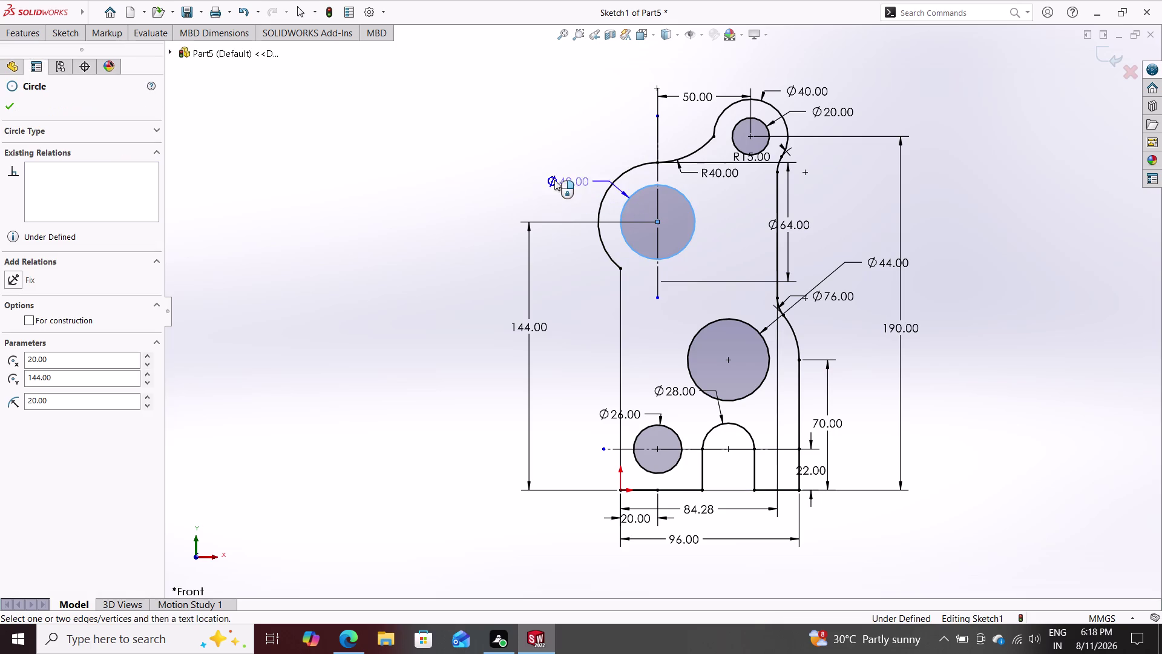
click(523, 152)
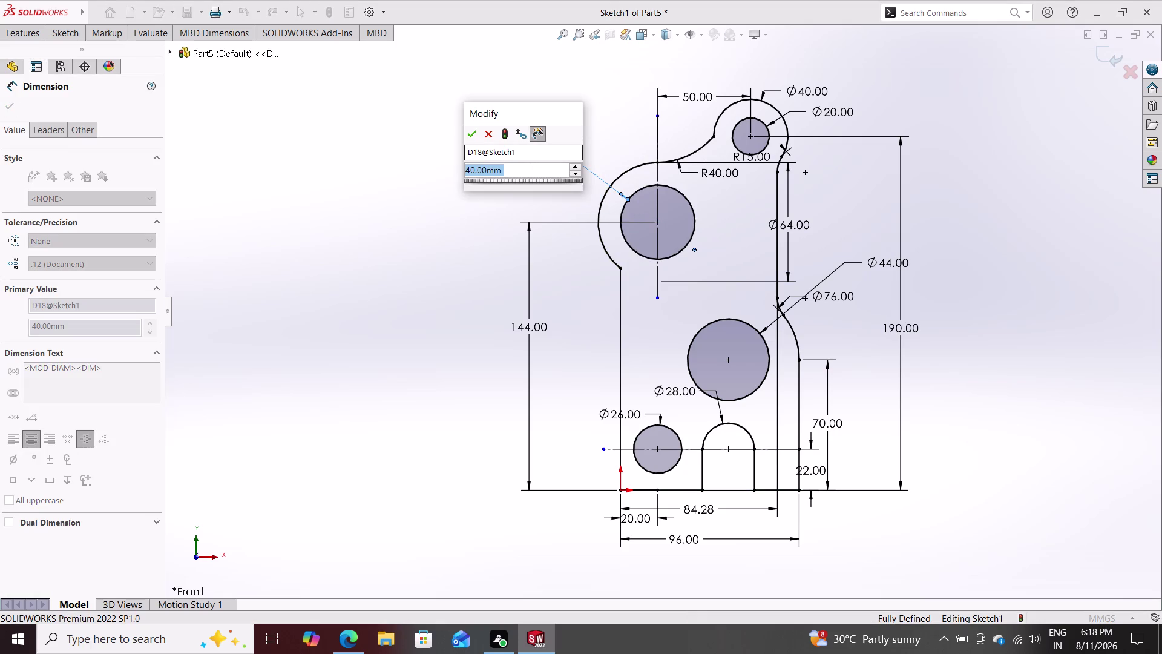
click(470, 138)
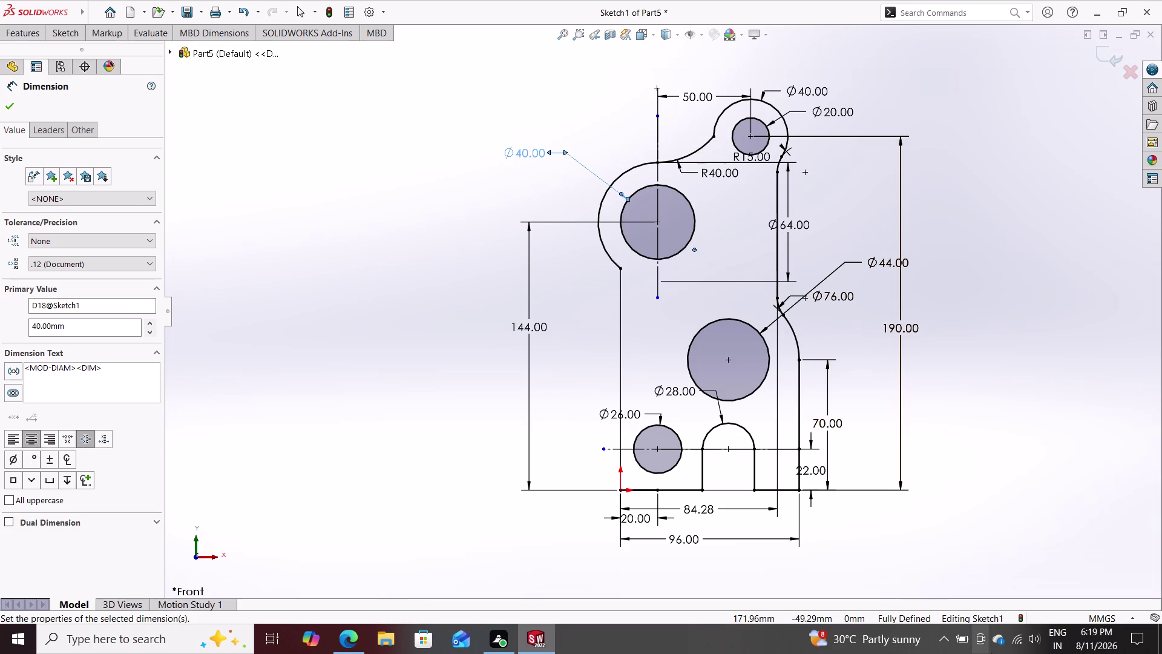
click(961, 639)
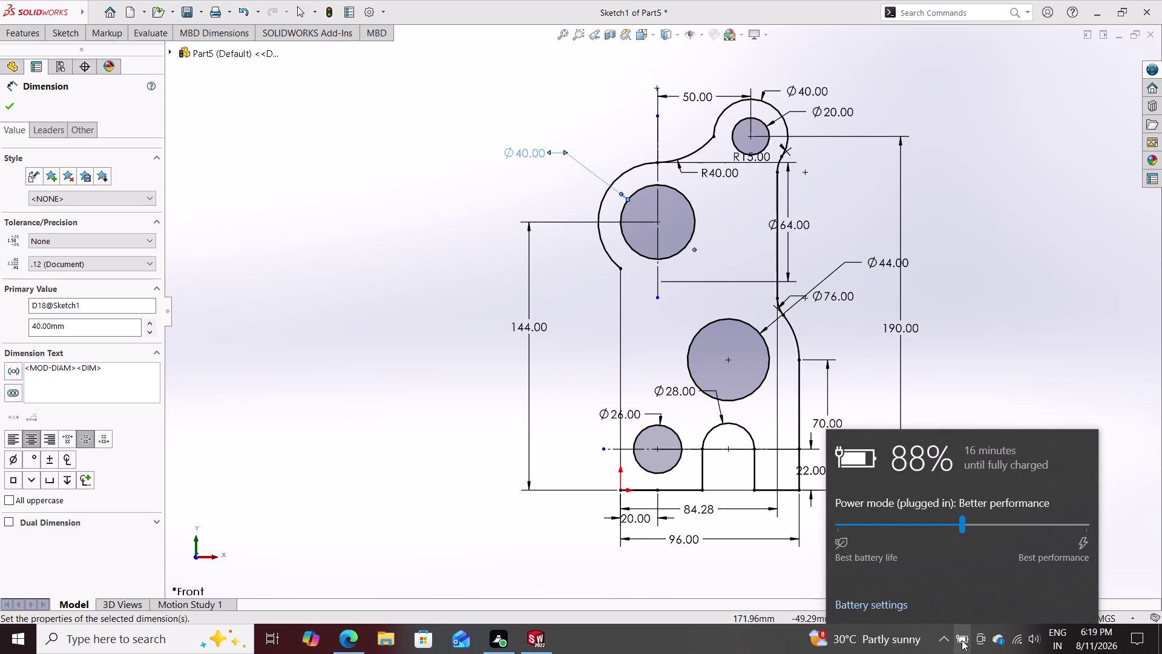
click(418, 321)
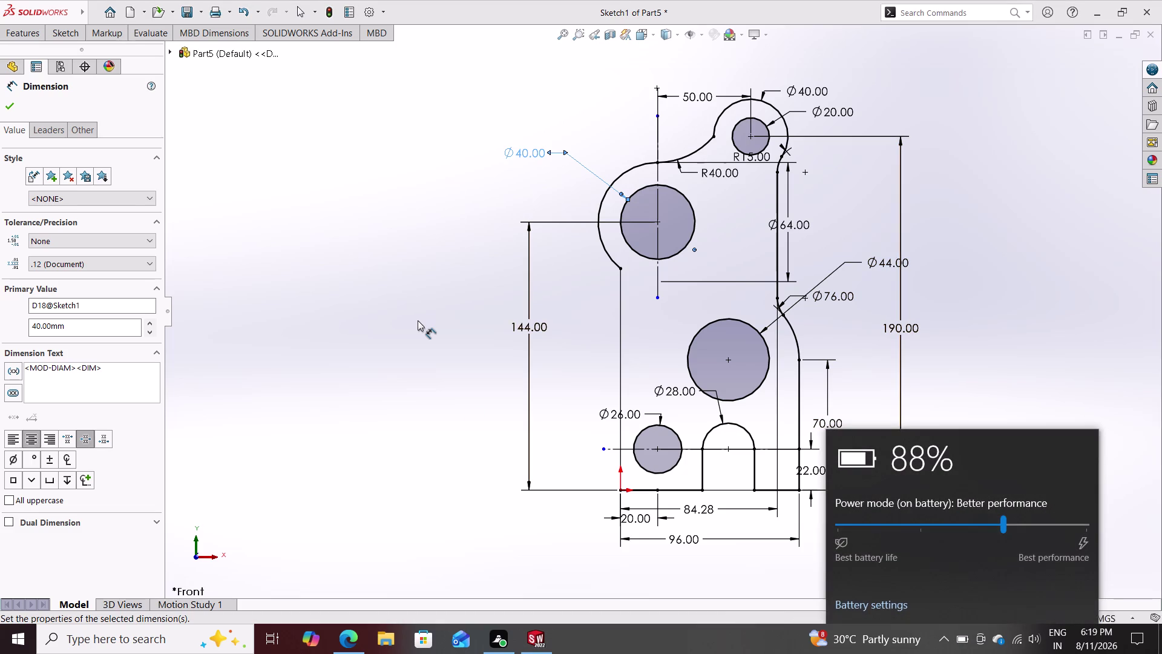
Exit the Smart Dimension command and bring up the save prompt for Part5.
key(Escape)
key(Escape)
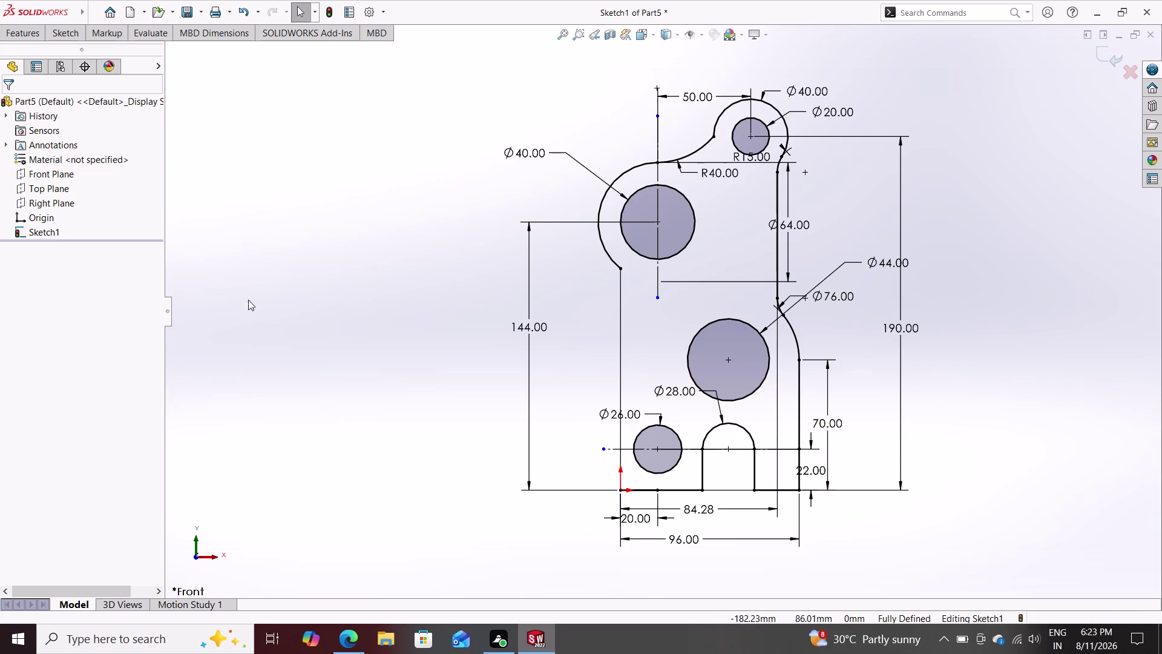
click(190, 6)
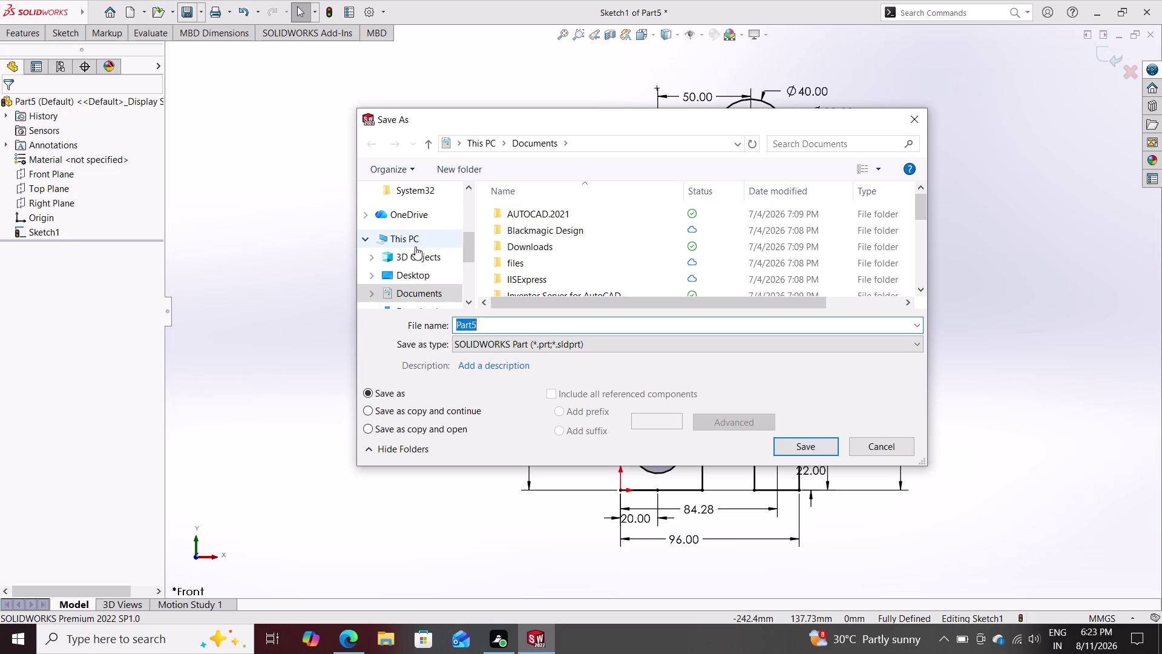
Replace the default name Part5 with '2d 10' and save as a SOLIDWORKS part.
key(BackSpace)
text(2d)
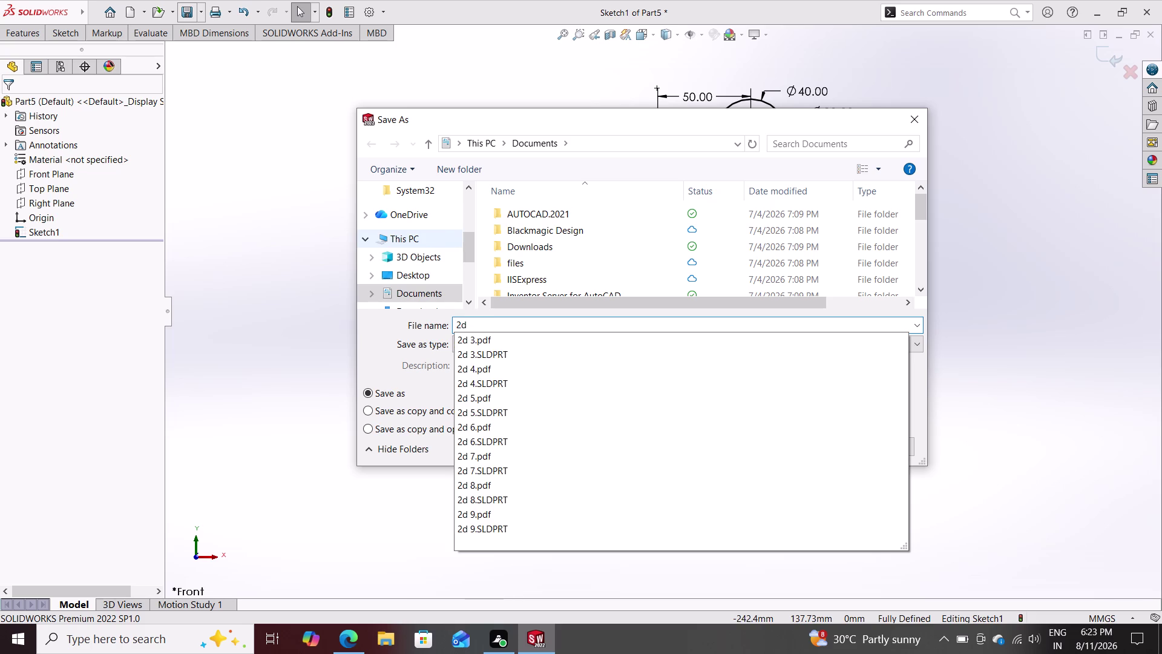
key(space)
text(10)
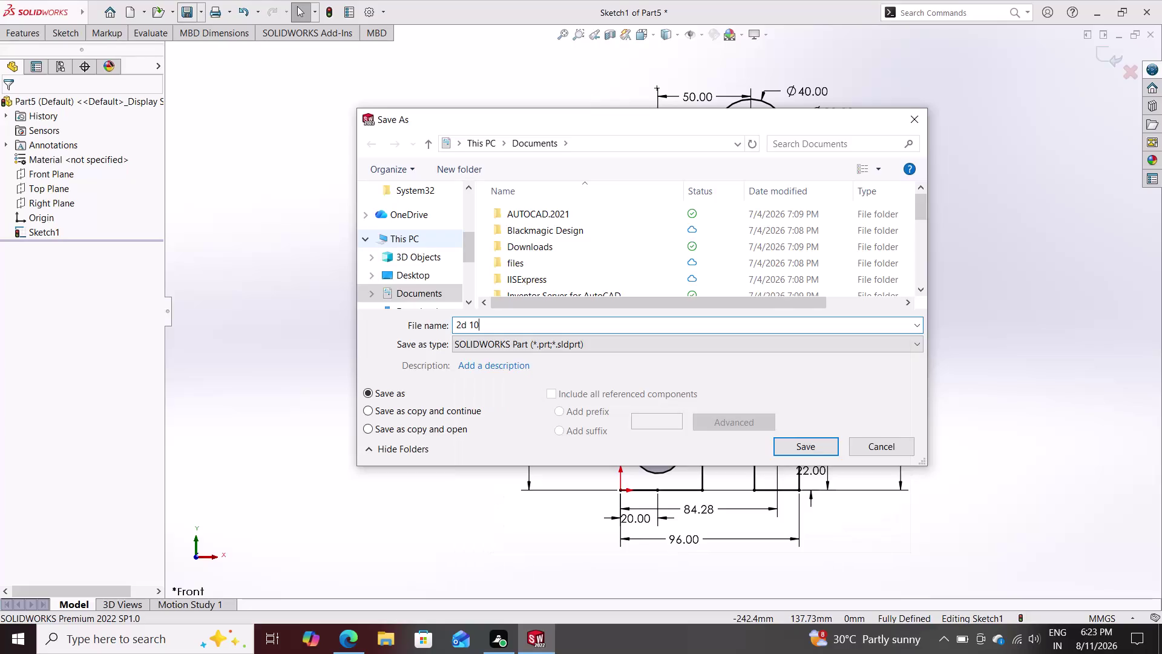
click(798, 445)
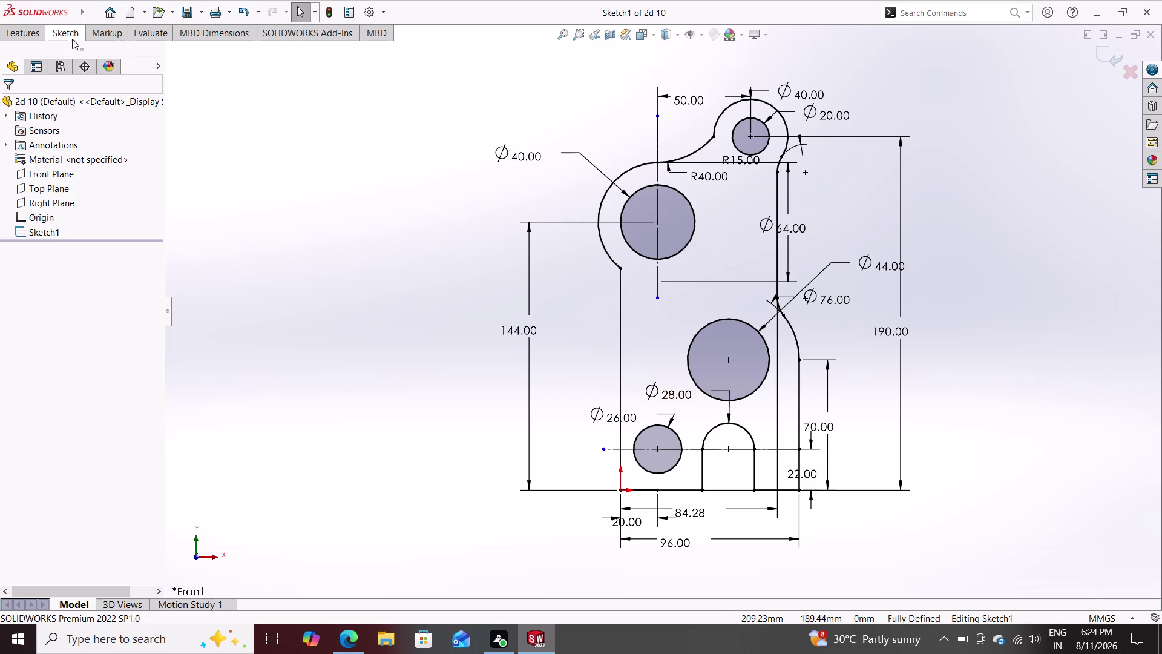
Save a copy of '2d 10' as an Adobe Portable Document Format (*.pdf) file.
click(203, 7)
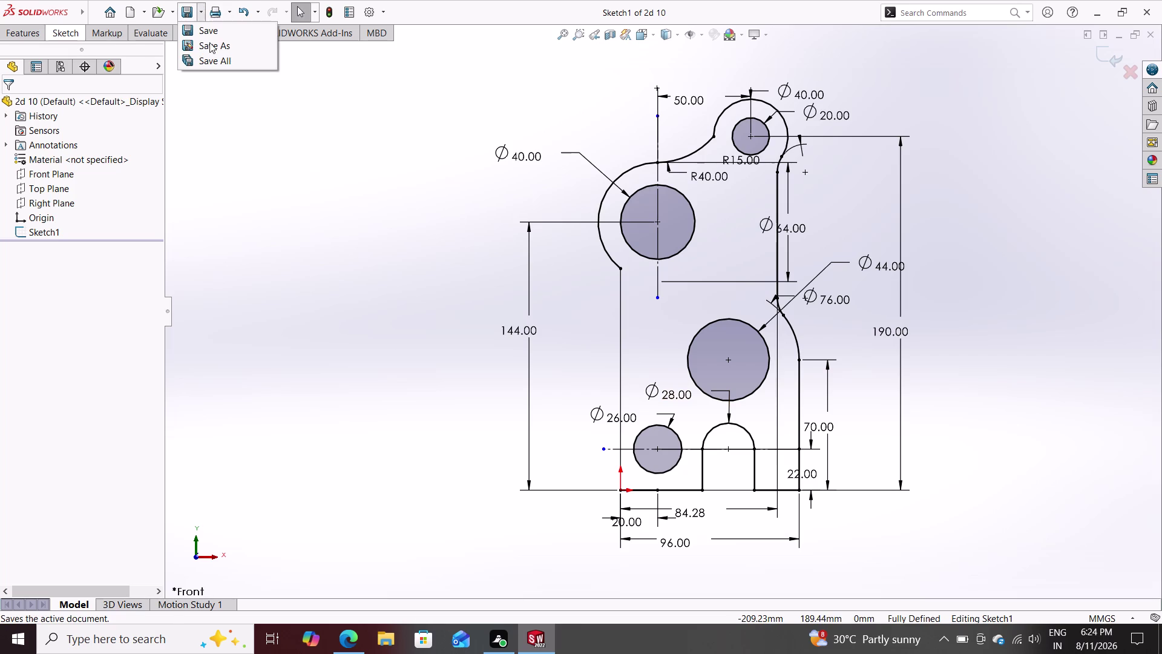
click(216, 50)
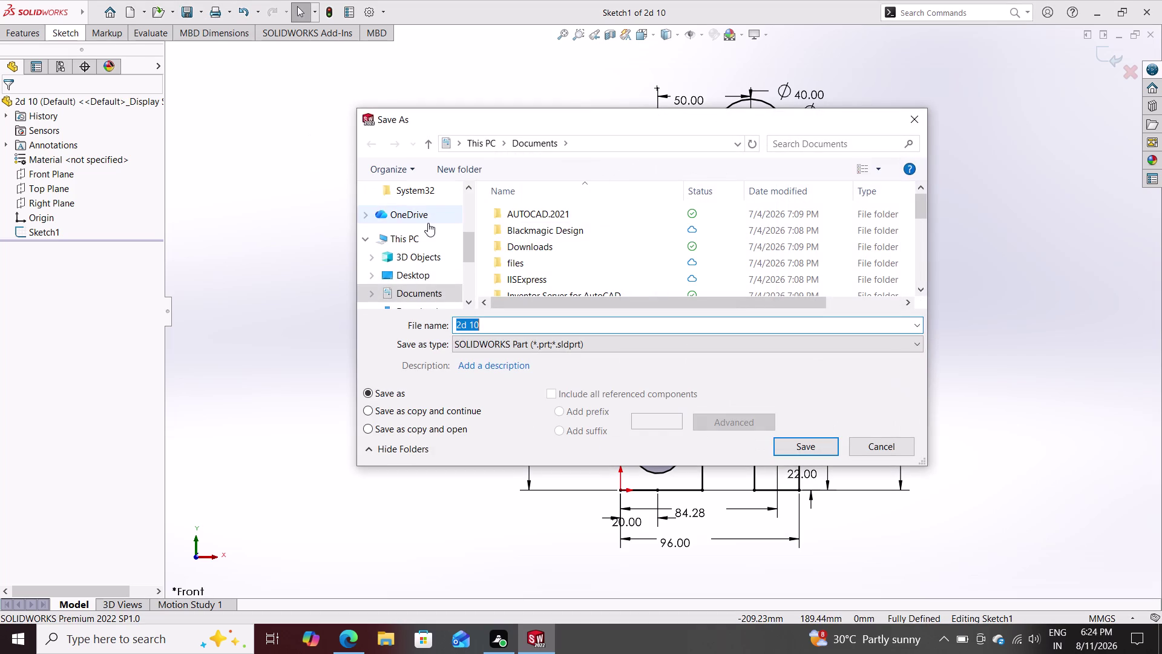
click(545, 344)
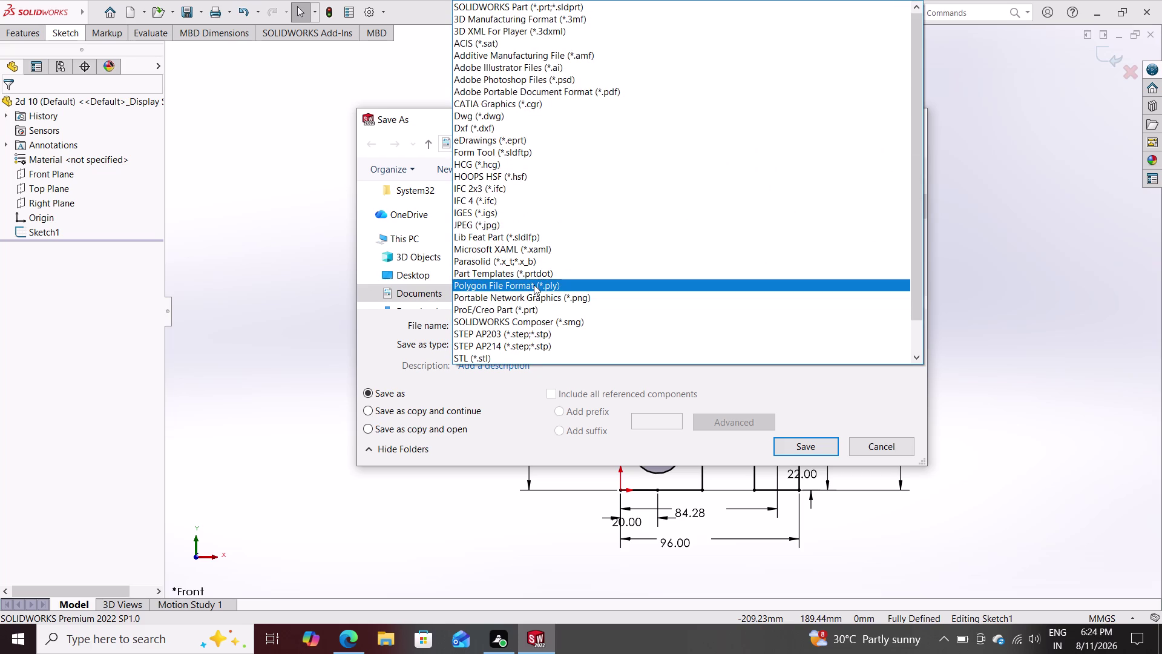
click(574, 95)
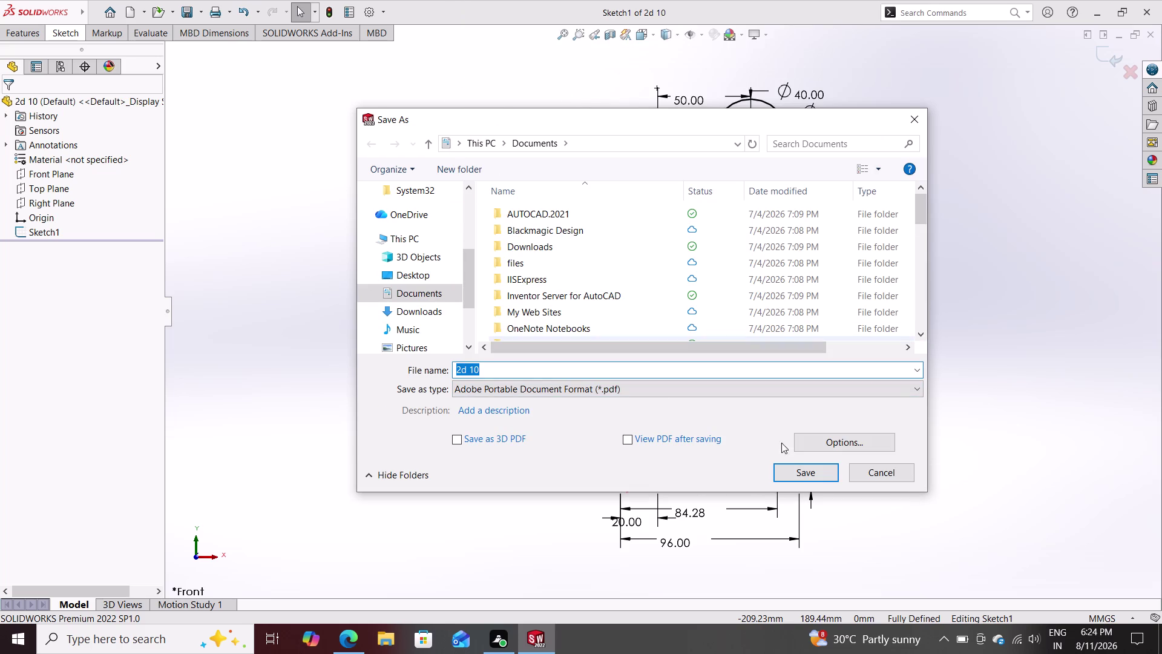
click(803, 473)
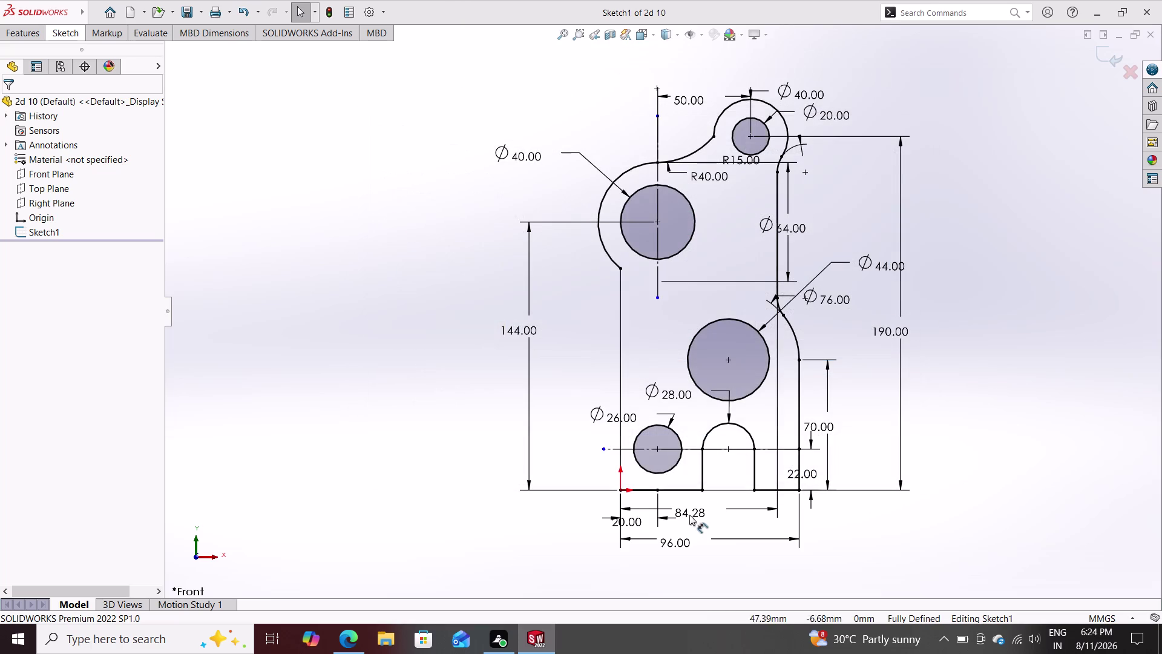